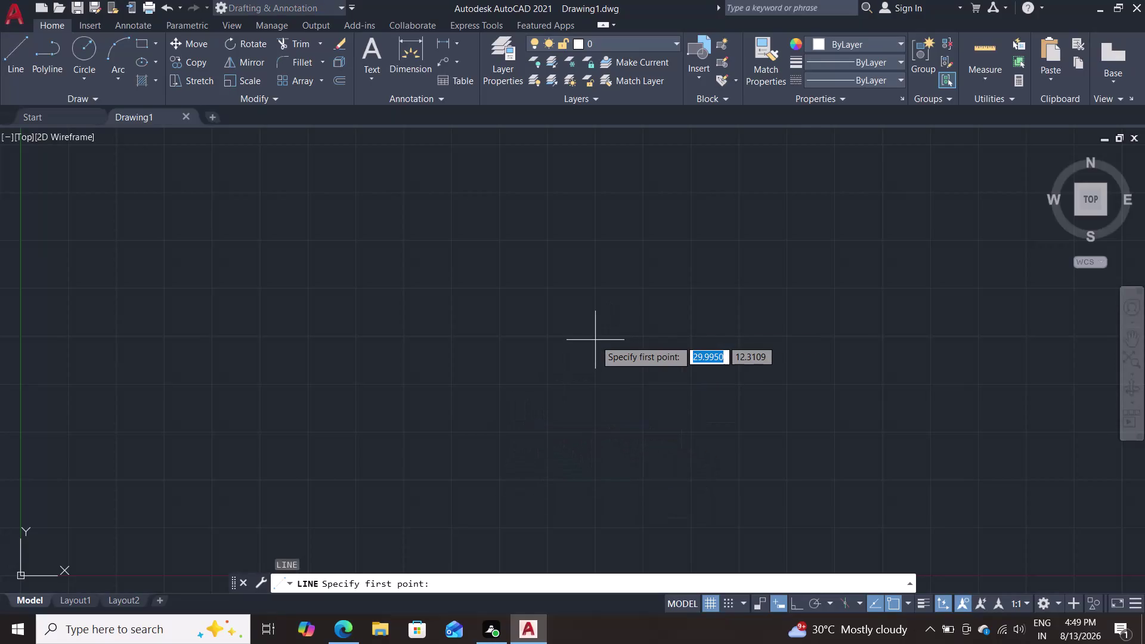
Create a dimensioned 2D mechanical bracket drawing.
Draw a 60-unit horizontal base line with Ortho on and centre it in view.
click(398, 446)
key(F8)
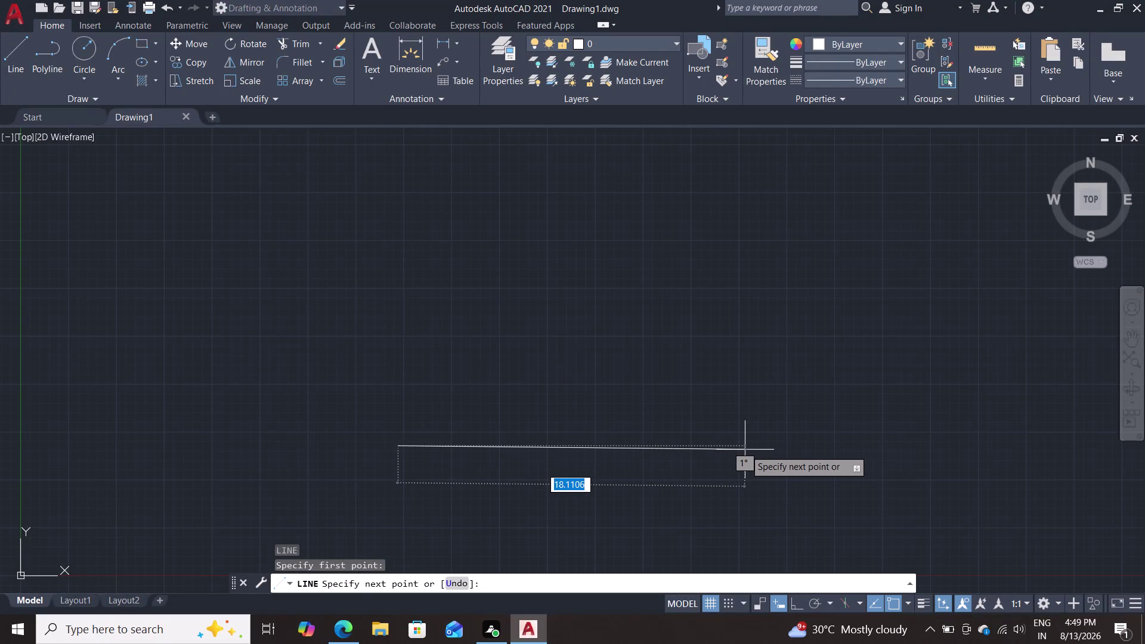
text(60)
key(Return)
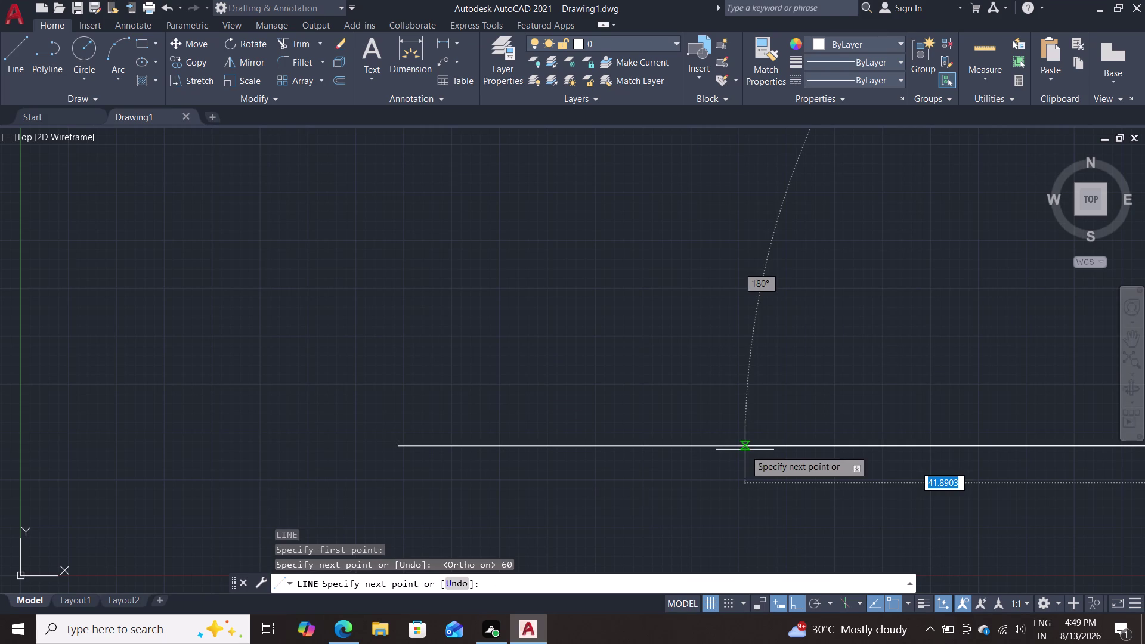
key(Escape)
scroll(down, 3)
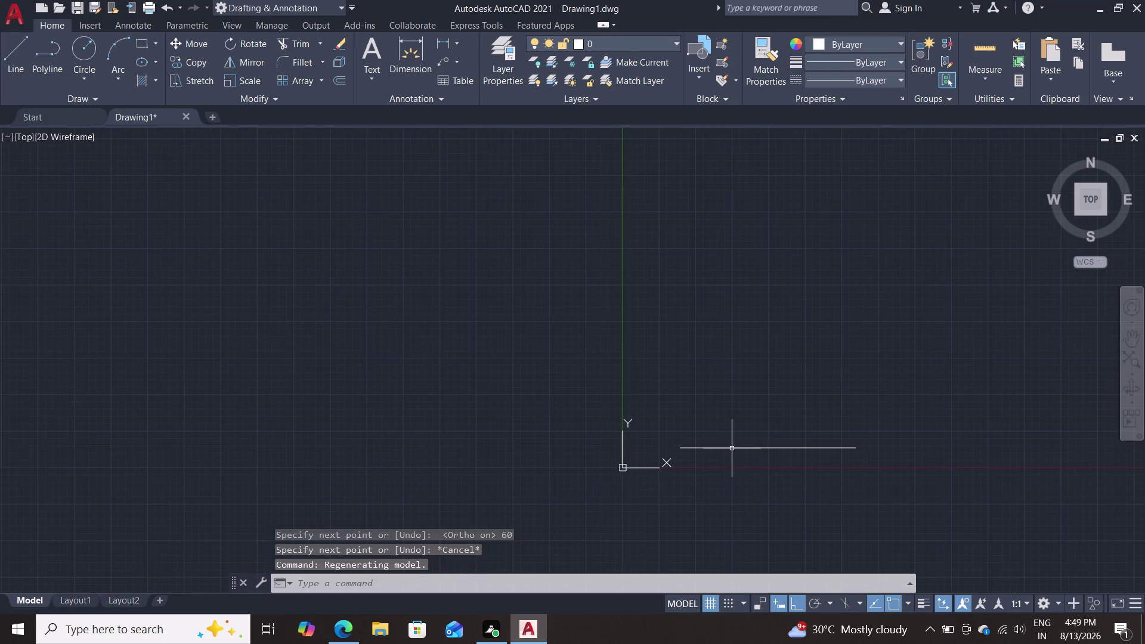
scroll(up, 3)
middle_drag(736, 414, 667, 354)
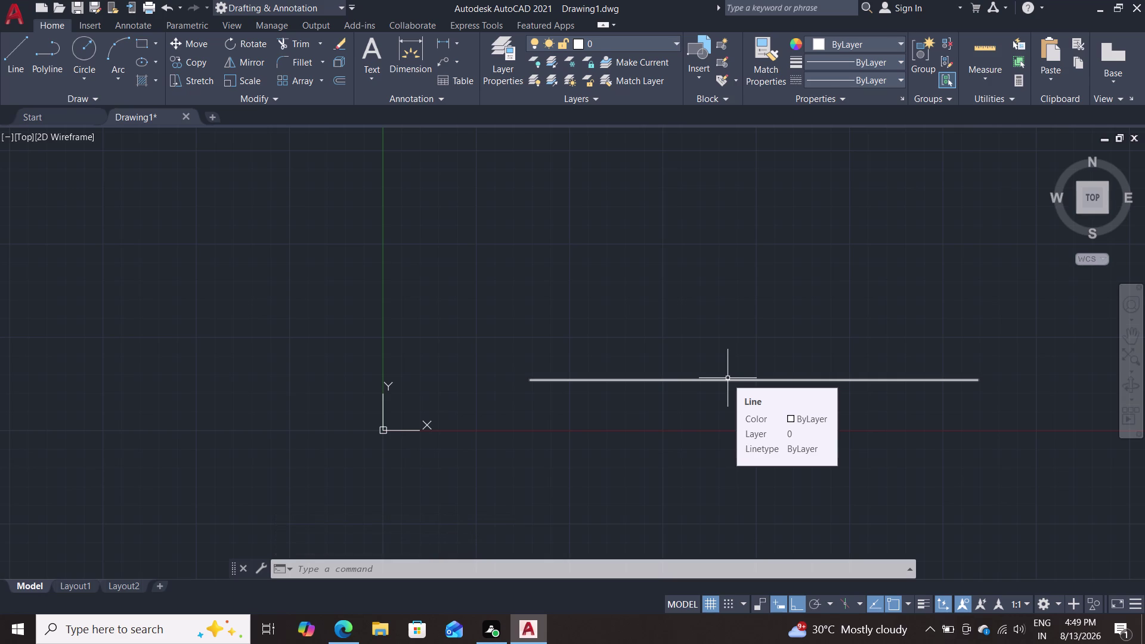
key(c)
key(Return)
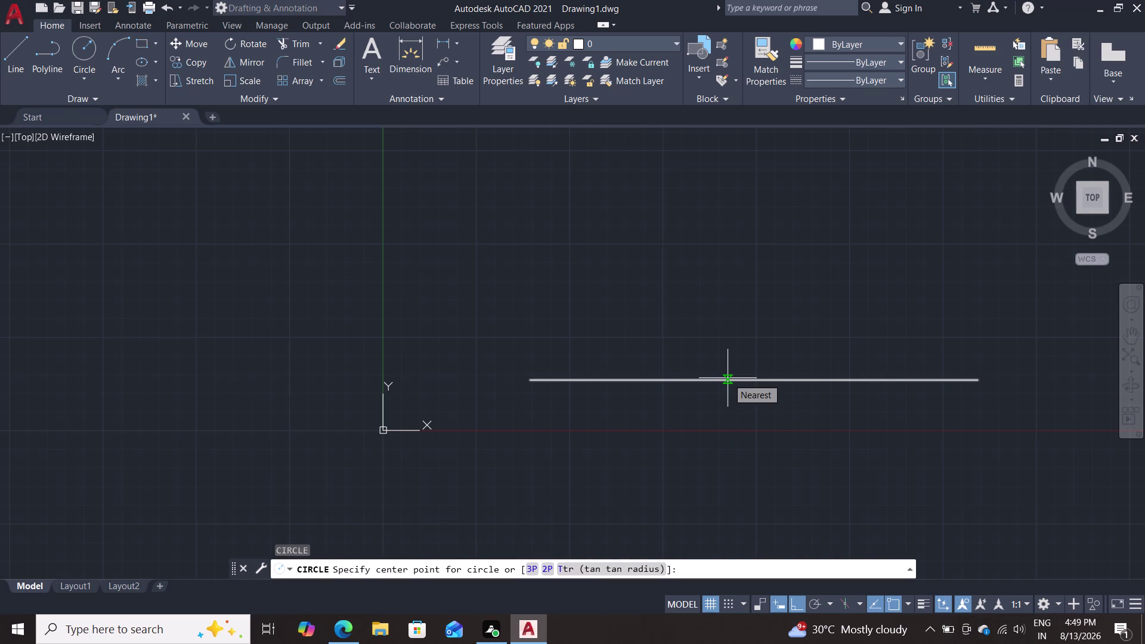
Place a circle centre 43.5 units above the base line's right end using tracking.
click(979, 382)
key(Escape)
key(c)
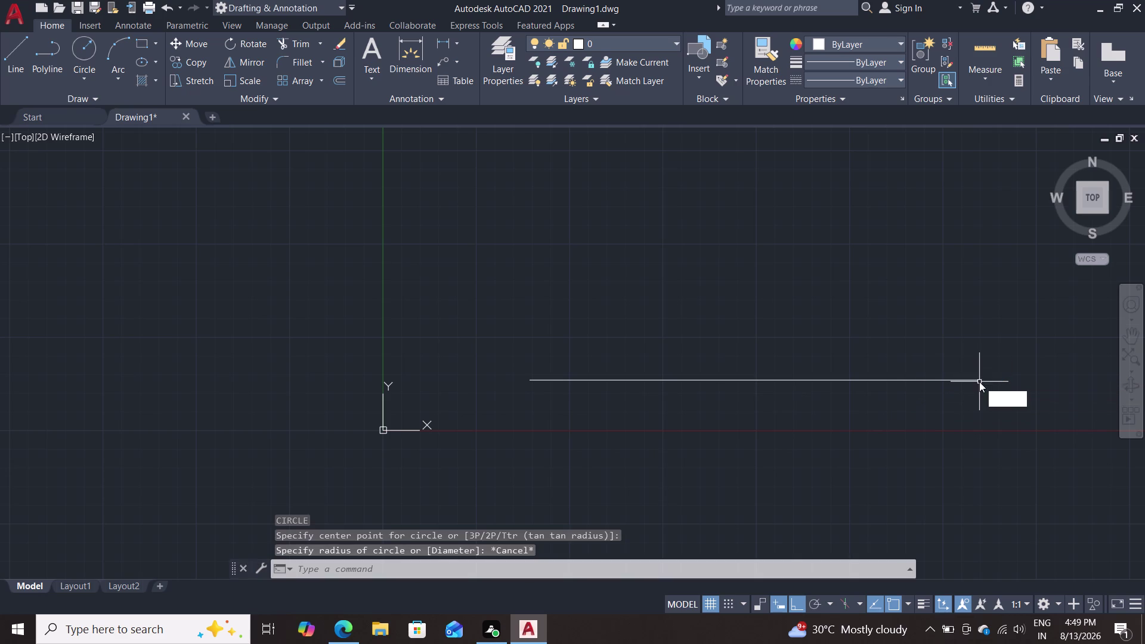
key(Return)
text(t)
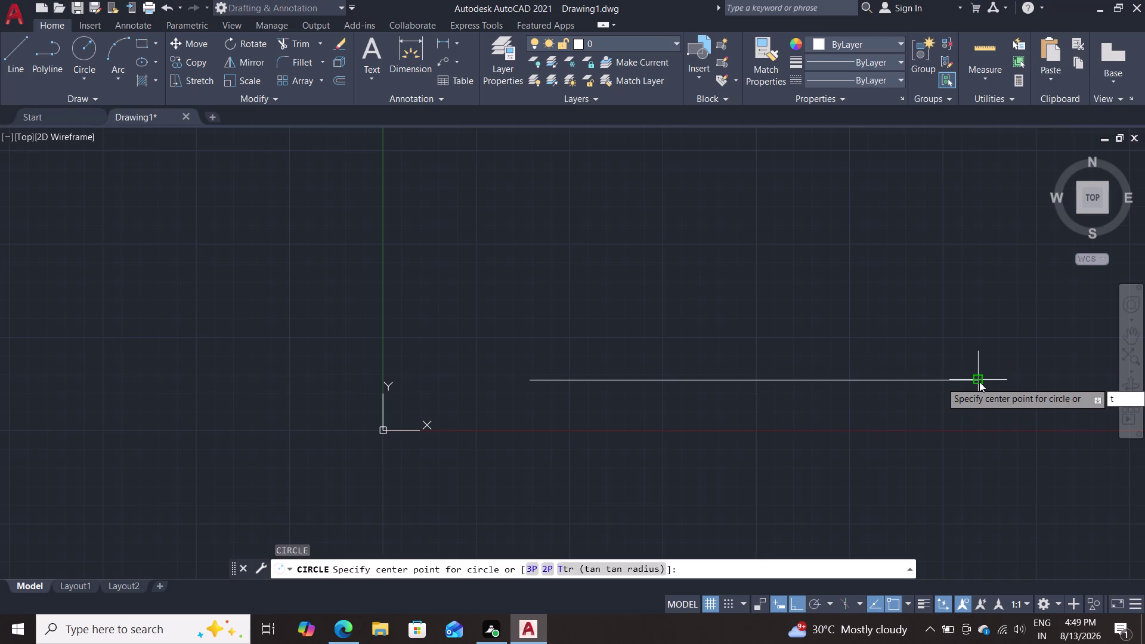
text(k)
key(Return)
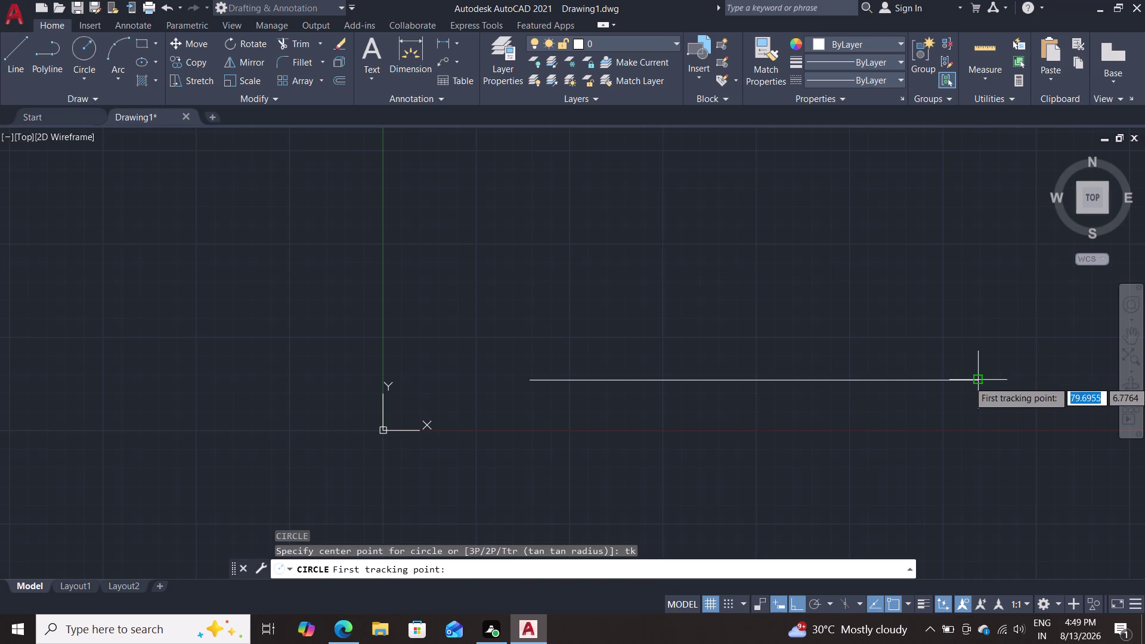
click(980, 381)
text(43)
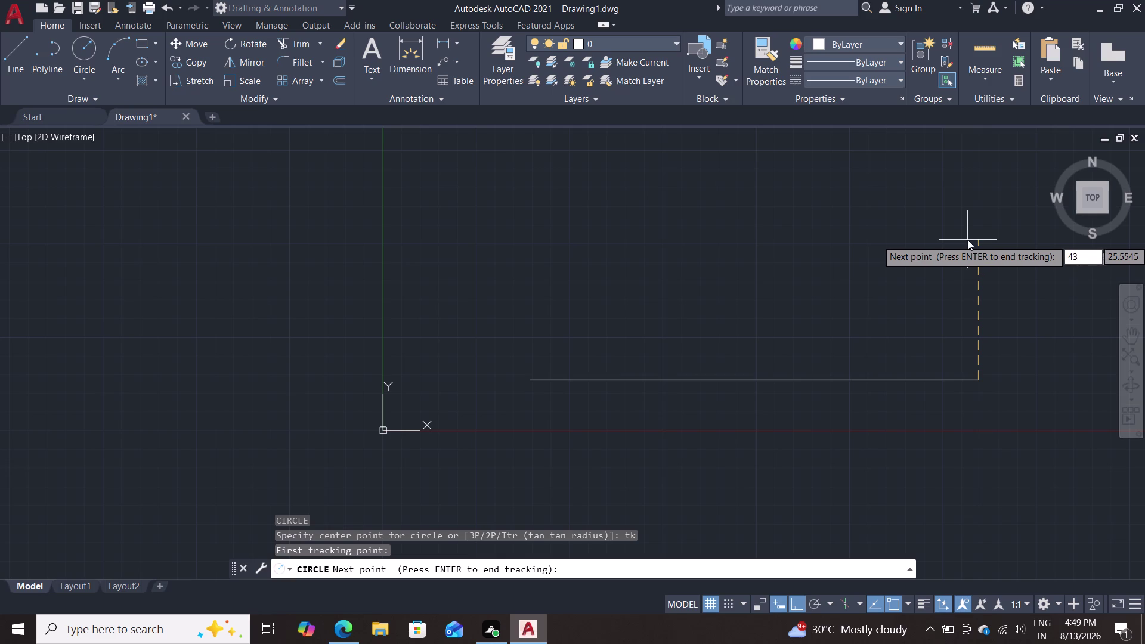
text(.)
key(5)
key(Return)
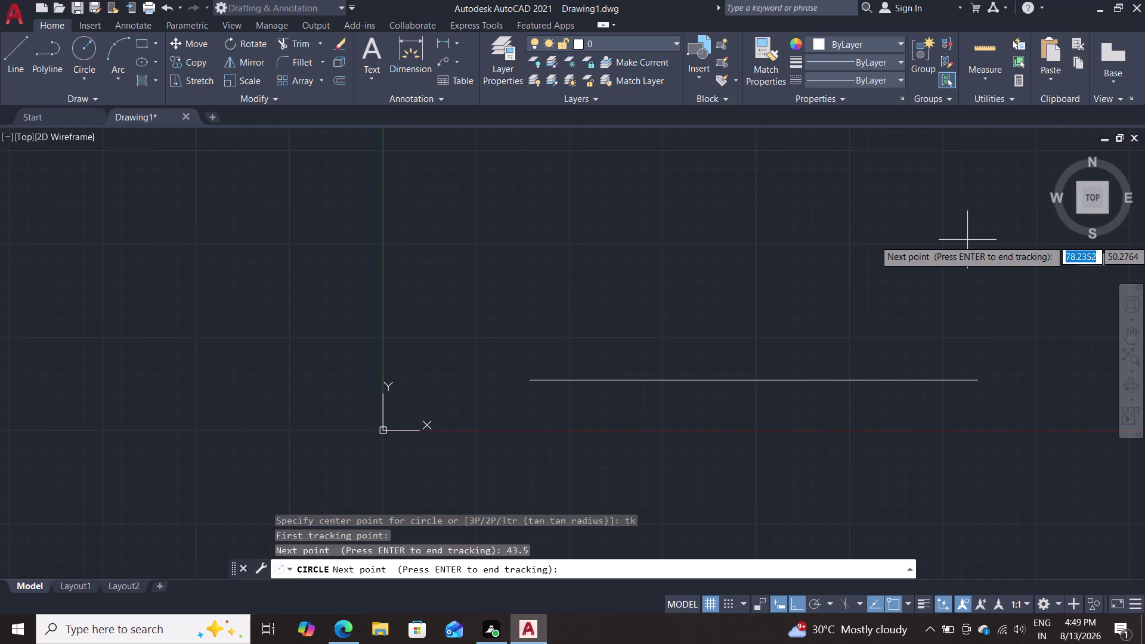
key(Return)
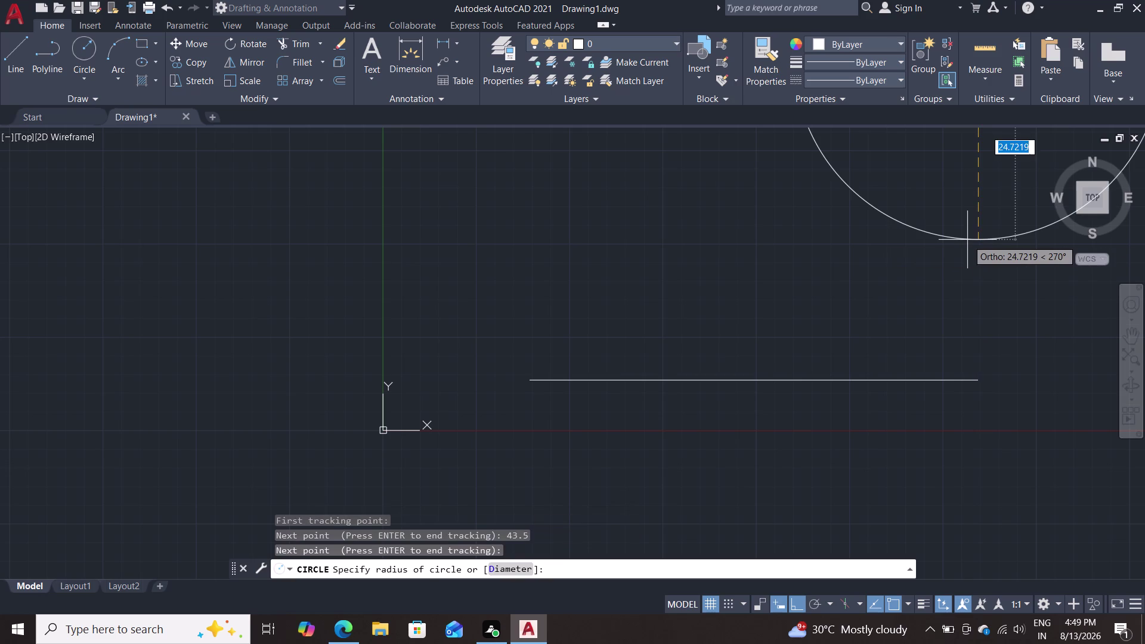
Give the inner circle a diameter of 20.
key(d)
key(Return)
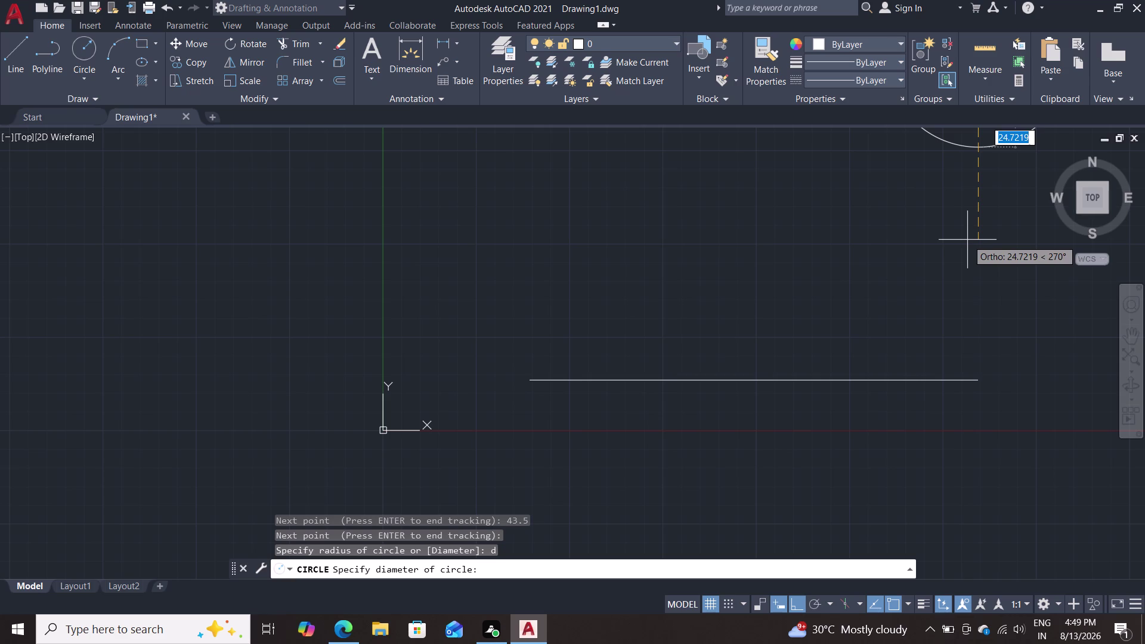
text(20)
key(Return)
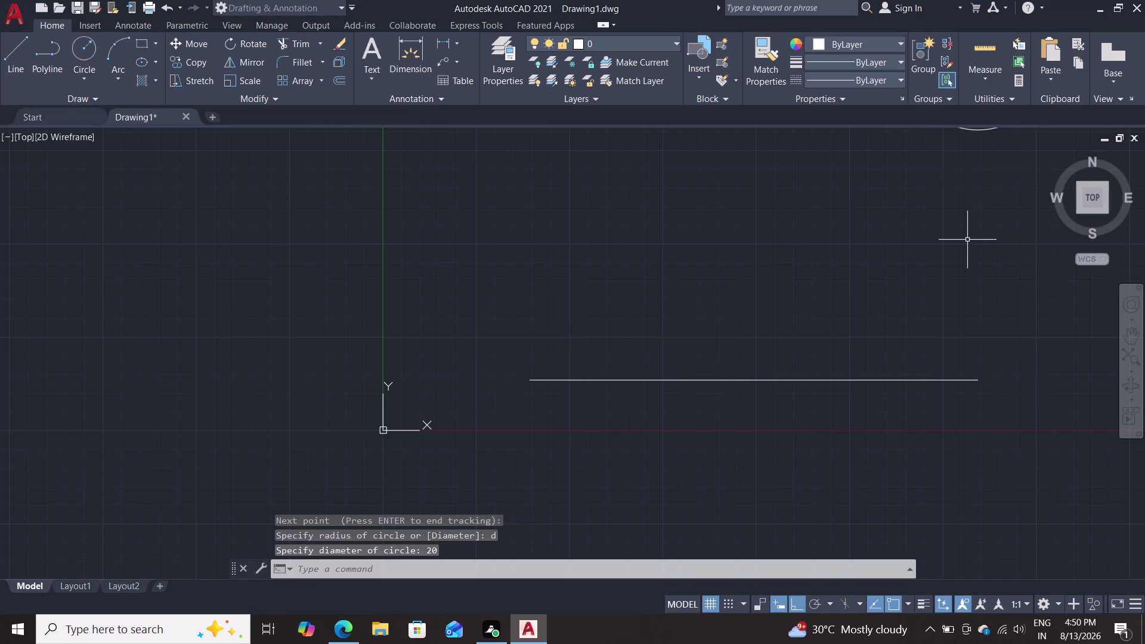
scroll(down, 3)
middle_drag(937, 245, 884, 318)
Add a concentric outer circle of radius 20 at the same centre.
key(c)
key(Return)
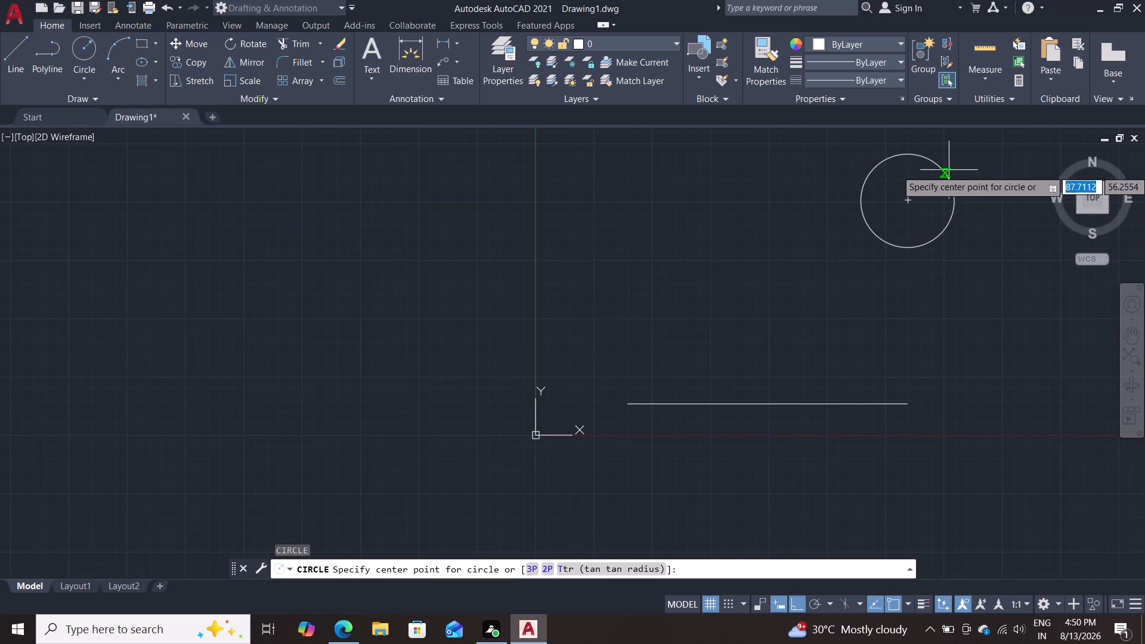
double_click(912, 204)
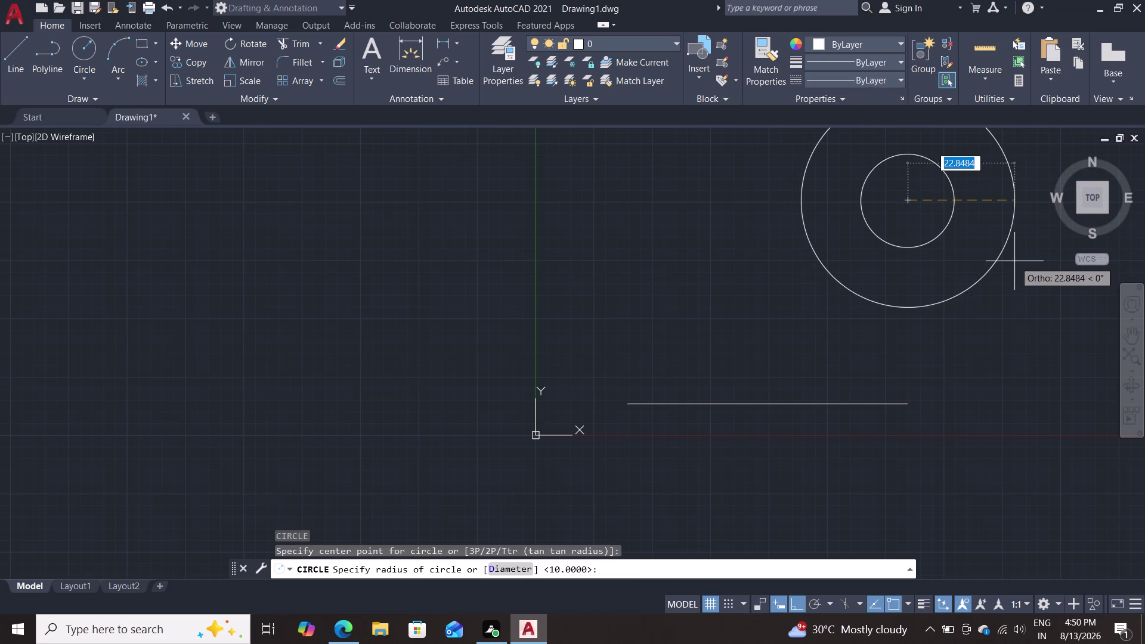
text(20)
key(Return)
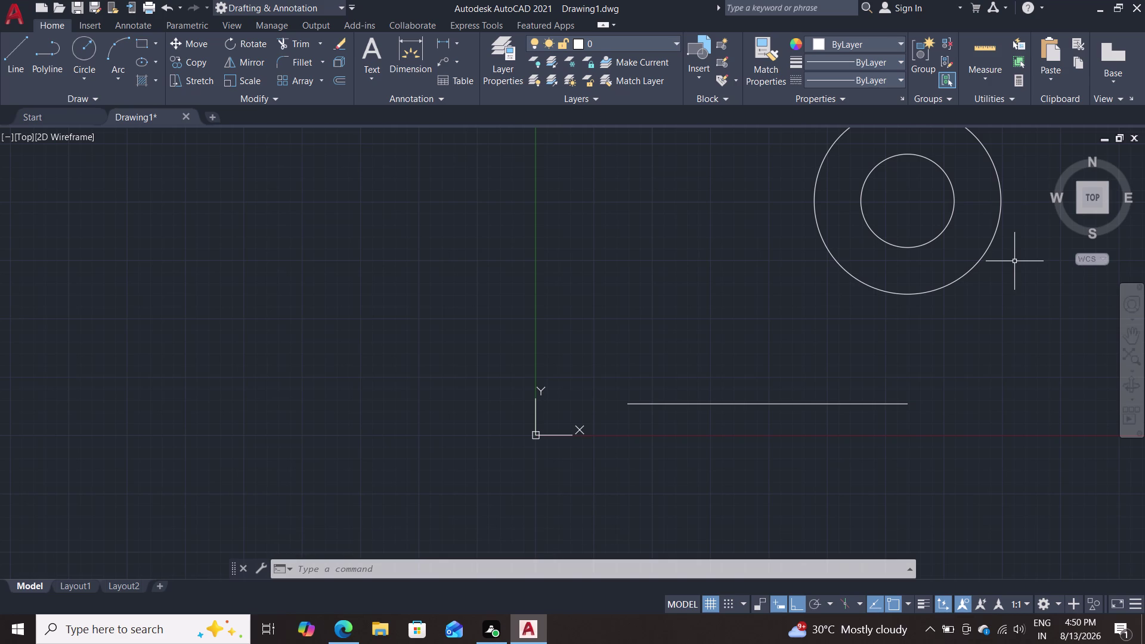
key(l)
key(Return)
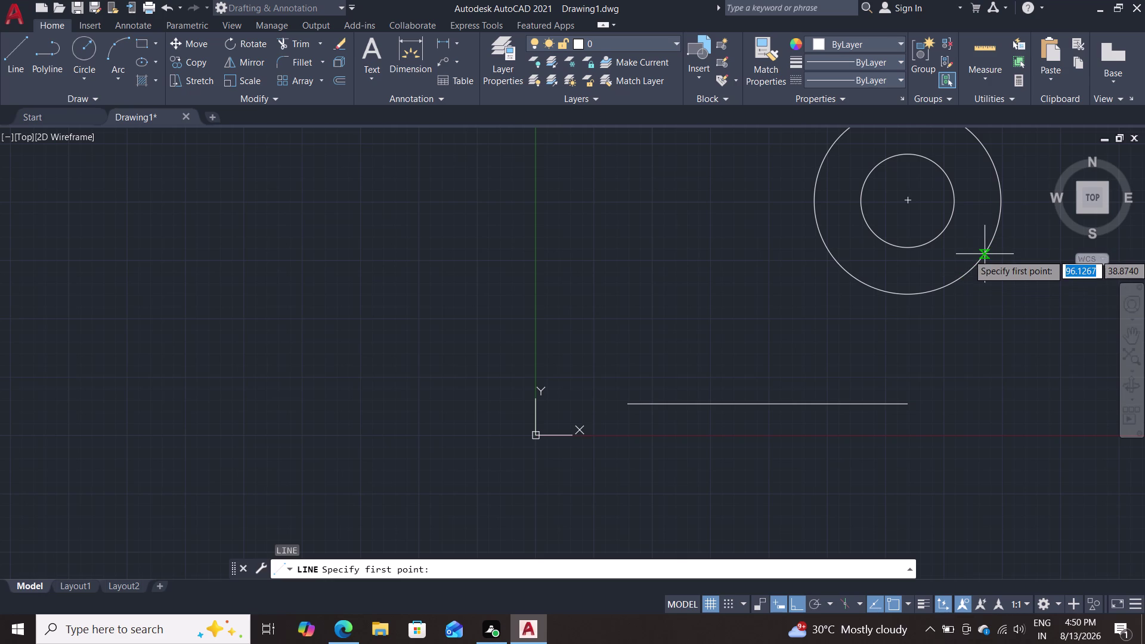
Draw a line from a tangent point on the outer circle to the base line's right end.
text(t)
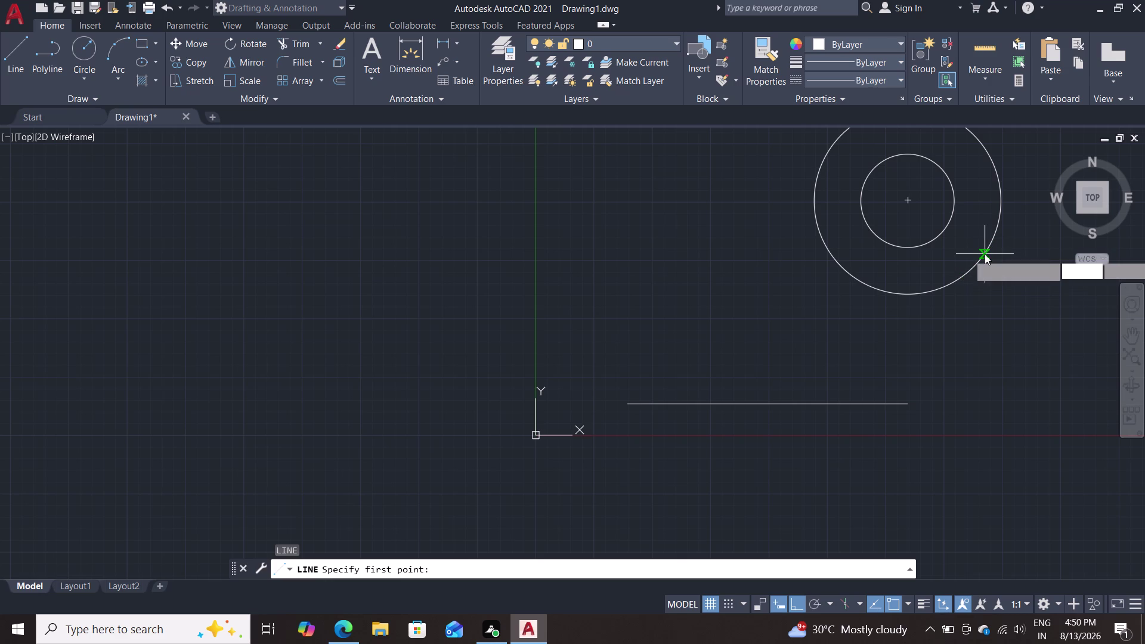
text(an)
key(Return)
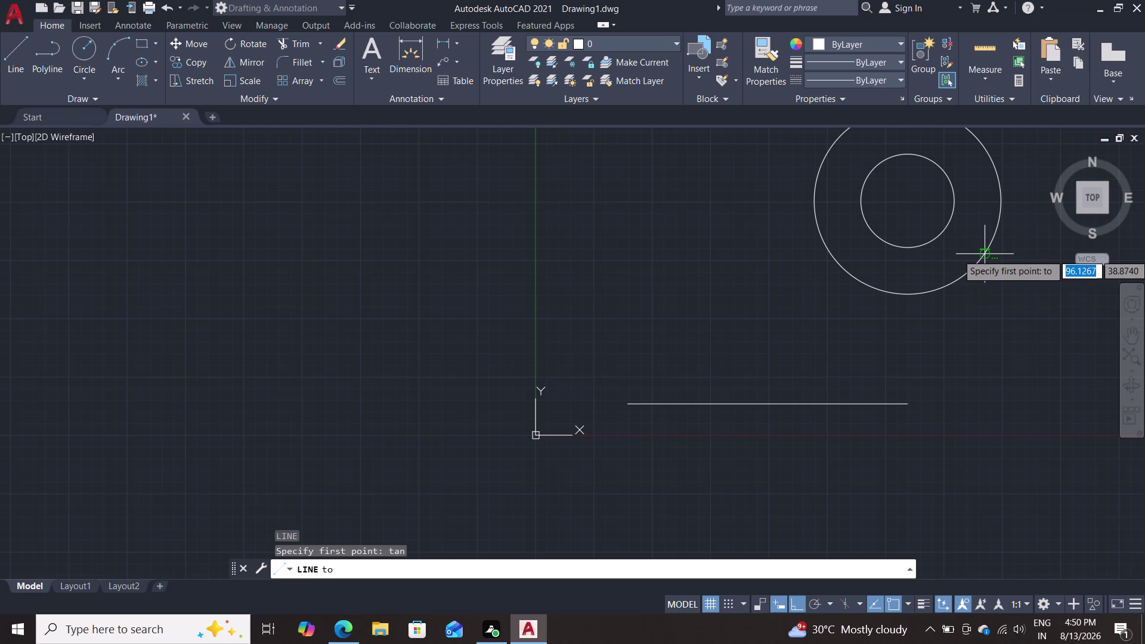
click(984, 254)
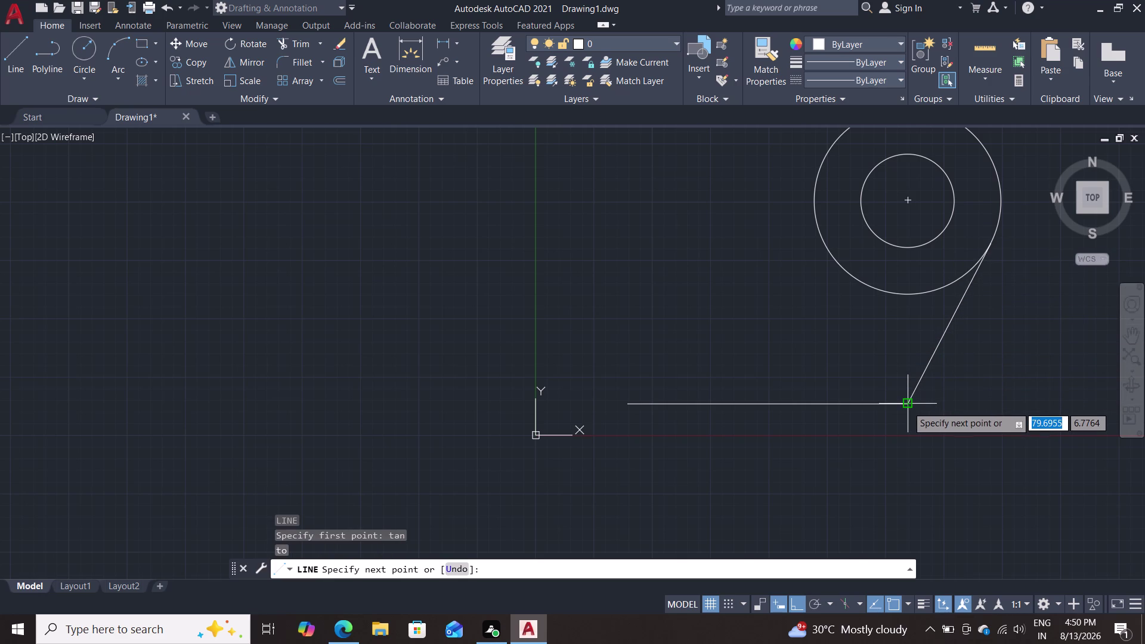
double_click(907, 407)
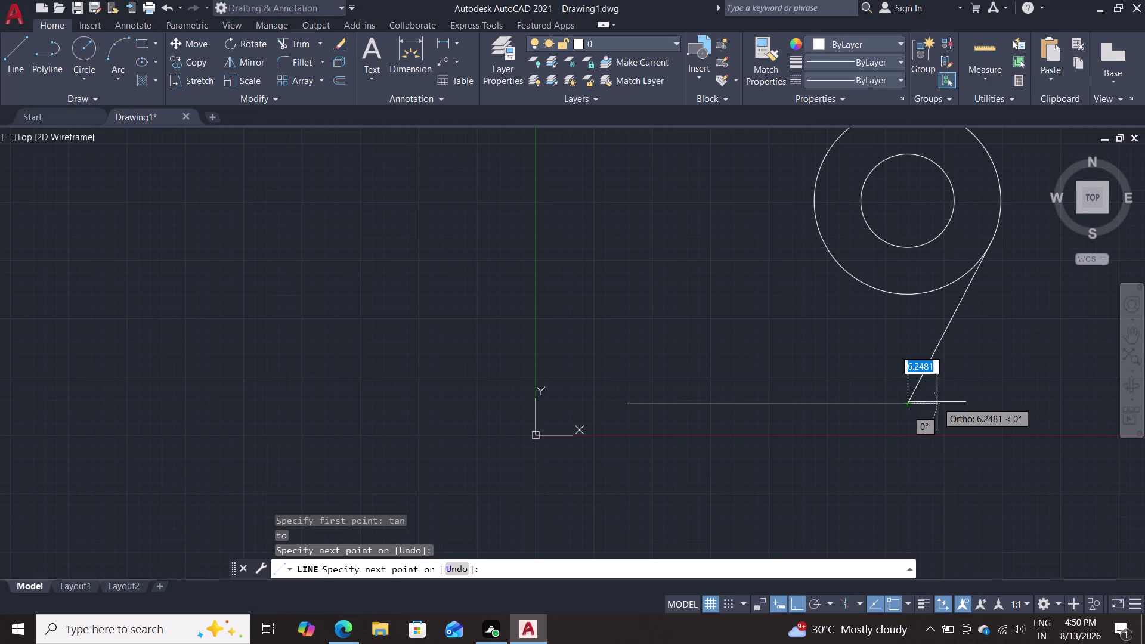
key(Escape)
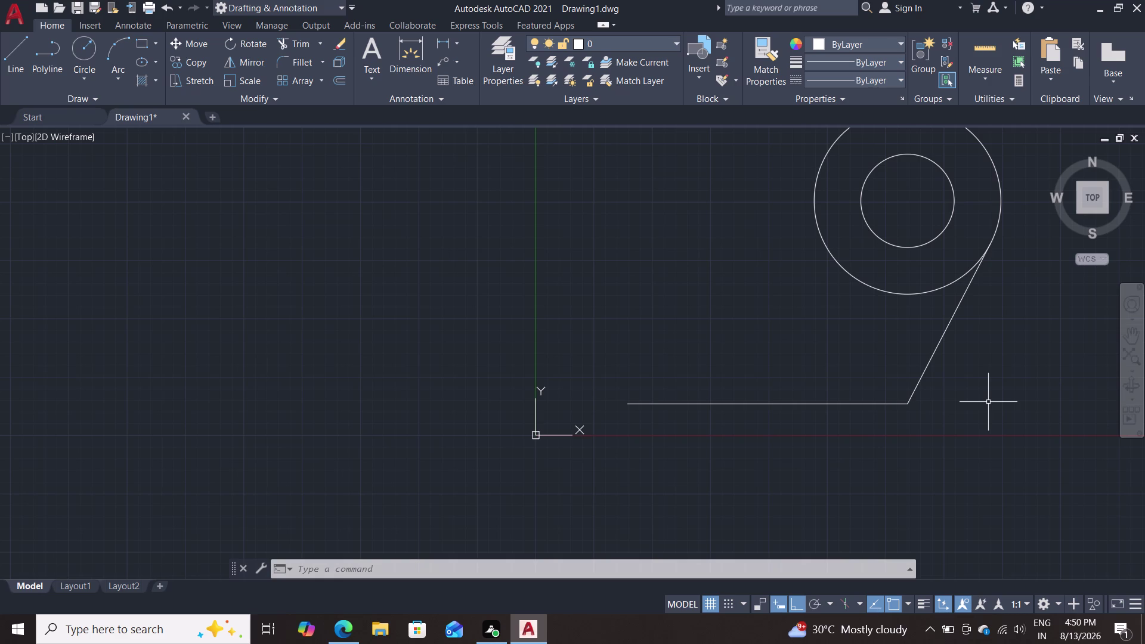
key(l)
key(Return)
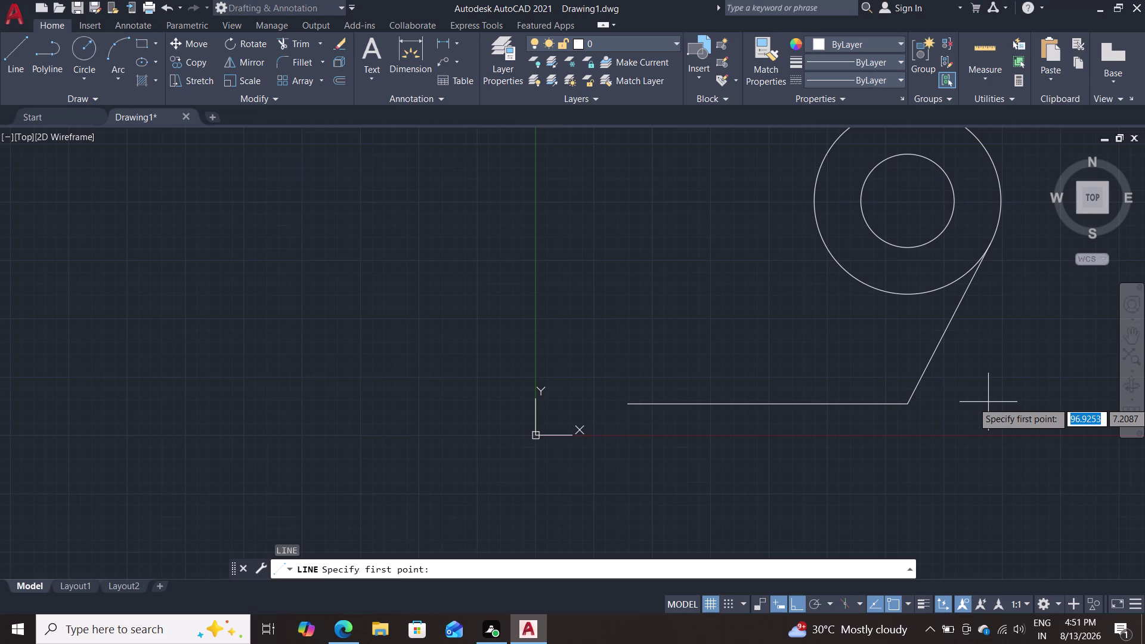
Draw a 20.4-unit line left from the circles' centre, then drop a vertical segment.
double_click(907, 197)
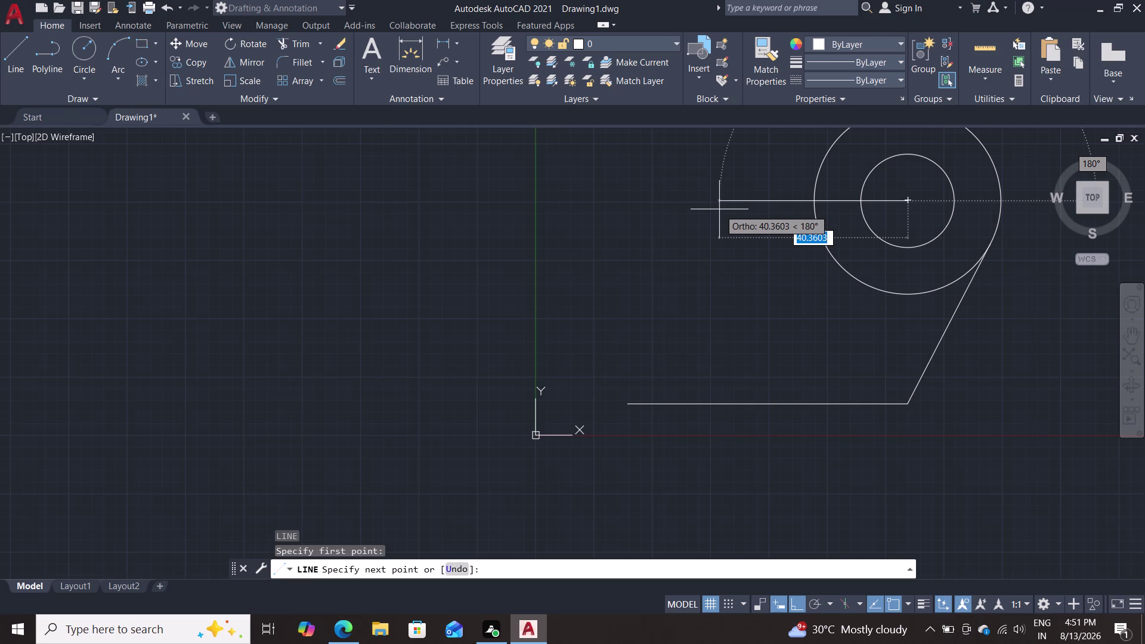
text(20.)
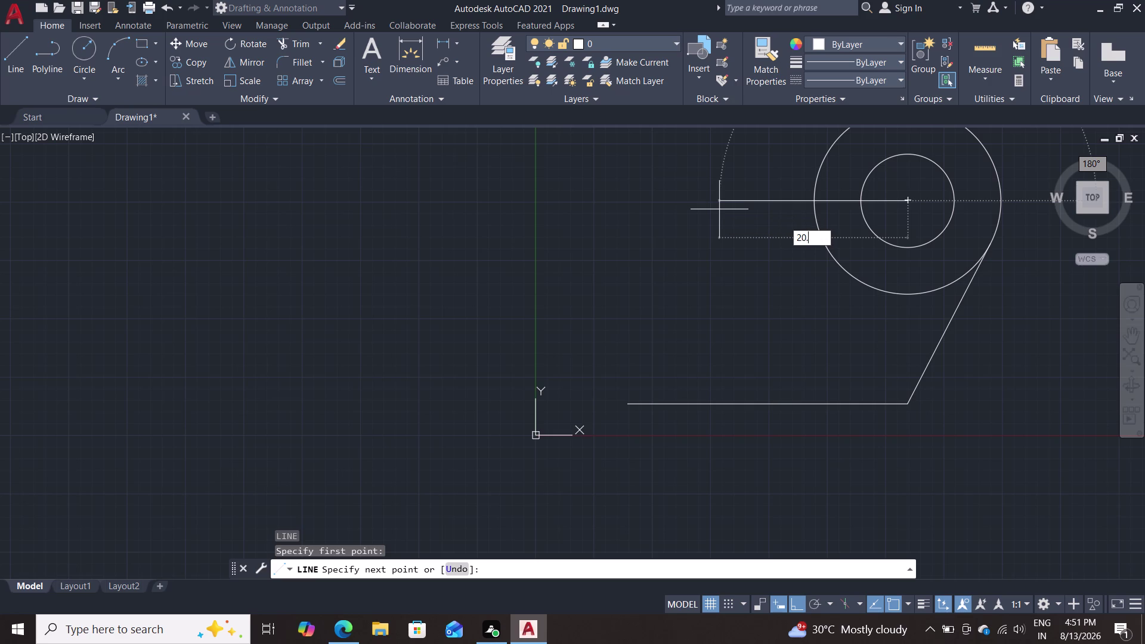
key(4)
key(Return)
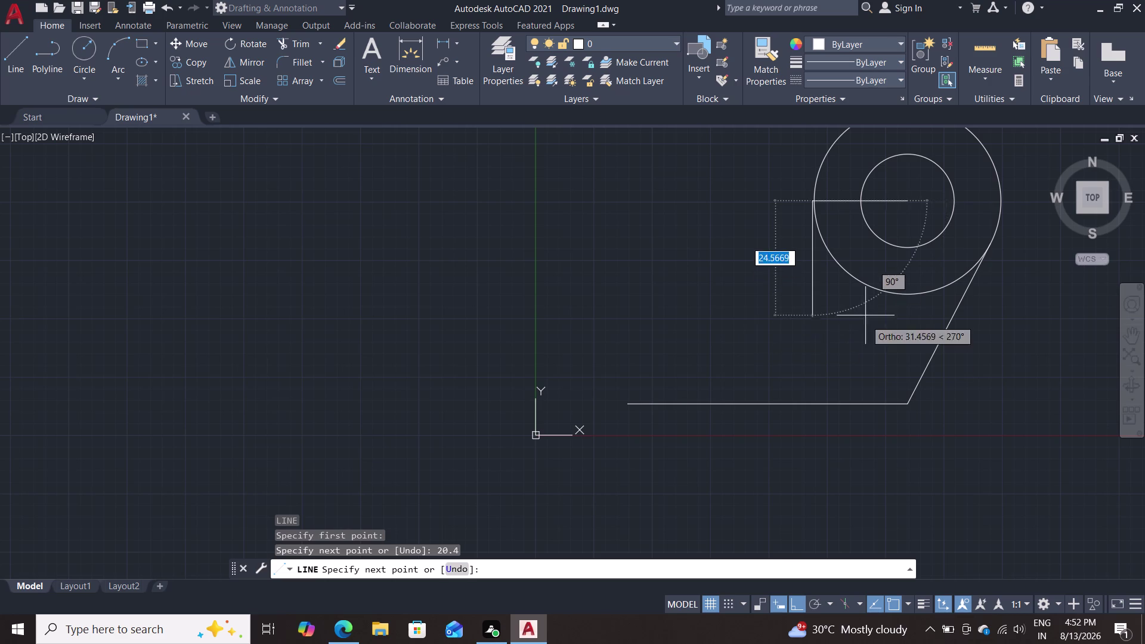
click(807, 359)
key(Escape)
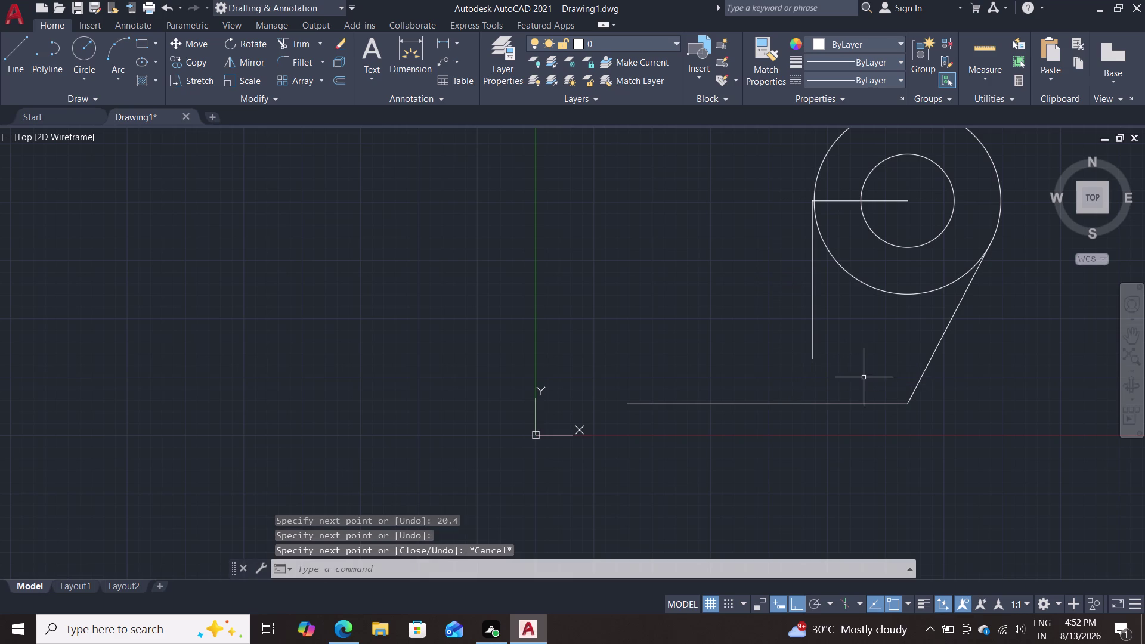
Start another line at the circles' centre, then cancel it.
key(l)
key(Return)
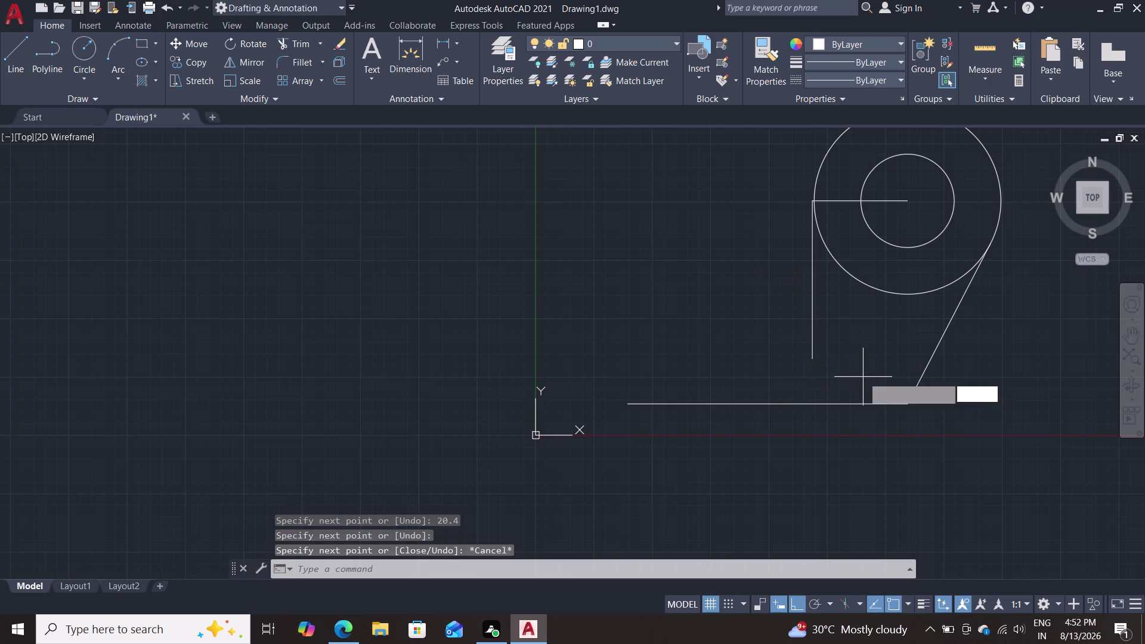
double_click(910, 201)
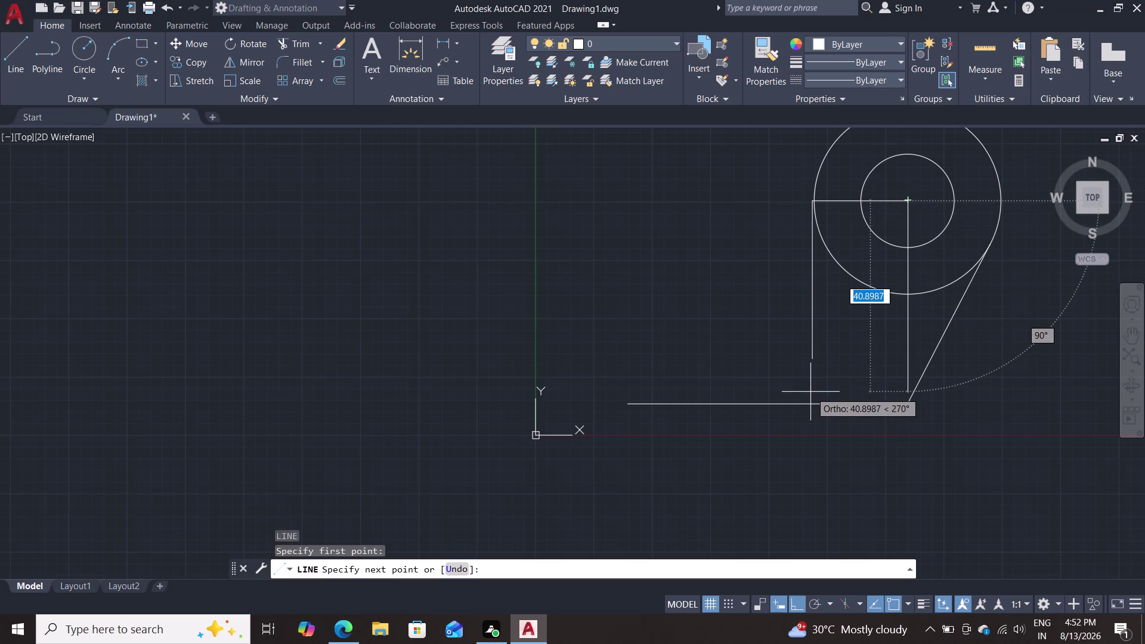
key(Escape)
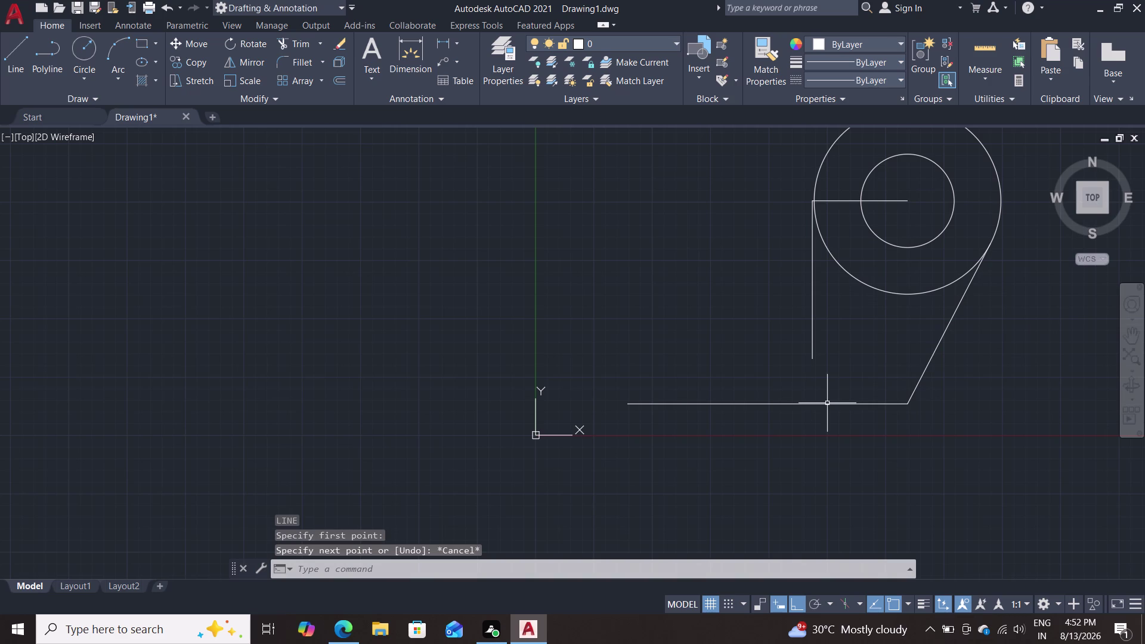
key(m)
key(BackSpace)
key(BackSpace)
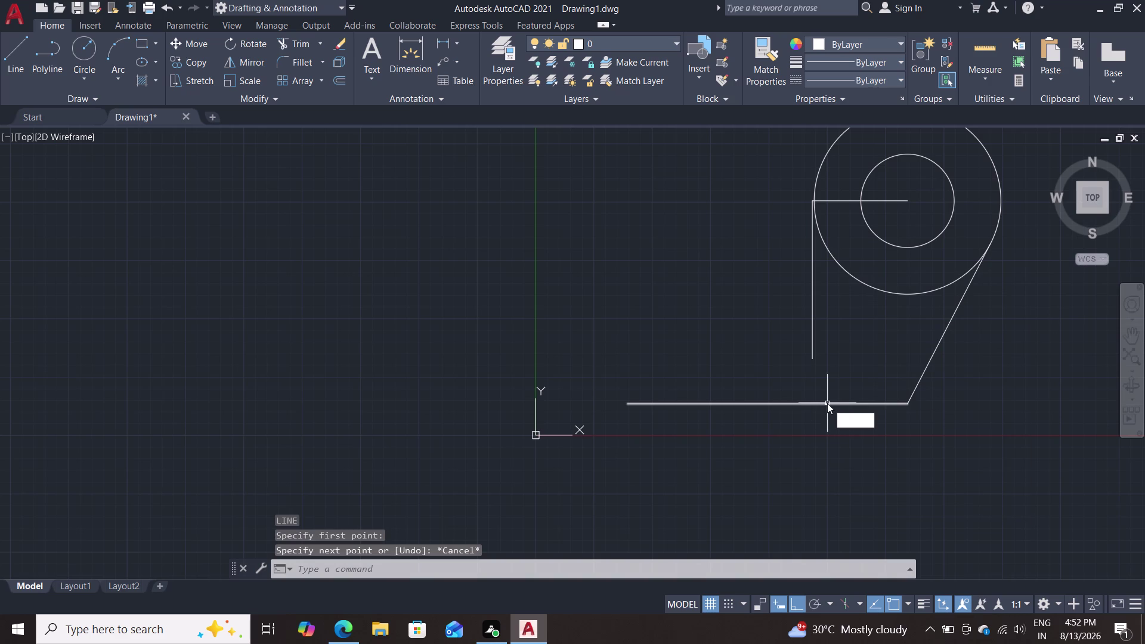
Copy the slanted tangent line from its tangent point to the circles' centre.
text(co)
key(Return)
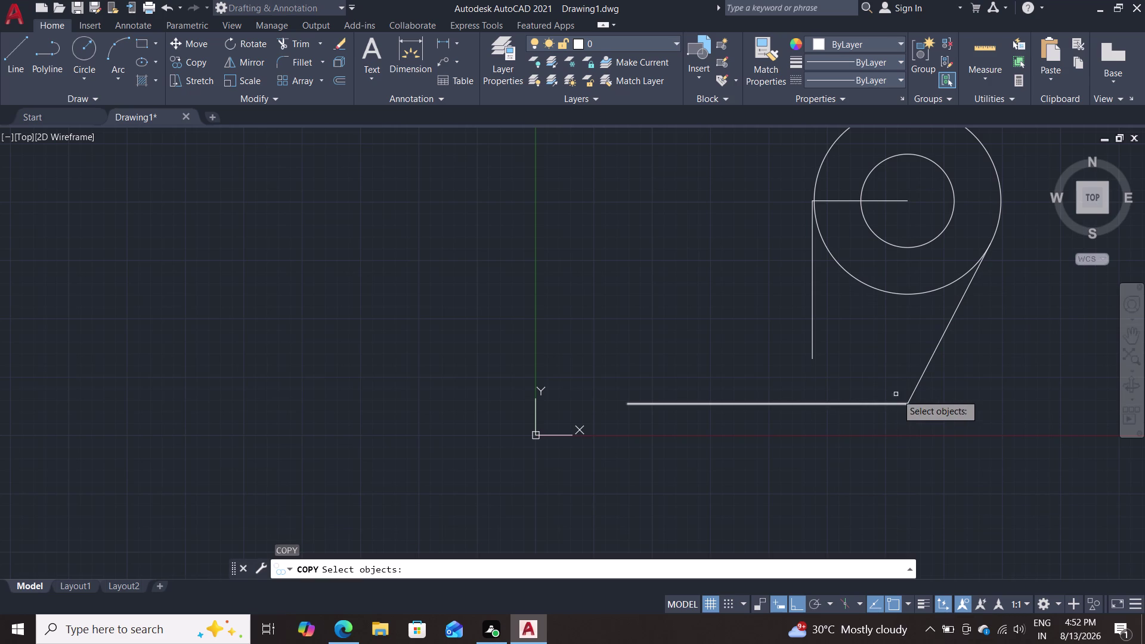
double_click(918, 382)
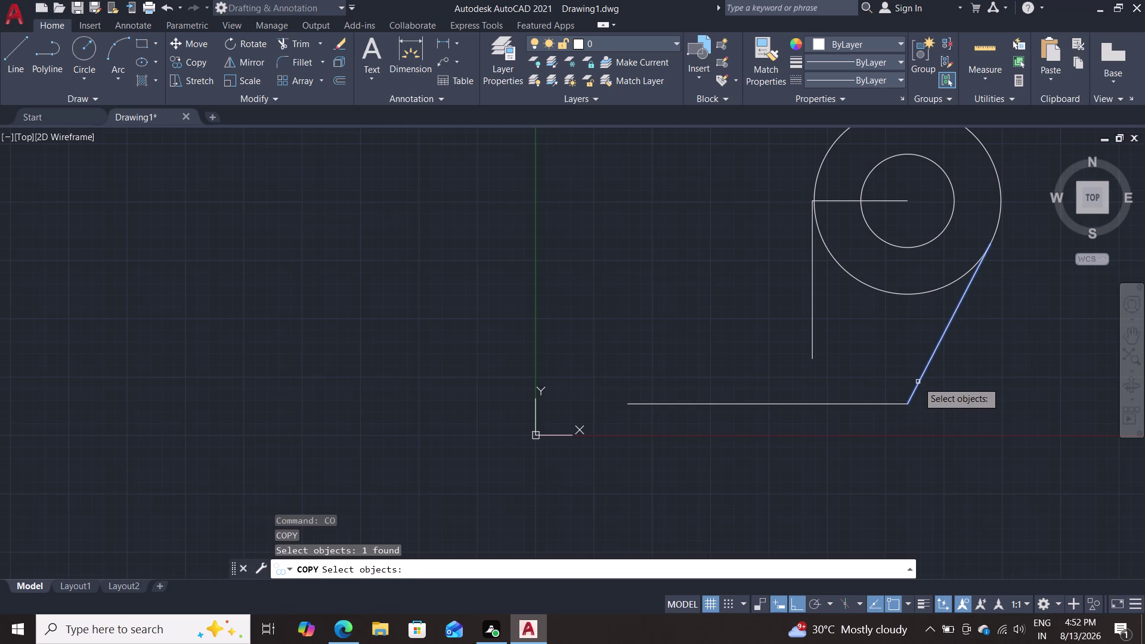
key(Return)
scroll(up, 3)
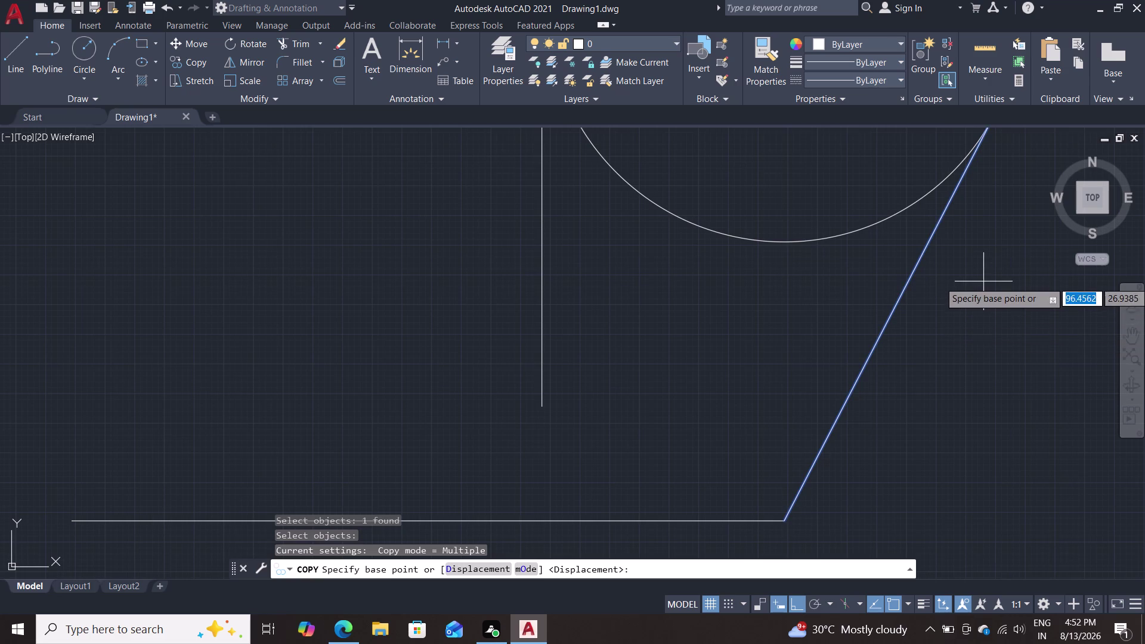
middle_drag(983, 281, 857, 532)
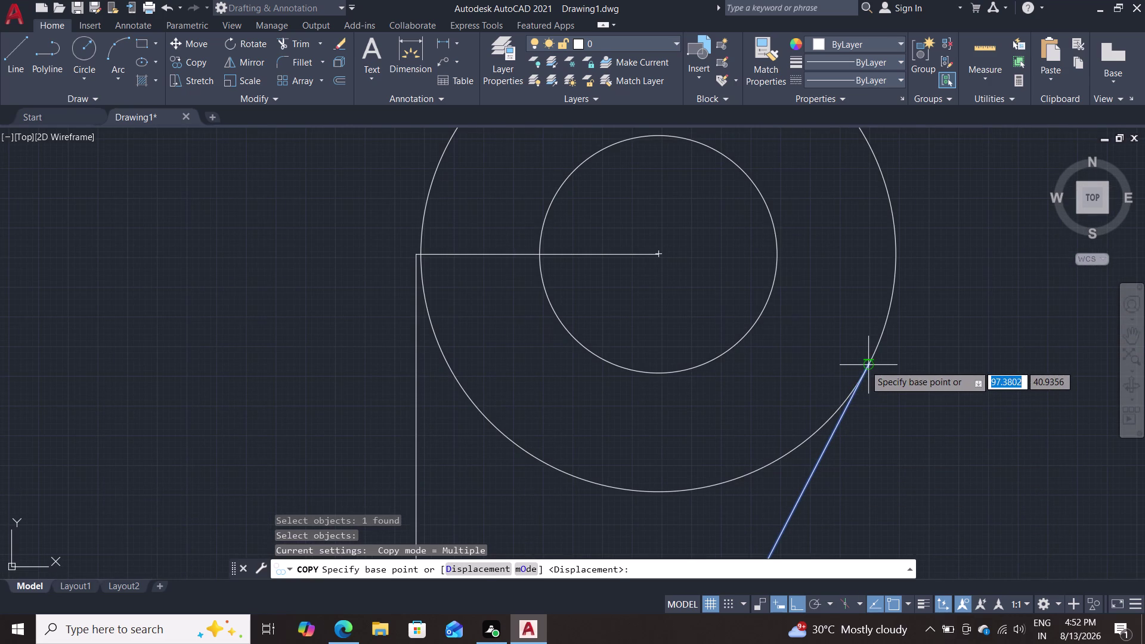
double_click(865, 365)
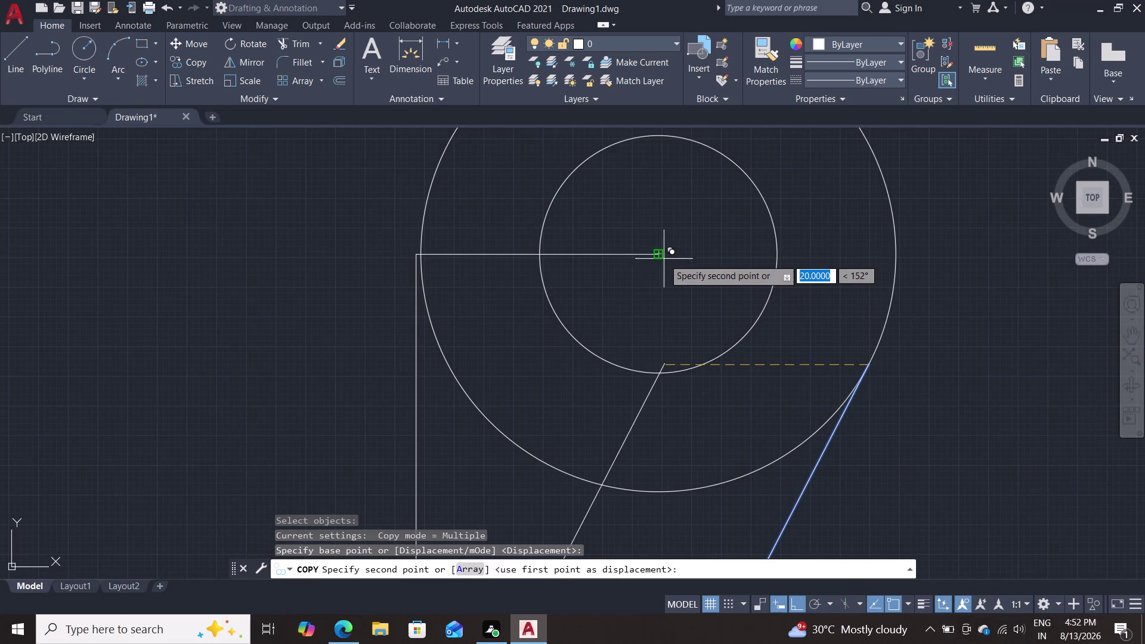
double_click(663, 256)
key(Escape)
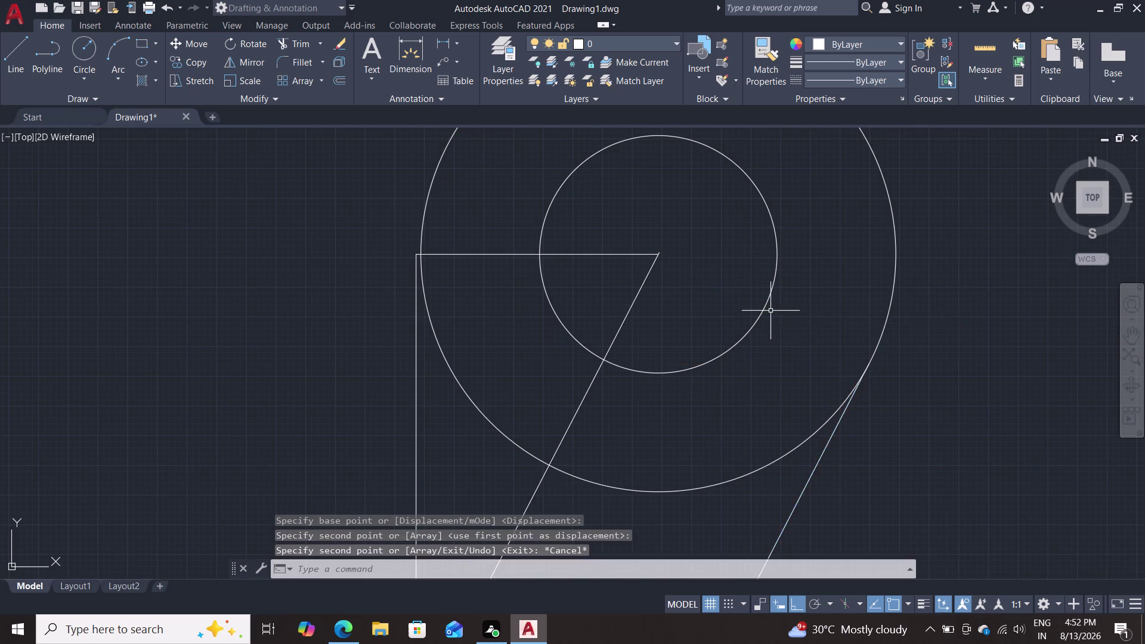
scroll(down, 3)
scroll(up, 3)
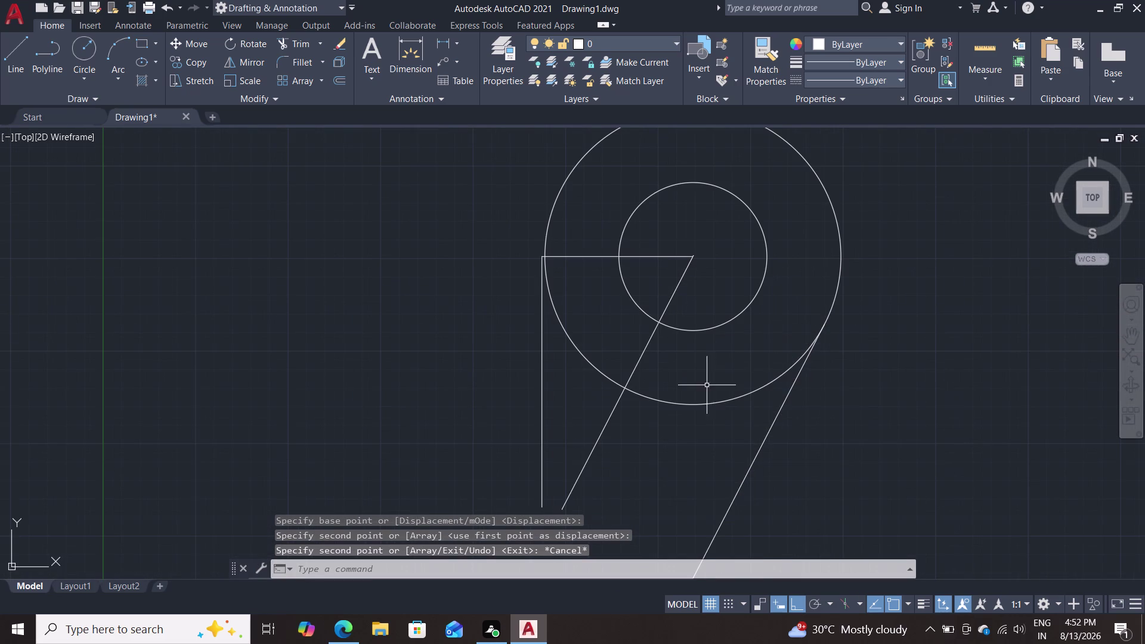
middle_drag(628, 460, 658, 373)
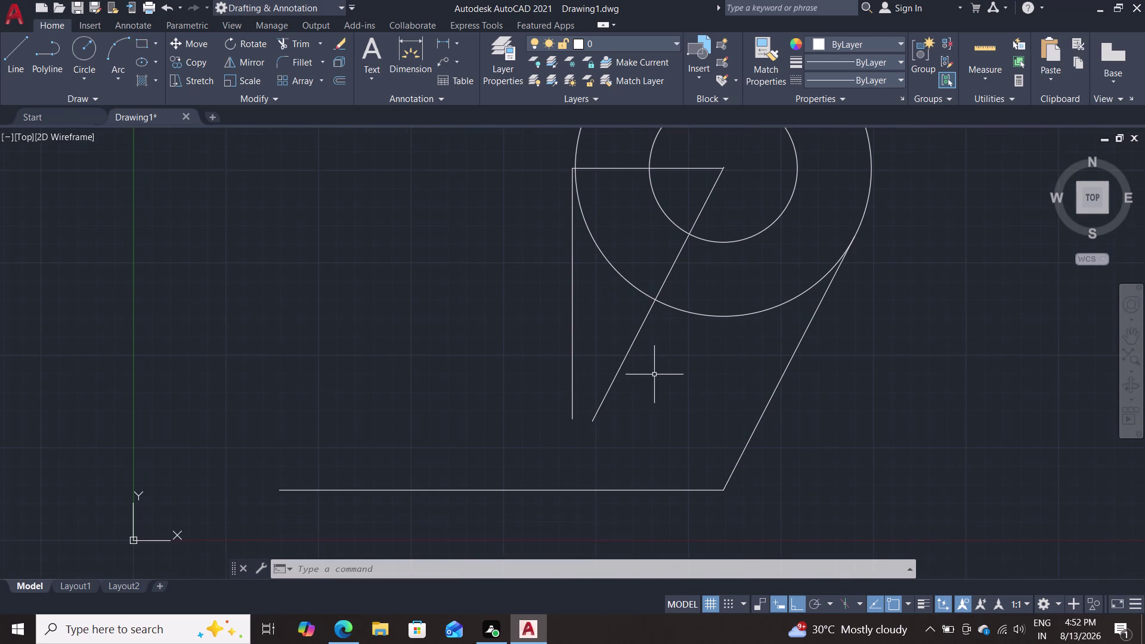
Extend the copied slanted line and the vertical line with EX.
text(ex)
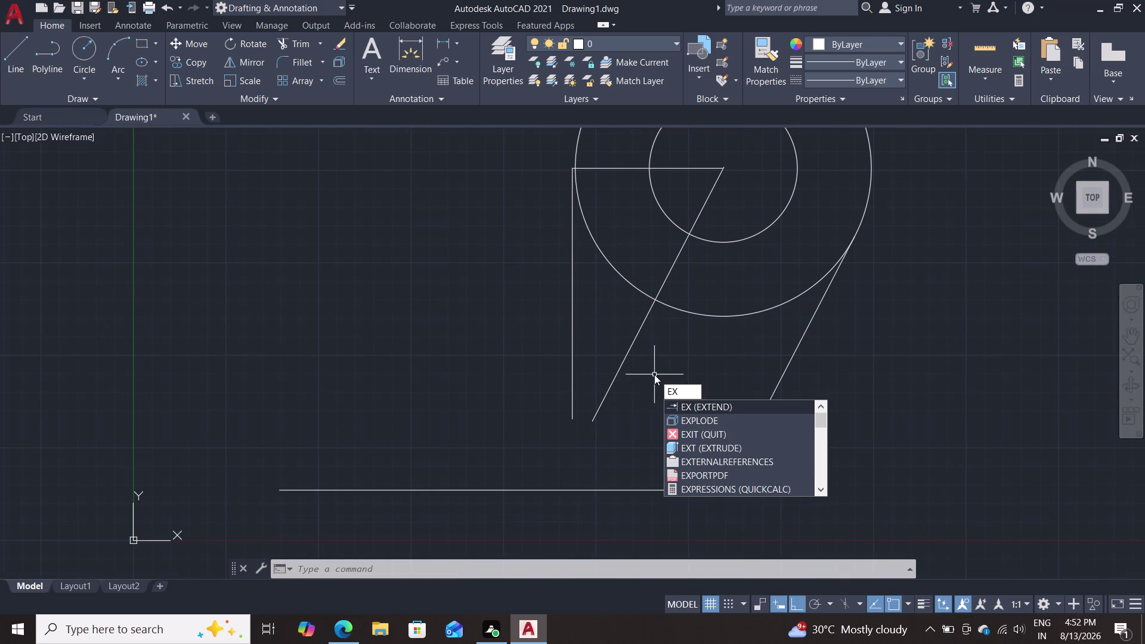
key(Return)
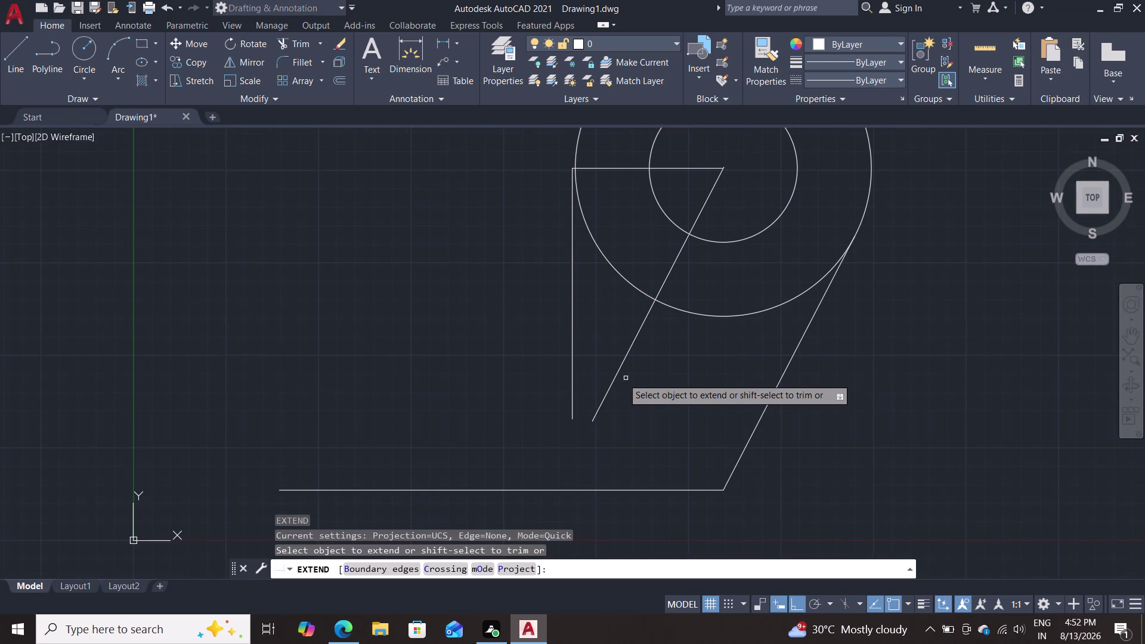
click(613, 378)
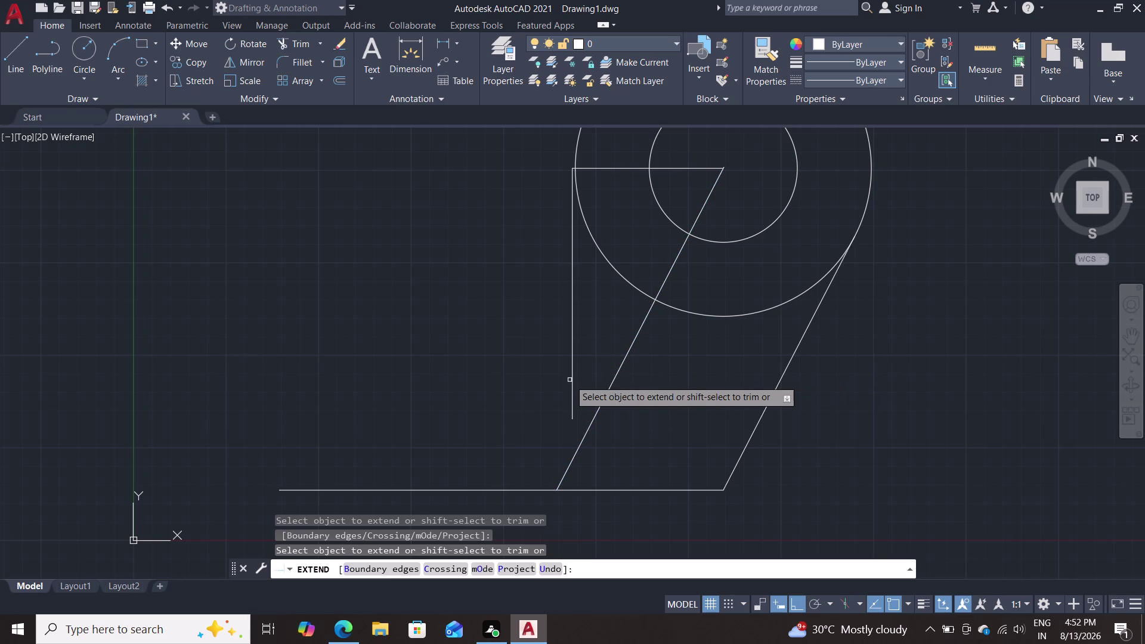
click(570, 381)
key(Escape)
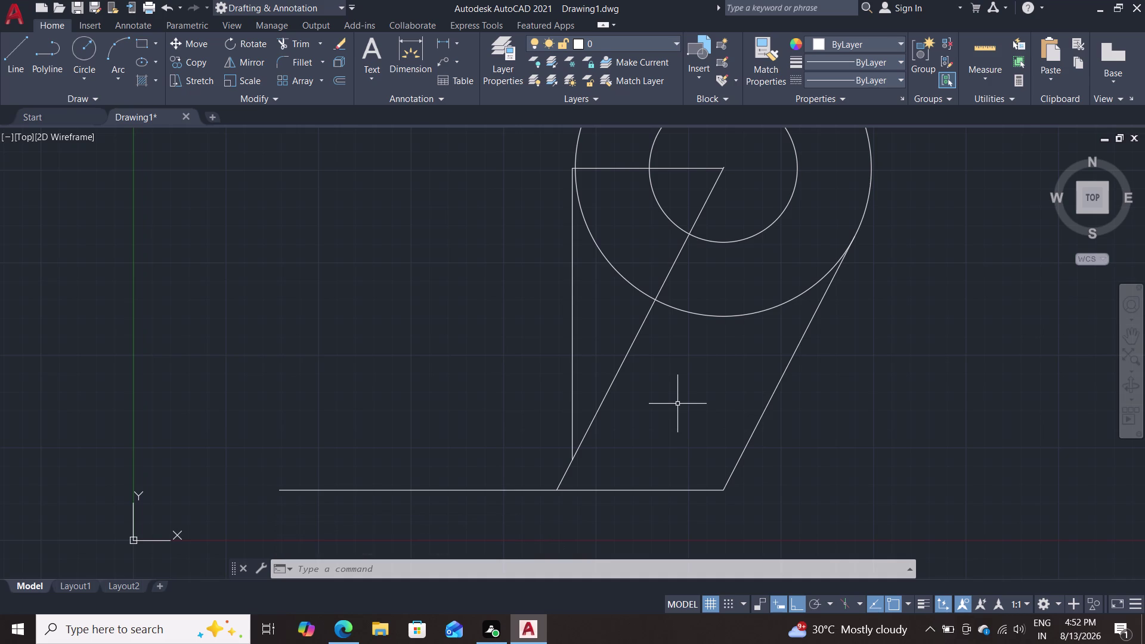
Undo the extensions and the copied slanted line, then zoom out.
key(ctrl+z)
key(ctrl+z)
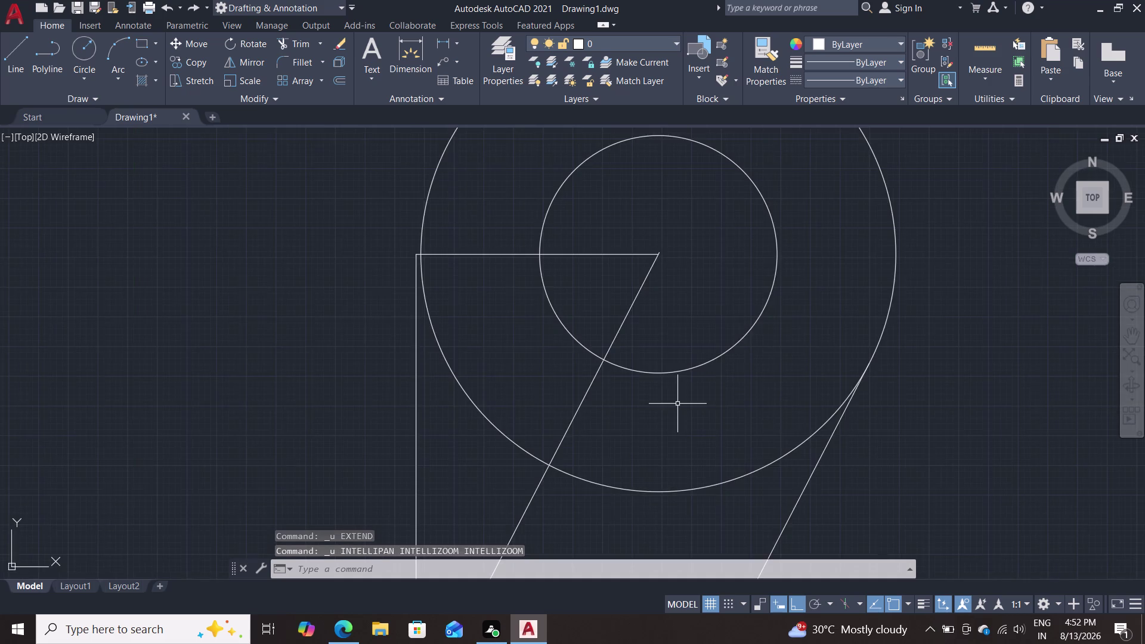
key(ctrl+z)
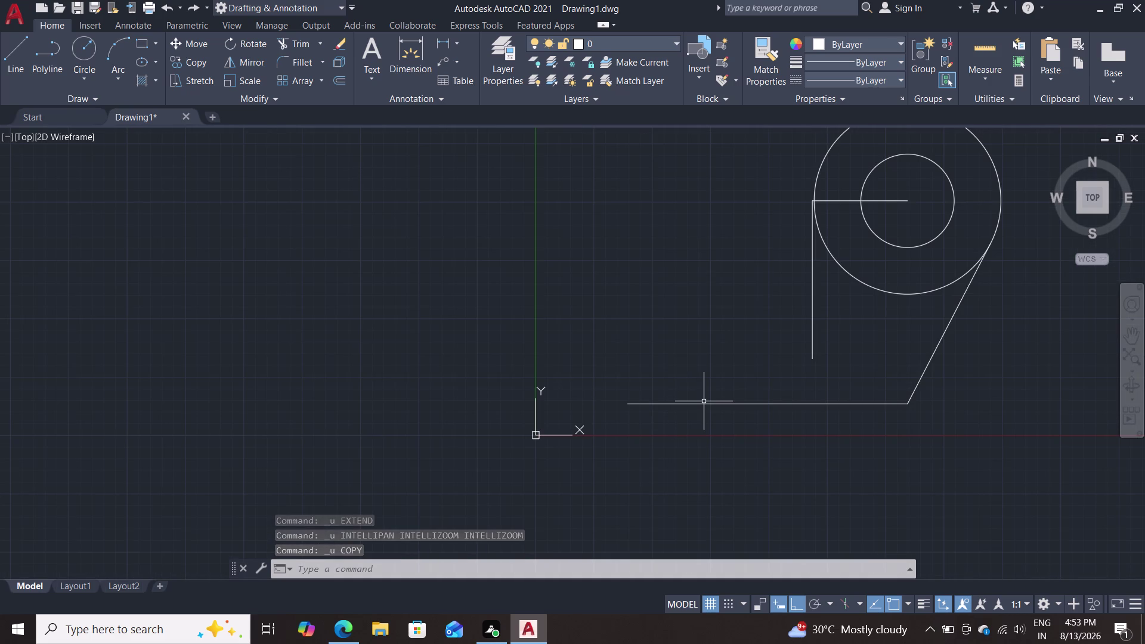
scroll(down, 3)
middle_drag(709, 331, 665, 367)
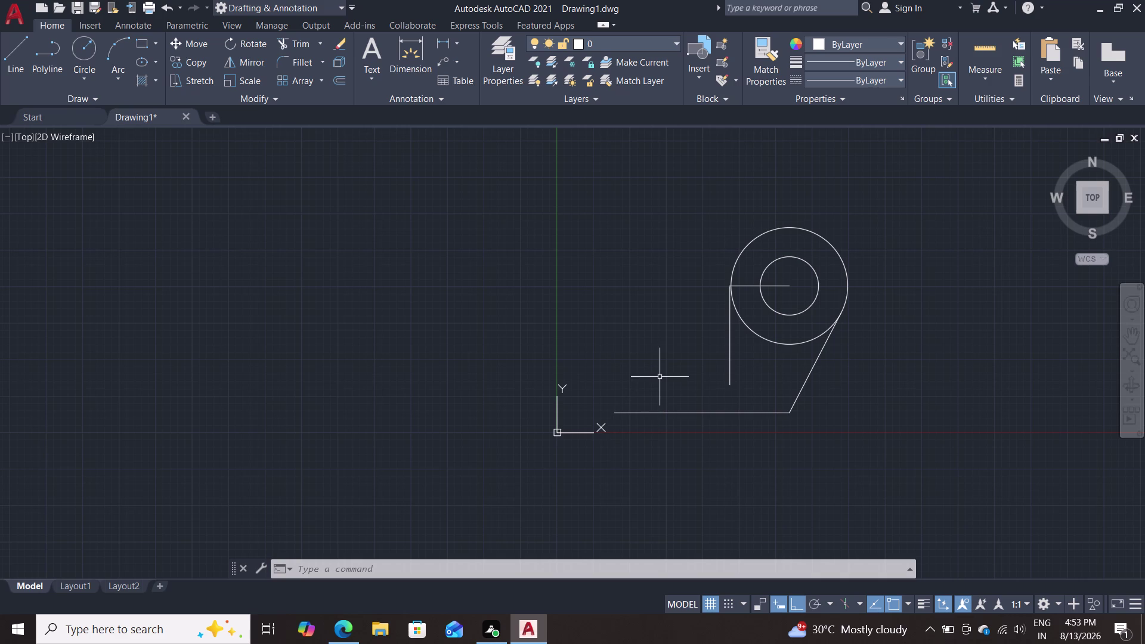
Begin an 80-unit line from the base line's left end, then cancel it.
key(l)
key(Return)
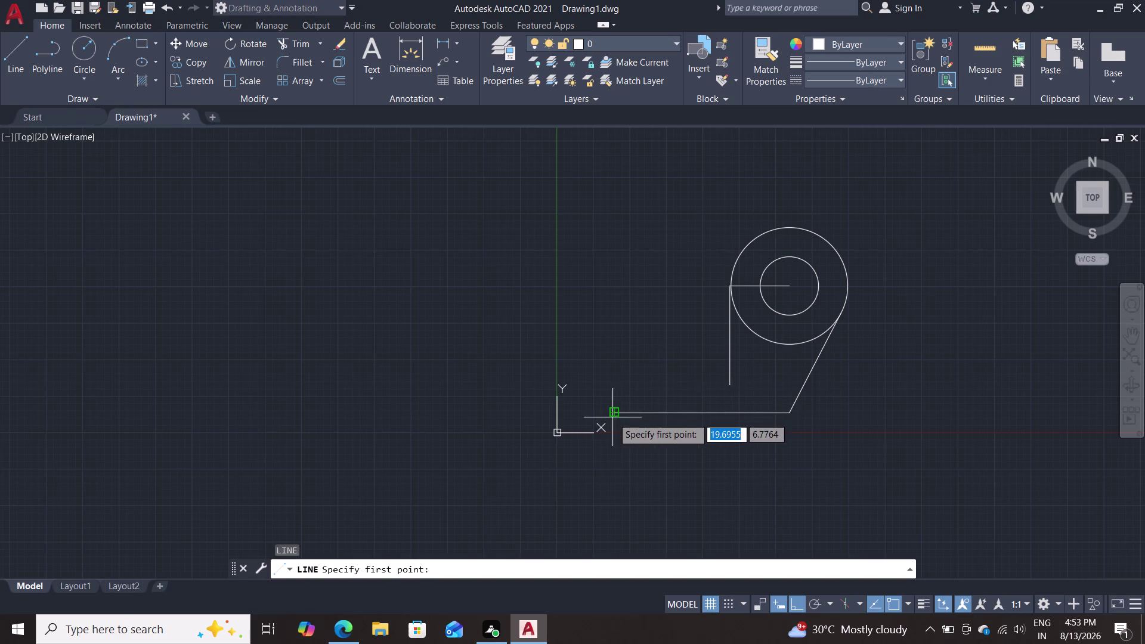
click(612, 417)
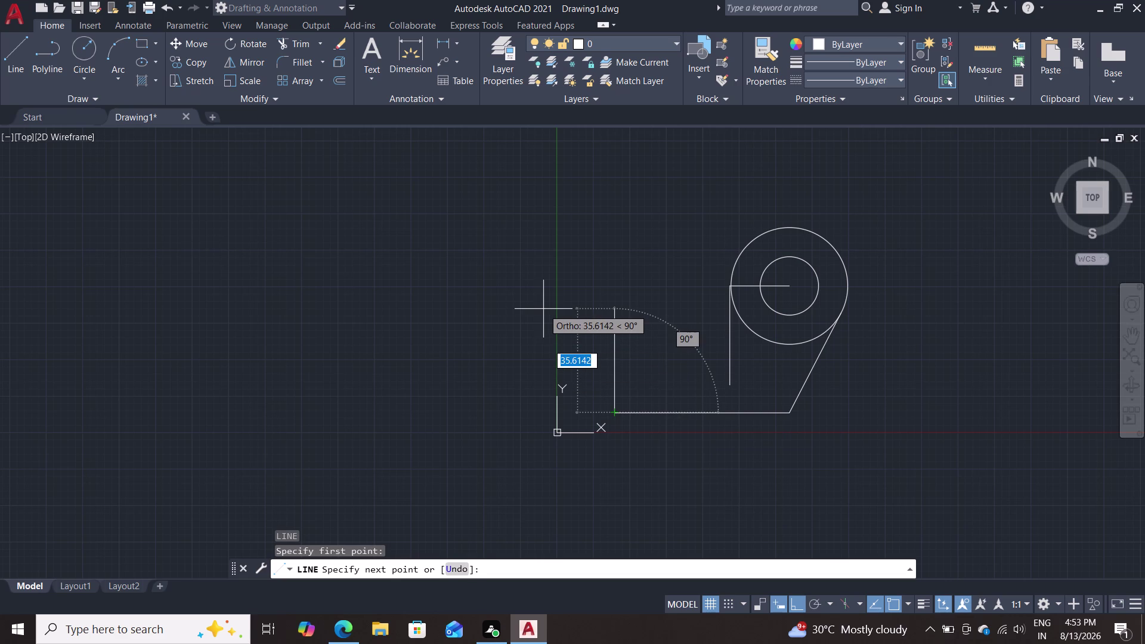
text(80)
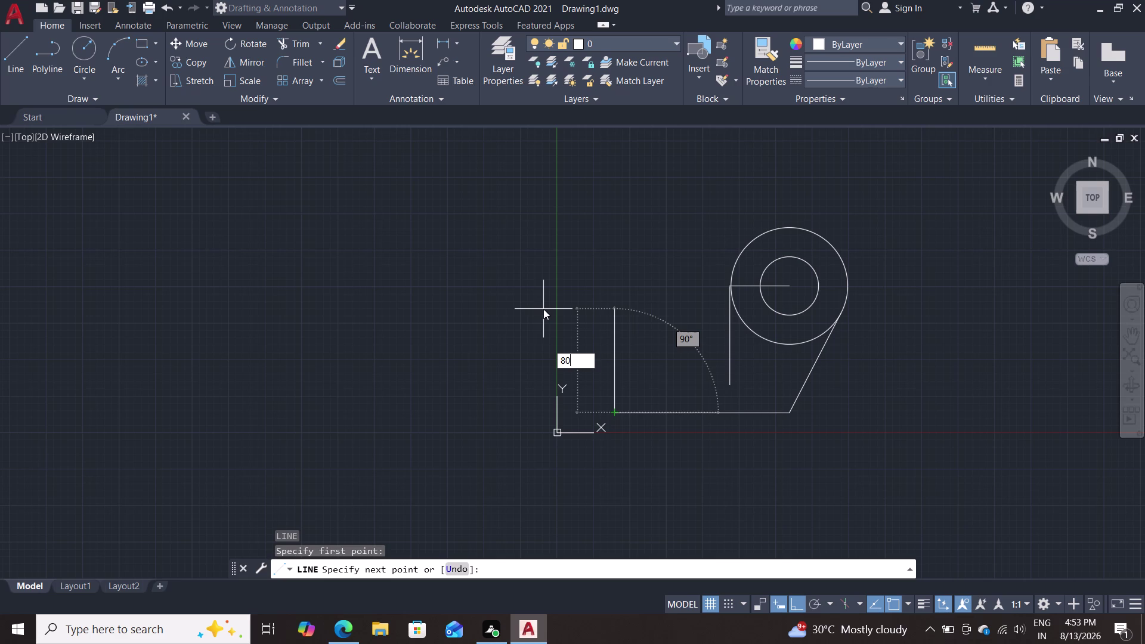
key(Escape)
key(Escape)
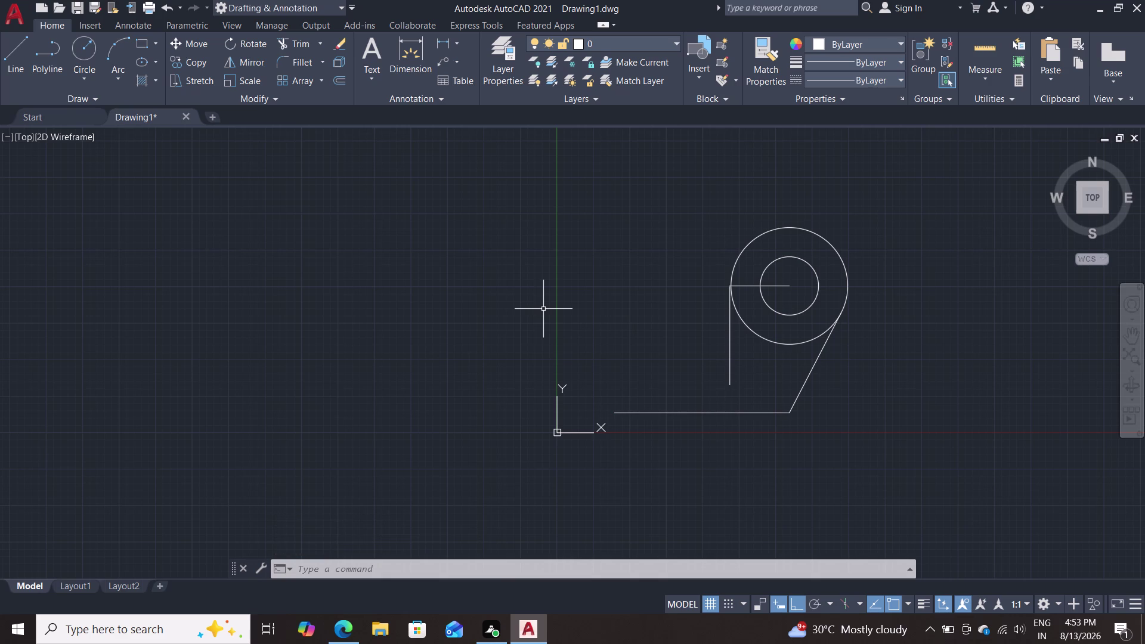
Redraw an 80-unit line from the base line's left end with an entered angle.
key(l)
key(Return)
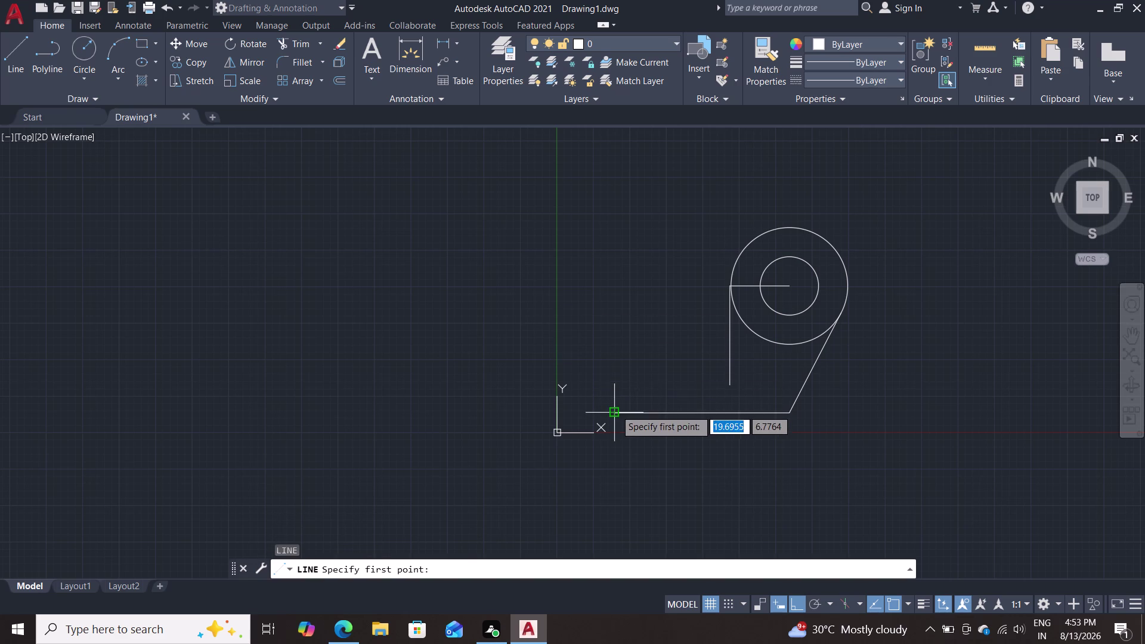
click(616, 410)
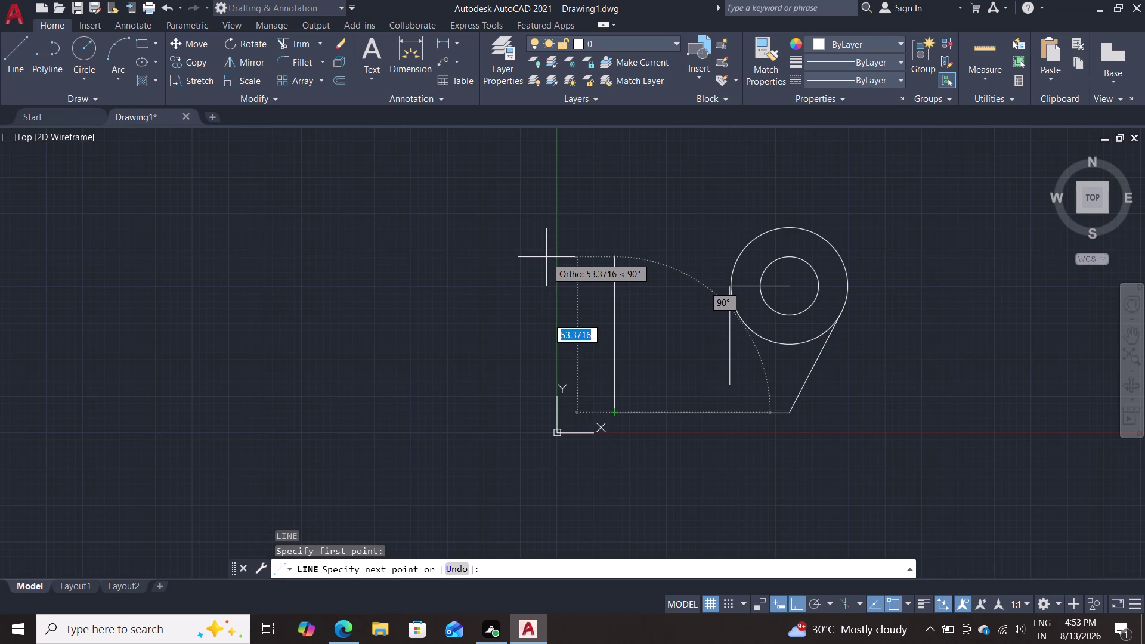
text(80)
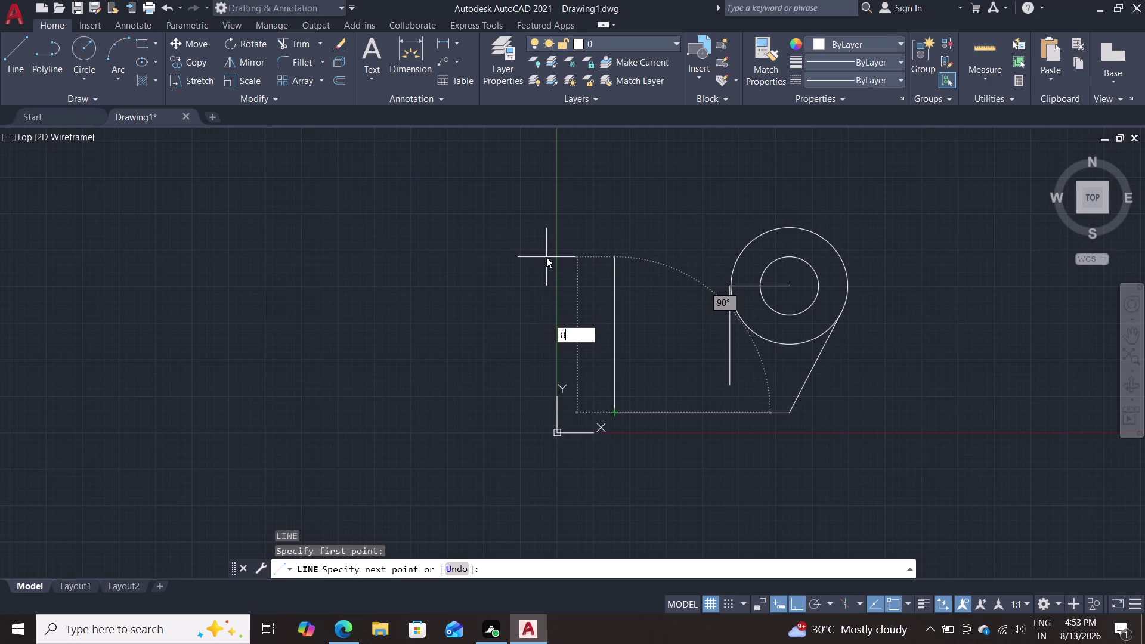
key(Tab)
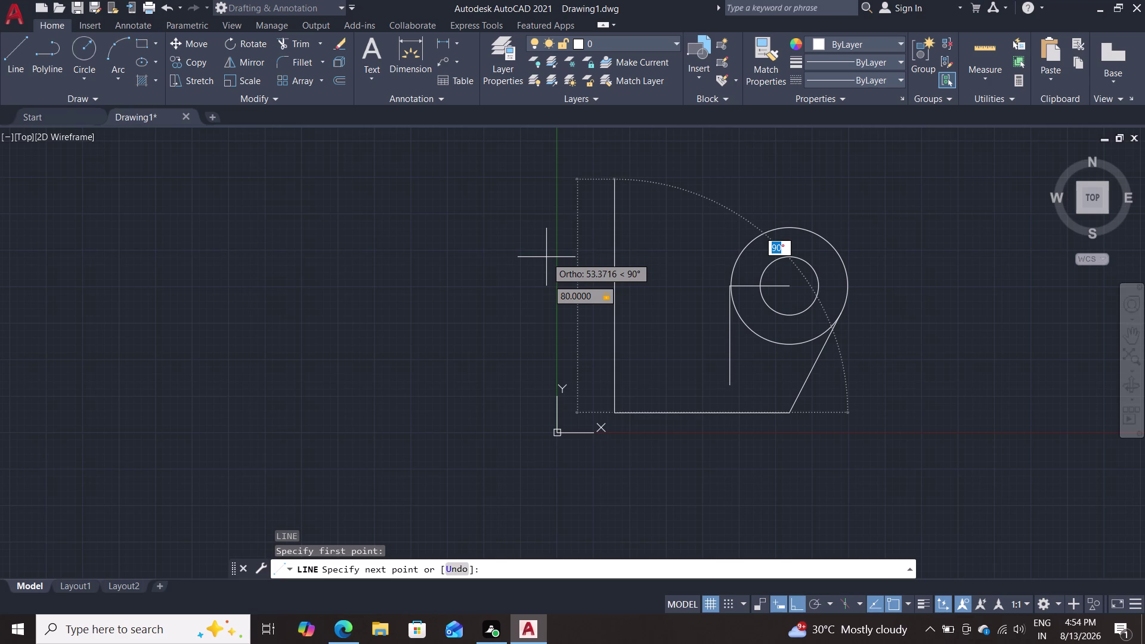
key(1)
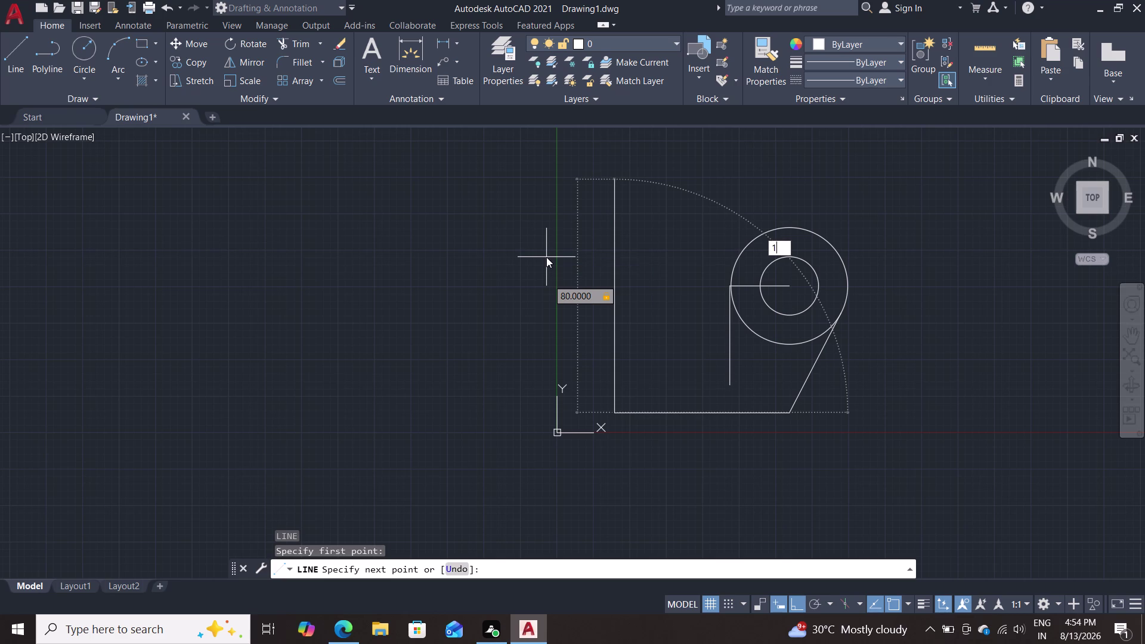
key(9)
key(0)
key(Return)
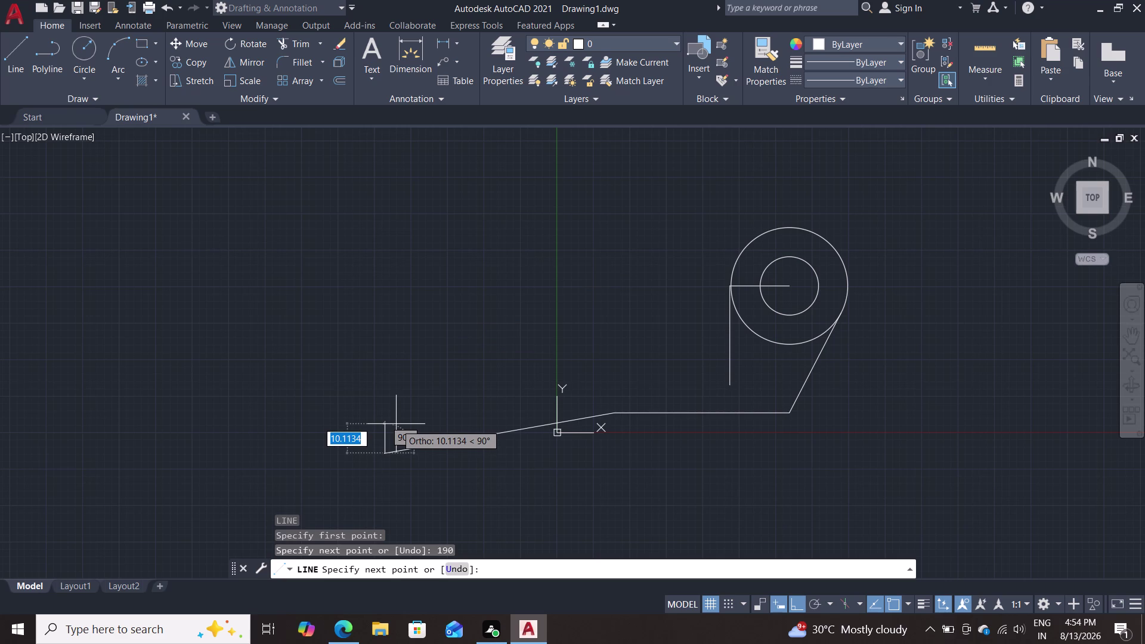
Undo the wrongly angled line, toggle Ortho, and cancel the line command.
key(ctrl+z)
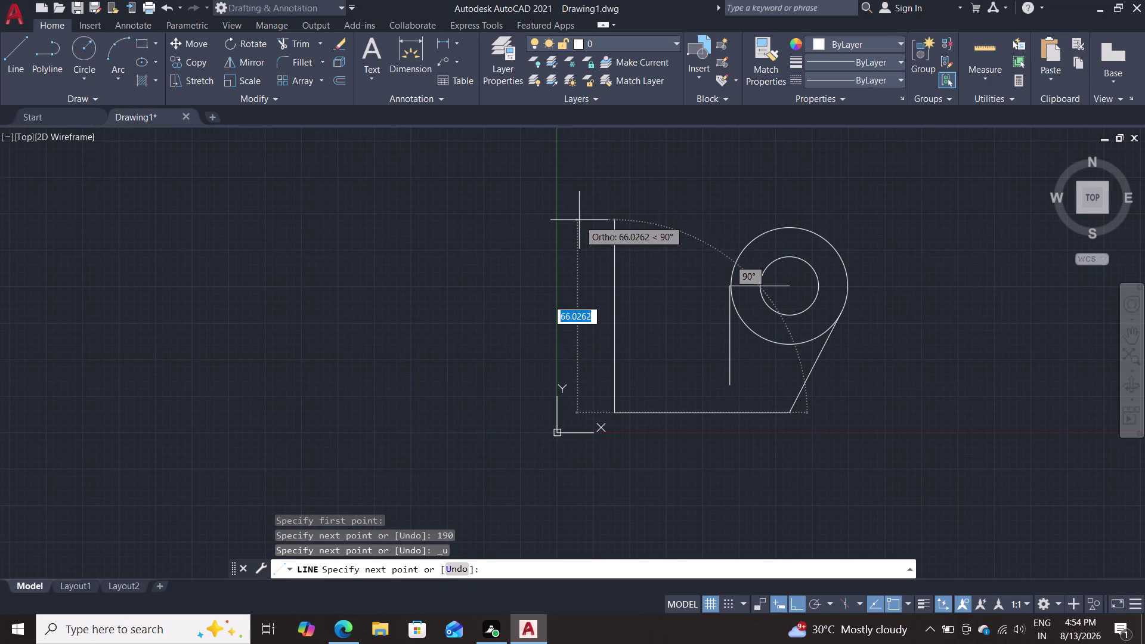
key(F8)
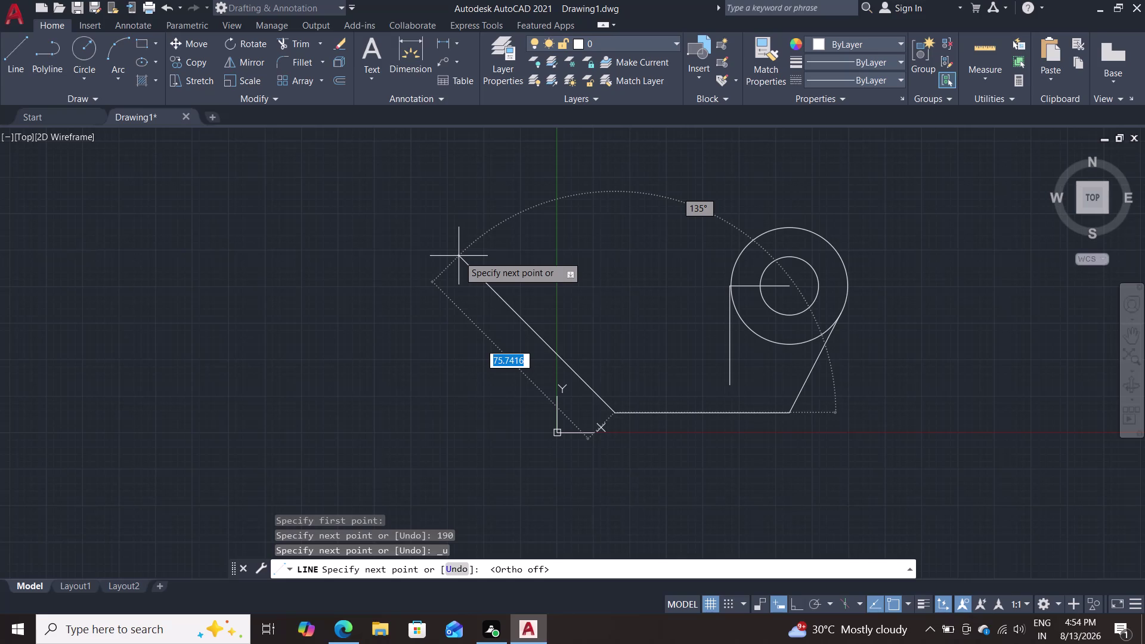
key(Escape)
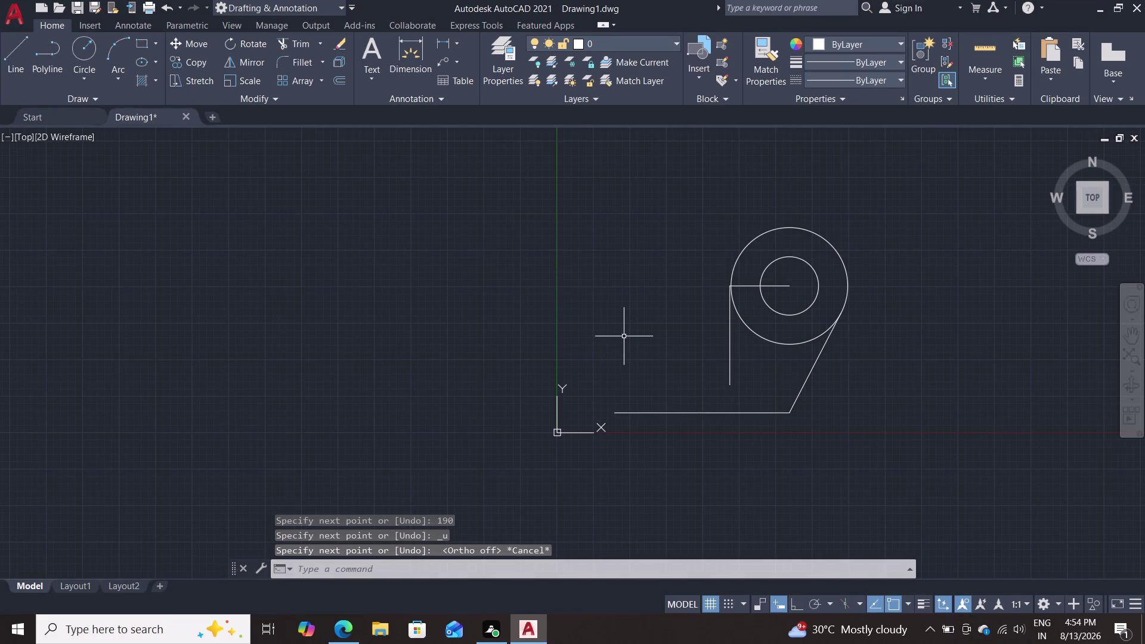
scroll(up, 3)
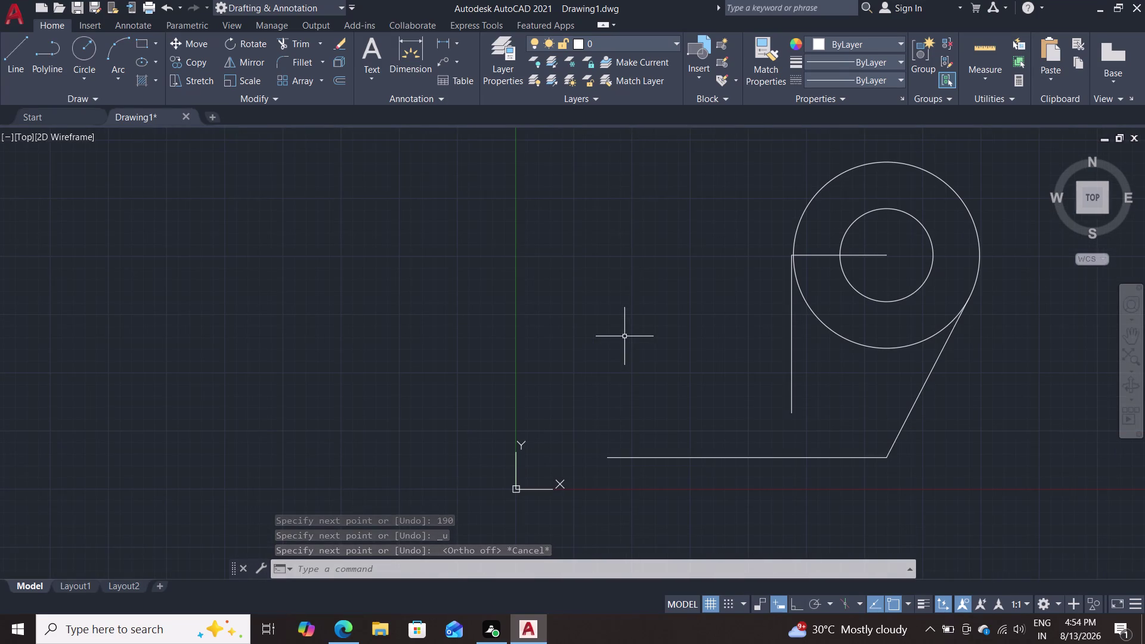
middle_drag(624, 337, 573, 337)
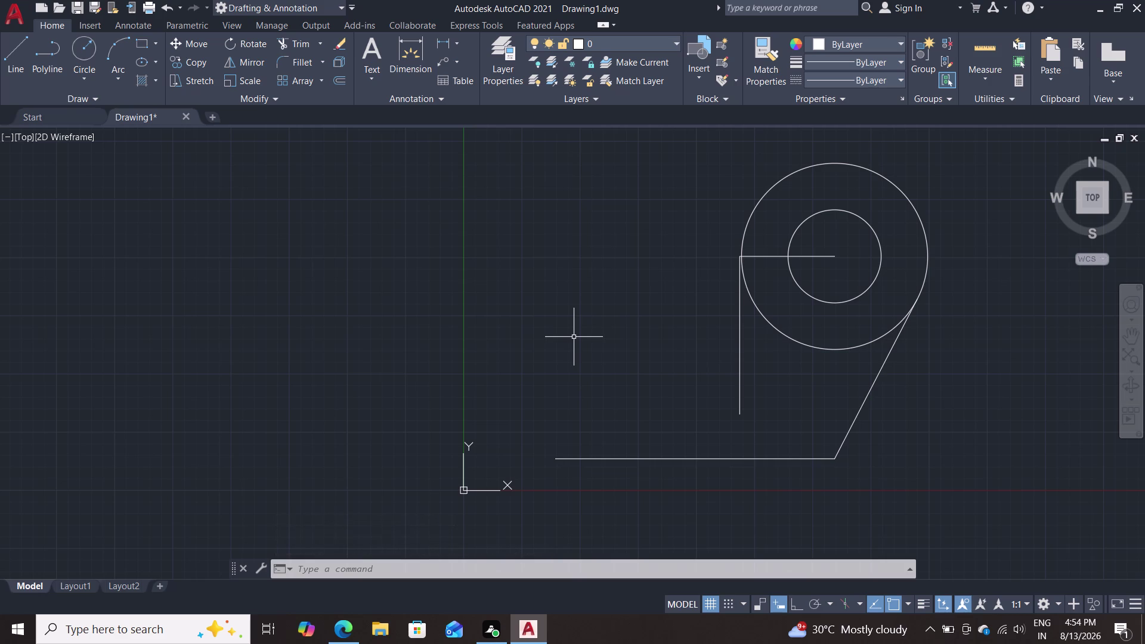
text(co)
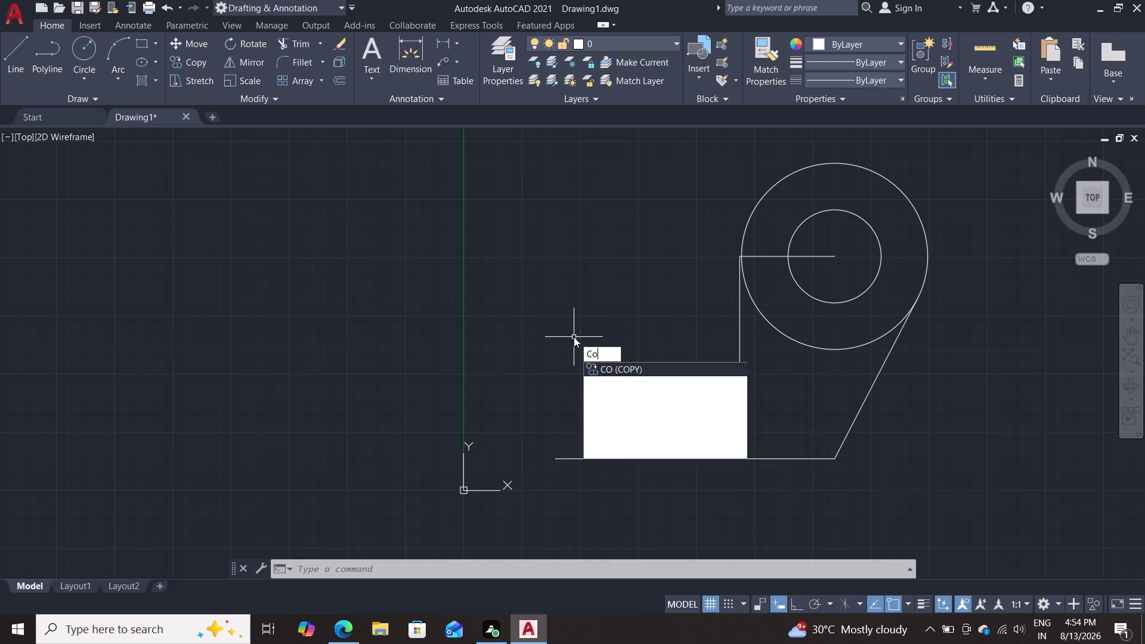
key(Return)
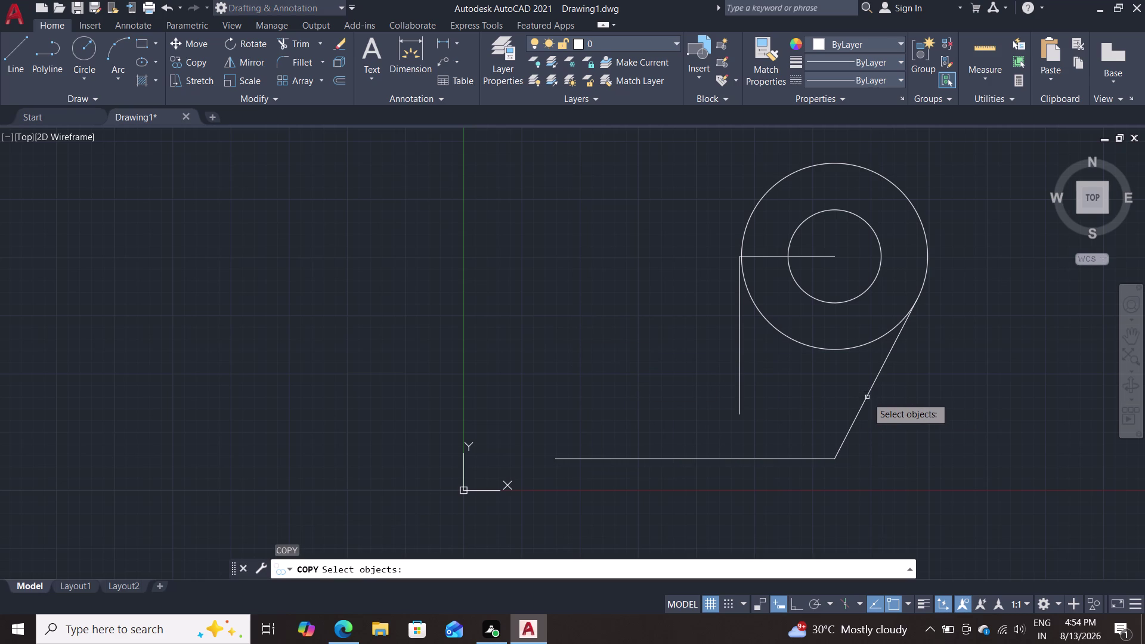
click(868, 397)
key(Return)
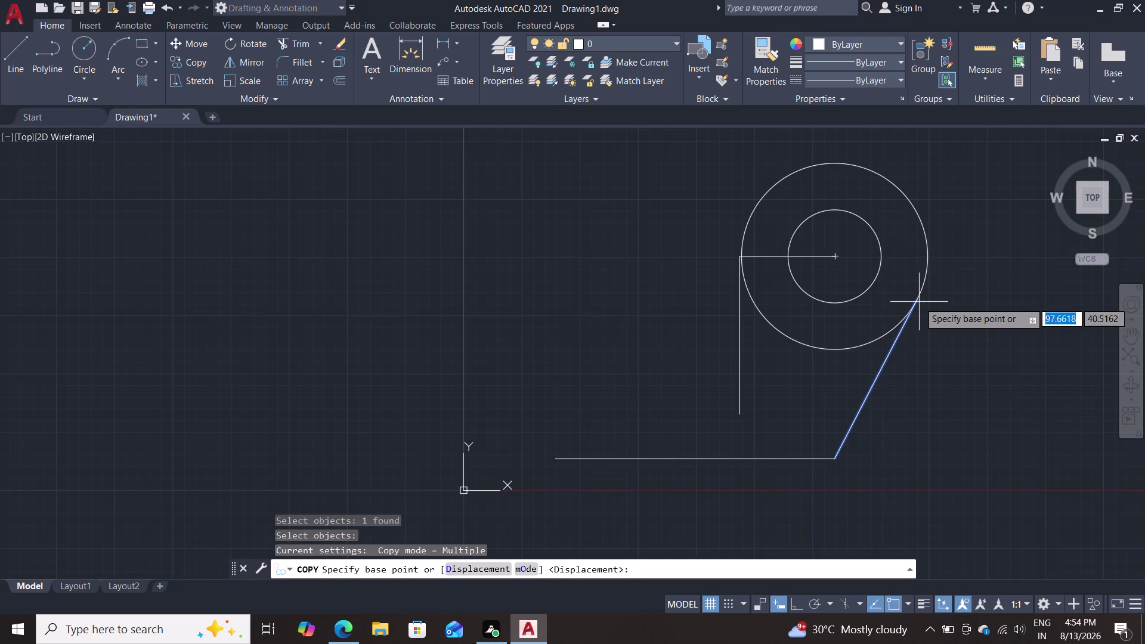
click(919, 302)
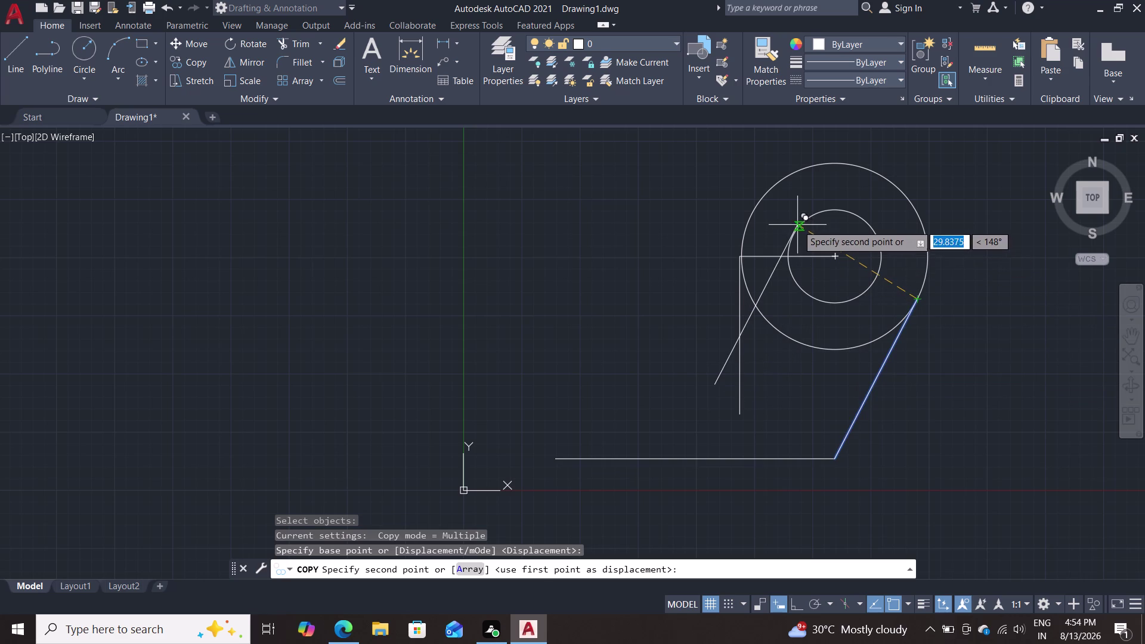
text(tan)
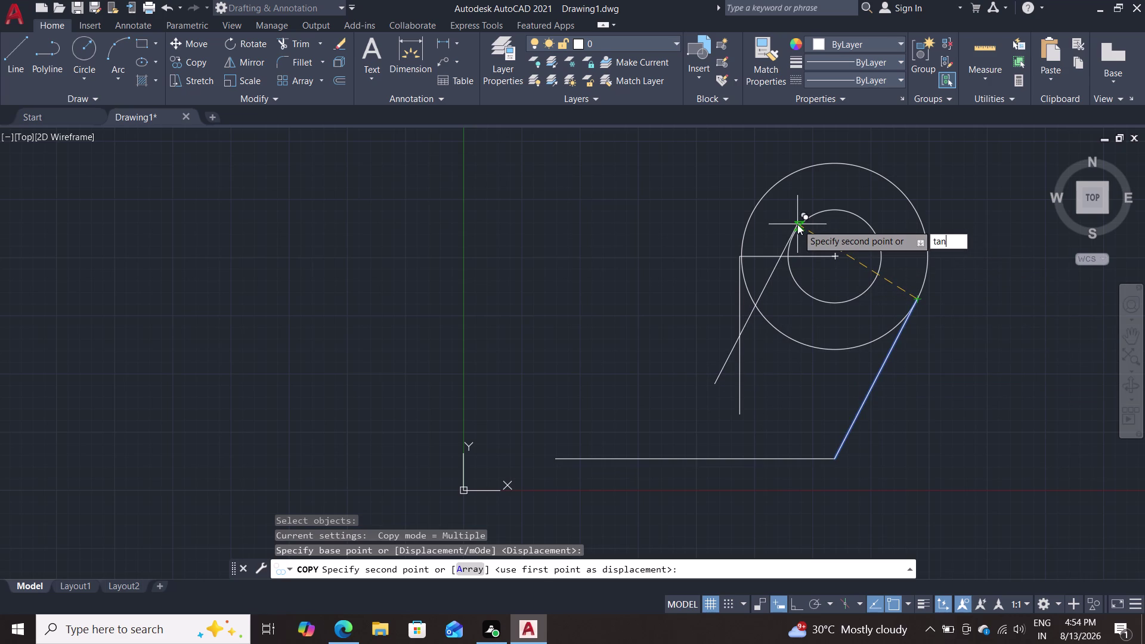
key(Return)
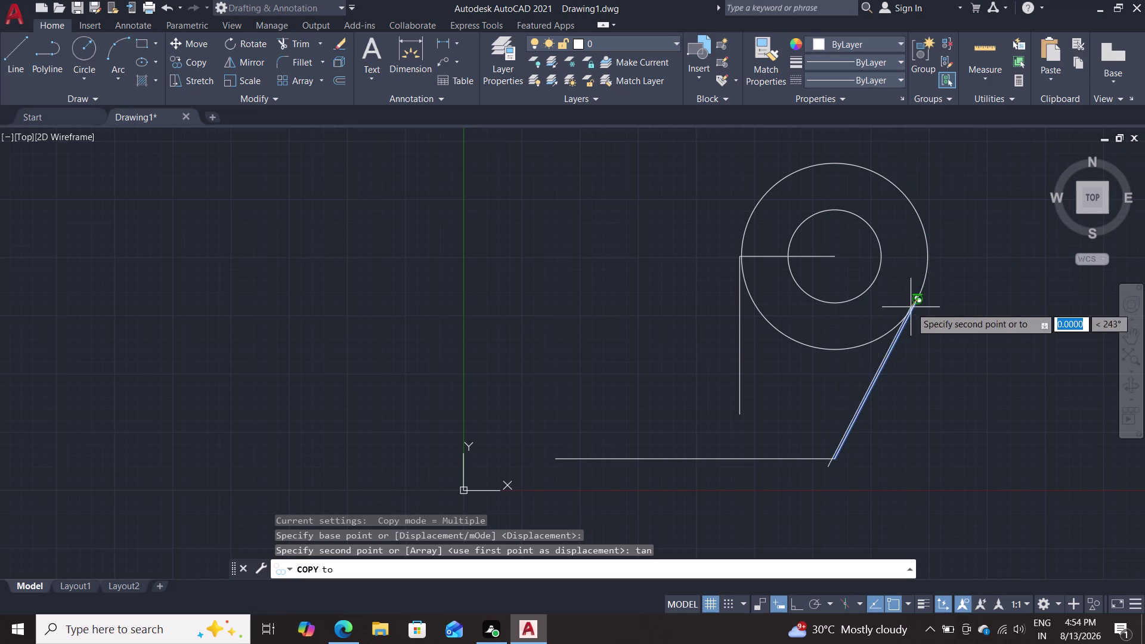
key(Escape)
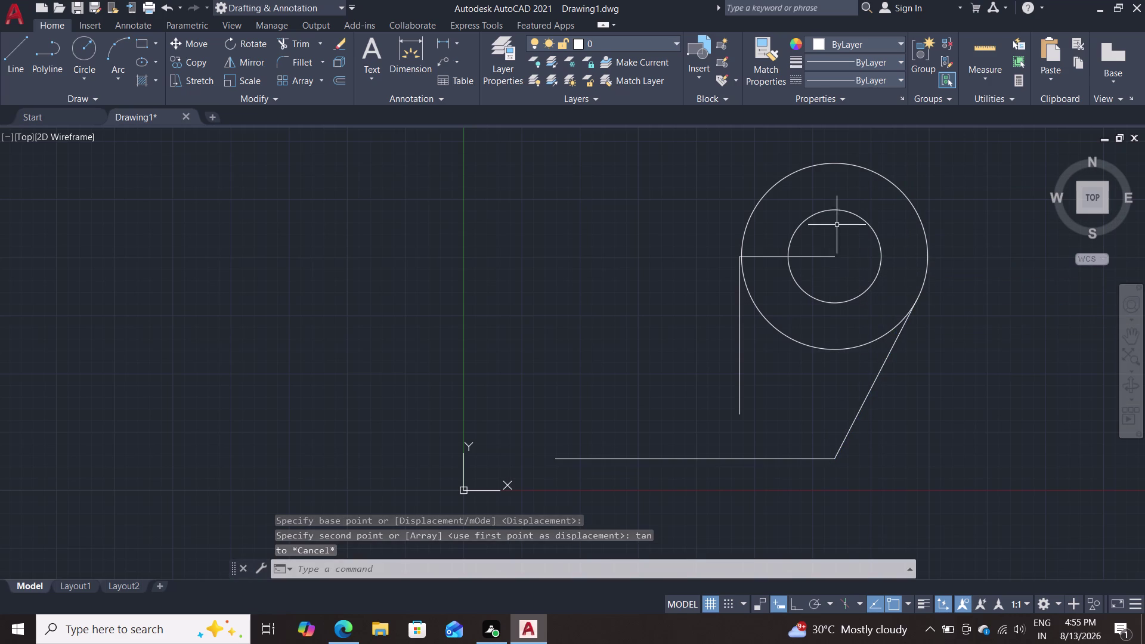
scroll(up, 3)
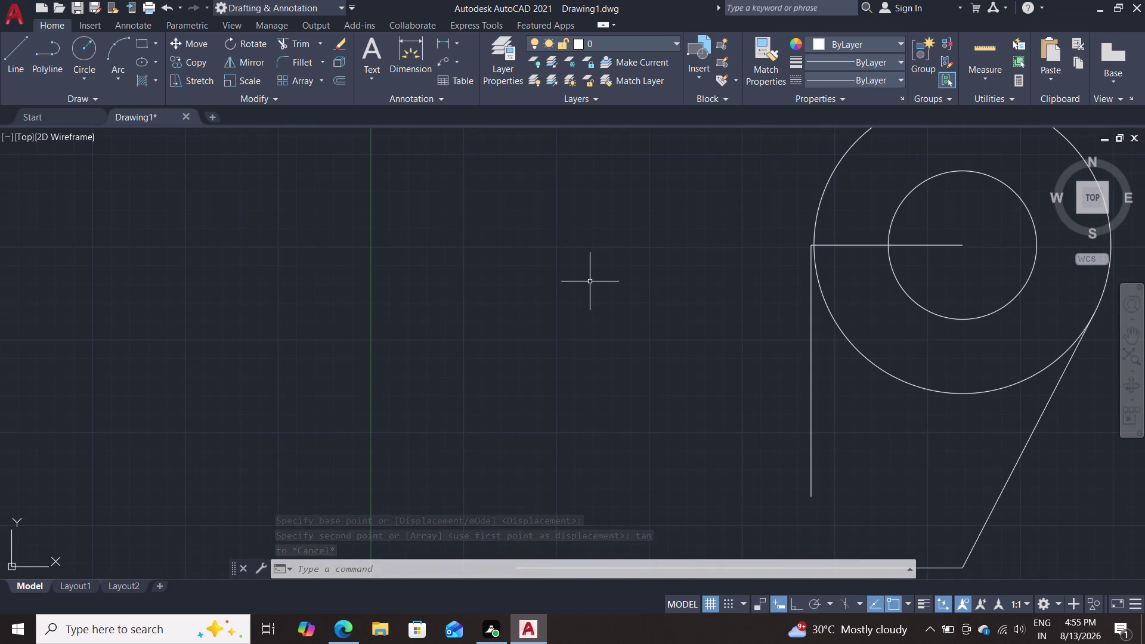
scroll(down, 3)
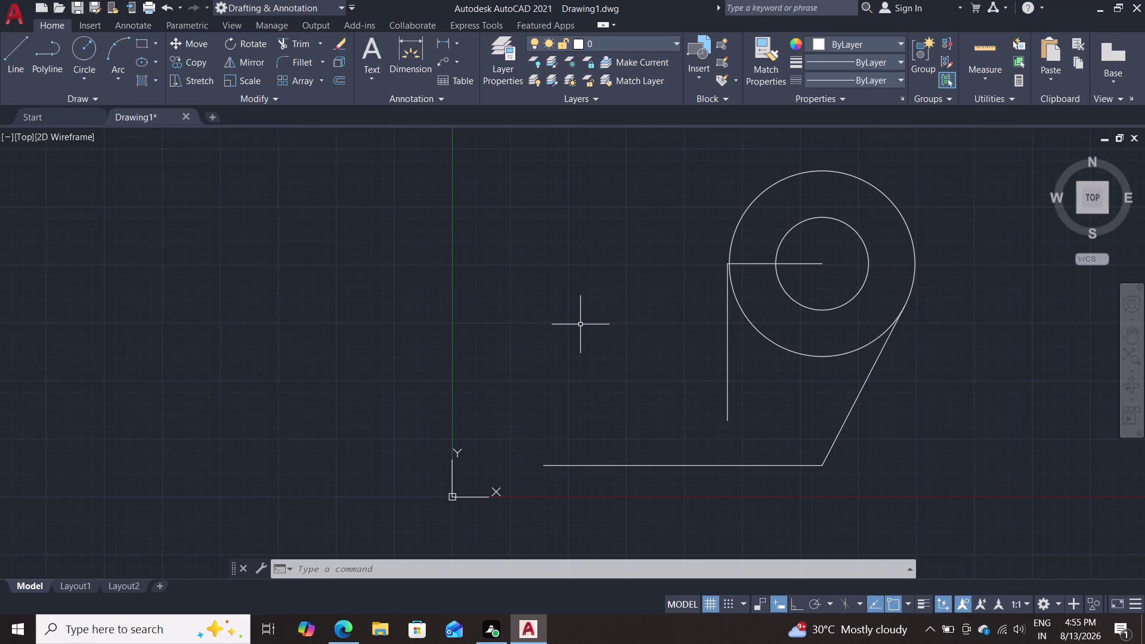
key(l)
key(Return)
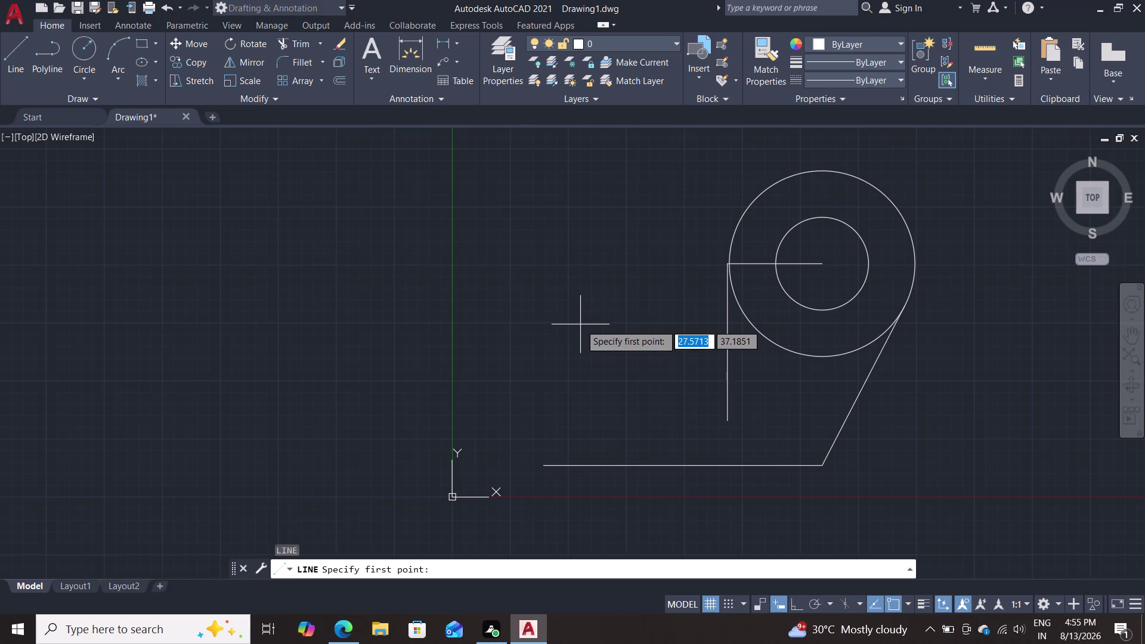
text(ta)
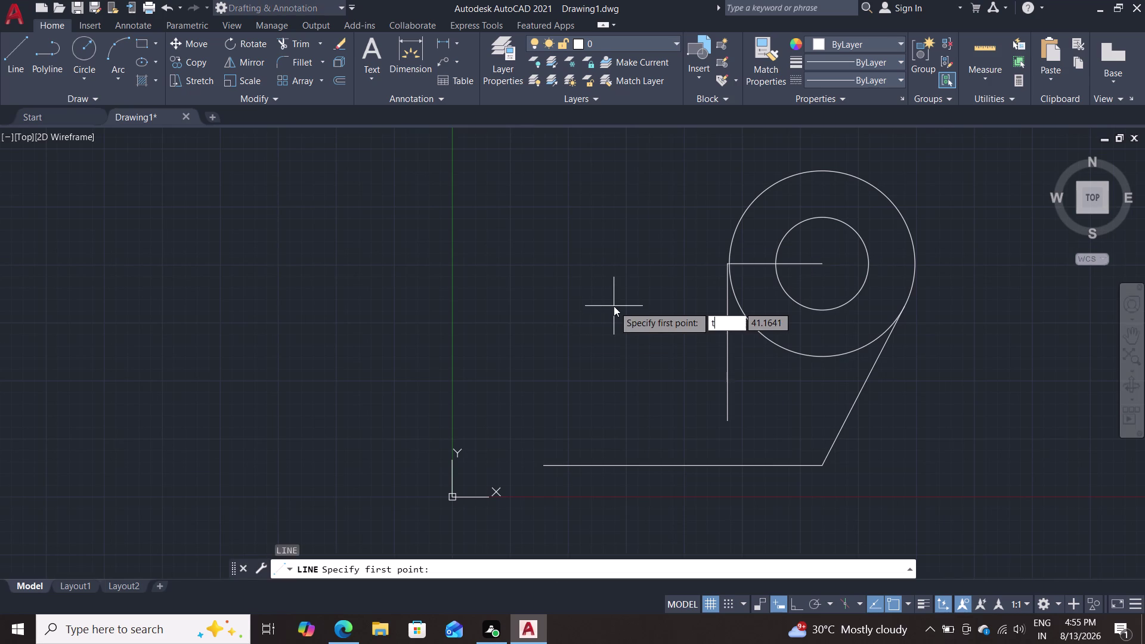
text(n)
key(Return)
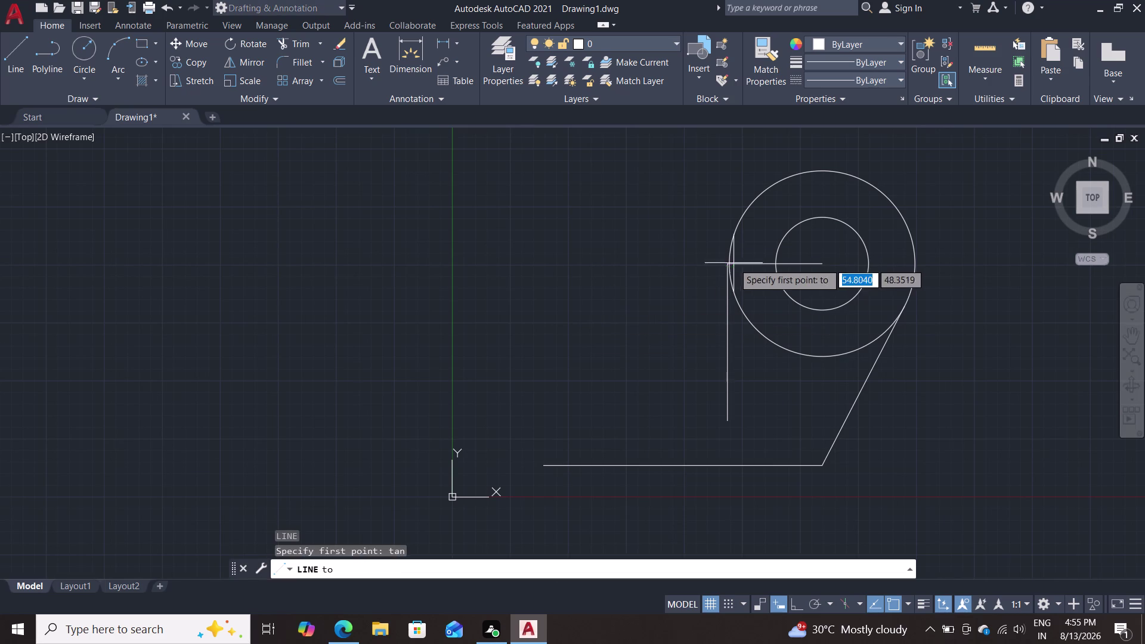
click(742, 219)
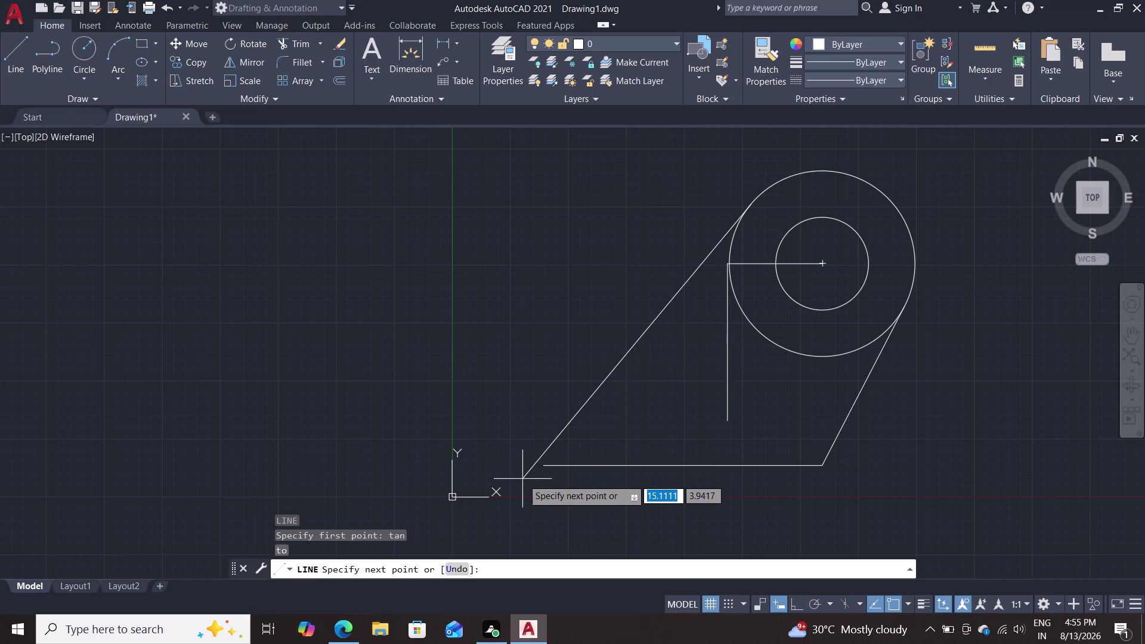
key(Escape)
key(Escape)
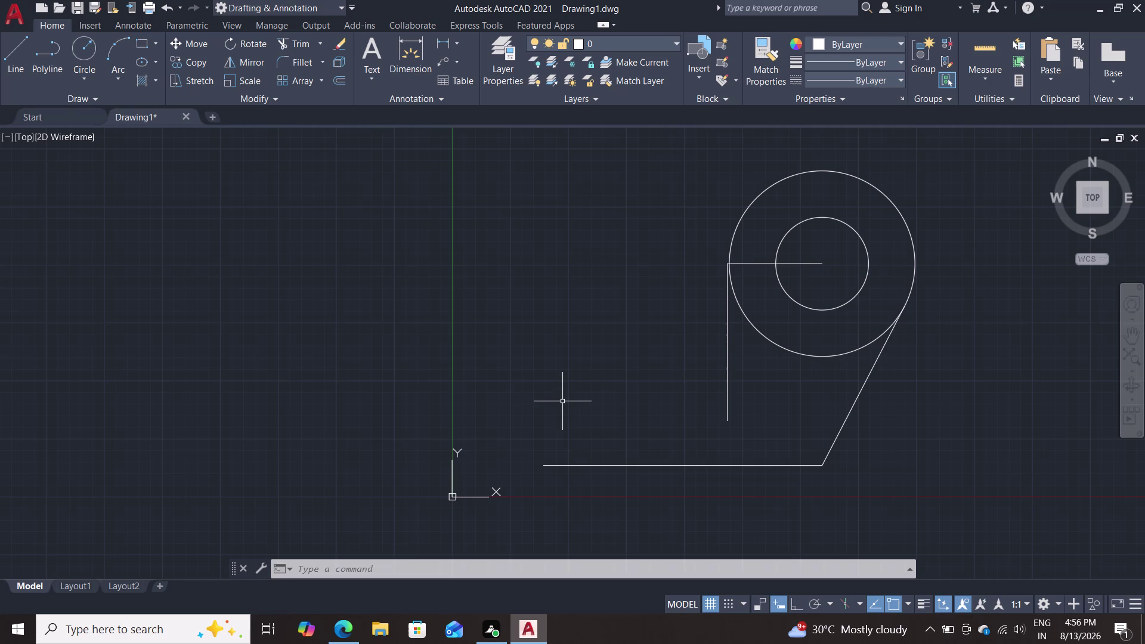
scroll(down, 3)
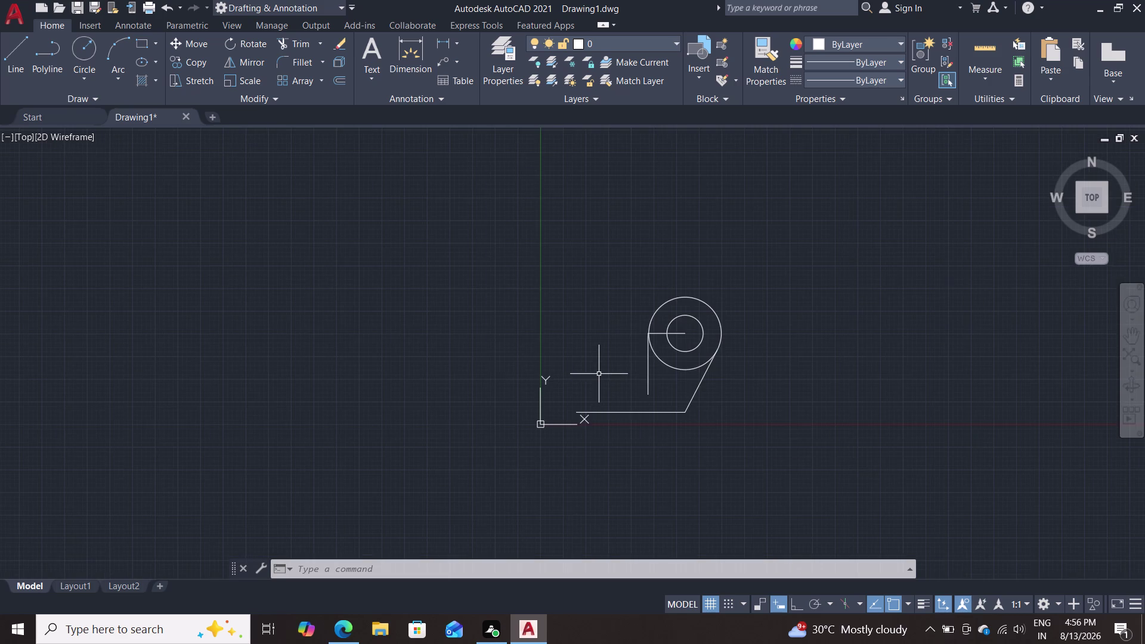
scroll(up, 3)
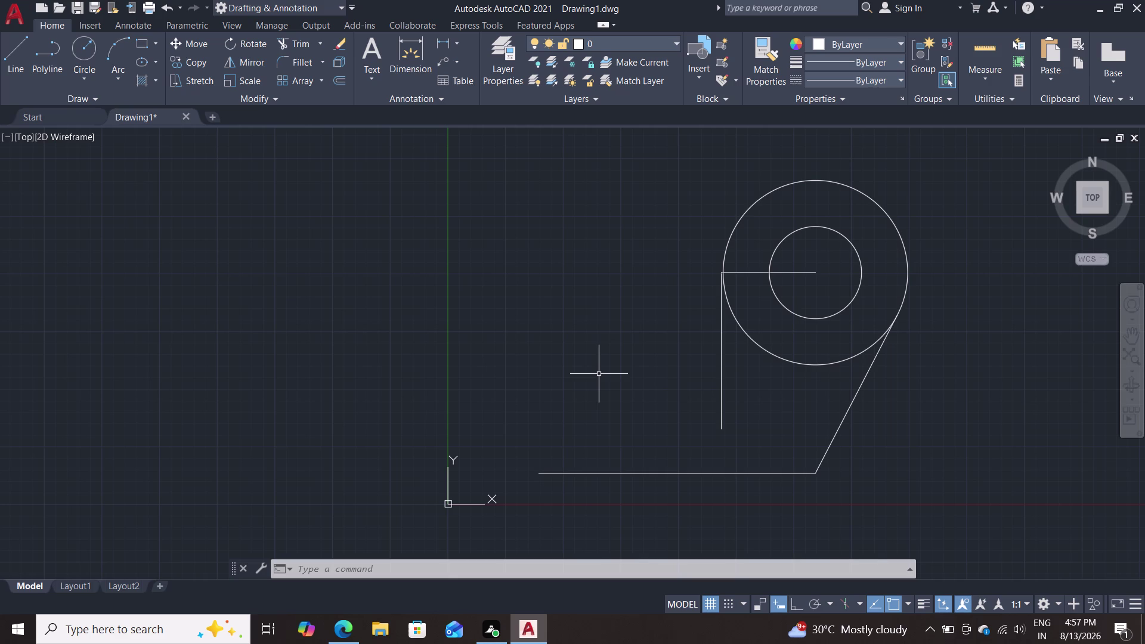
Draw an 80-unit line at 135° from the base line's left end.
key(l)
key(Return)
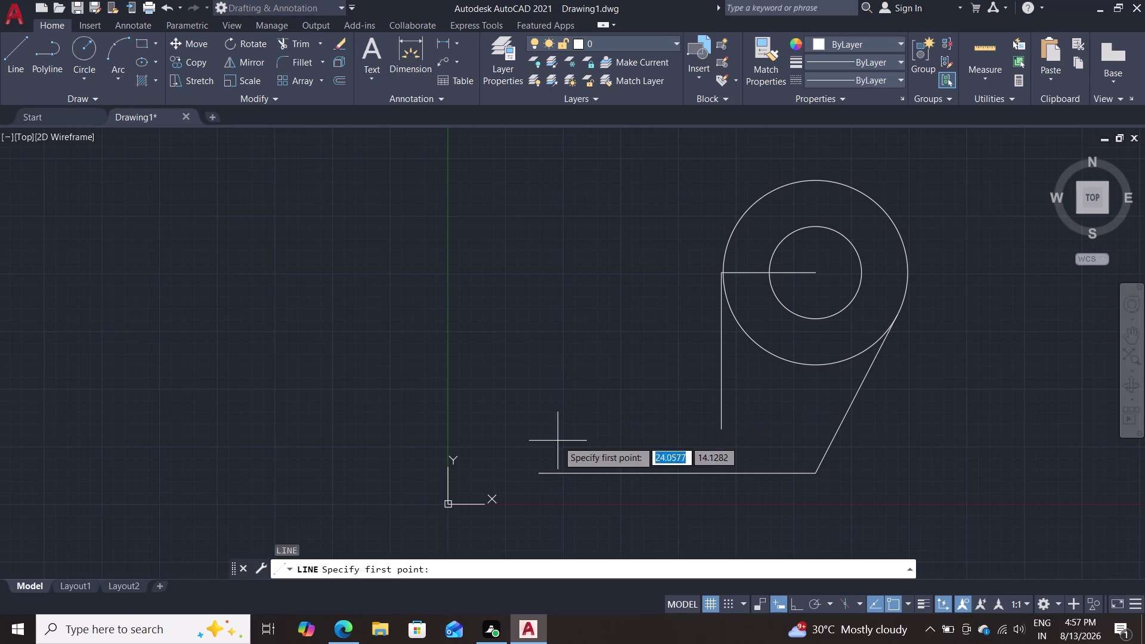
click(540, 472)
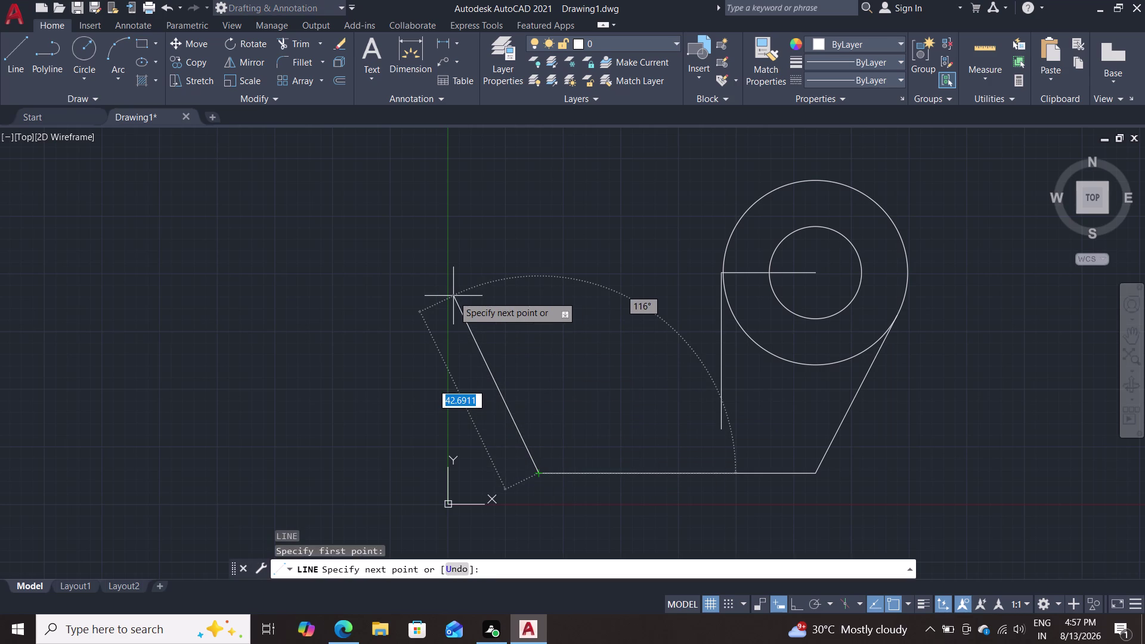
text(80)
key(Tab)
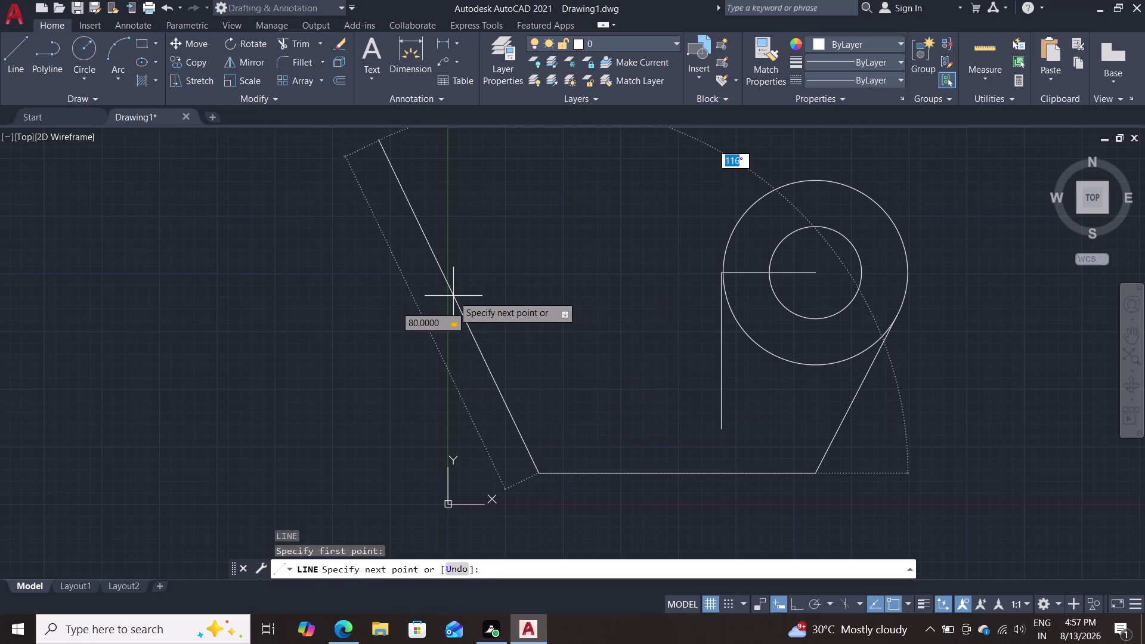
text(135)
key(Return)
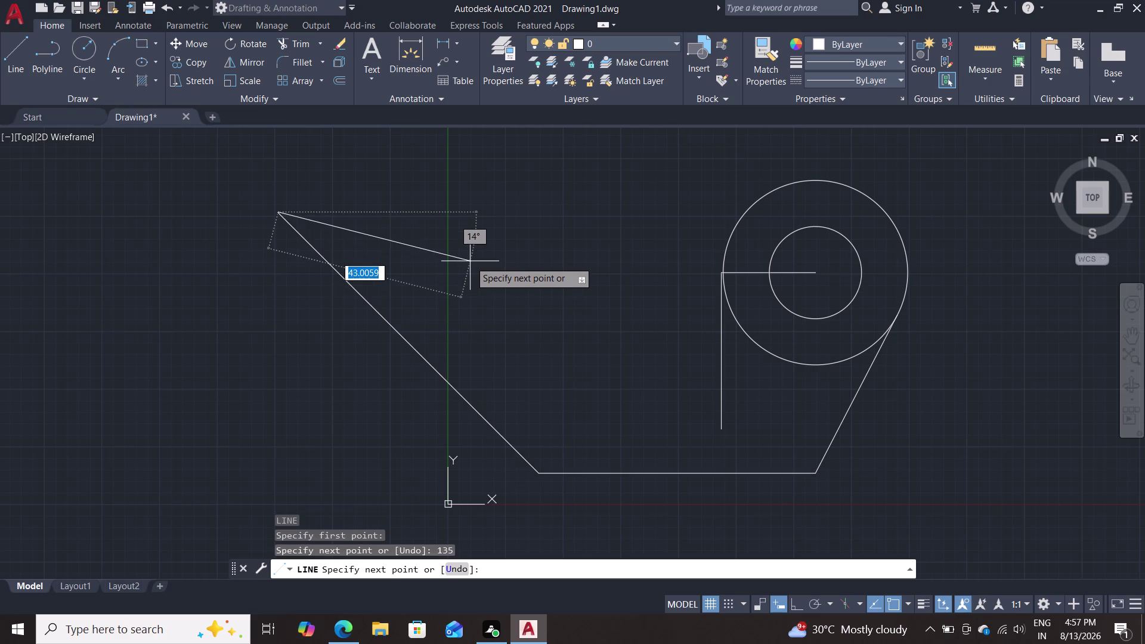
key(Escape)
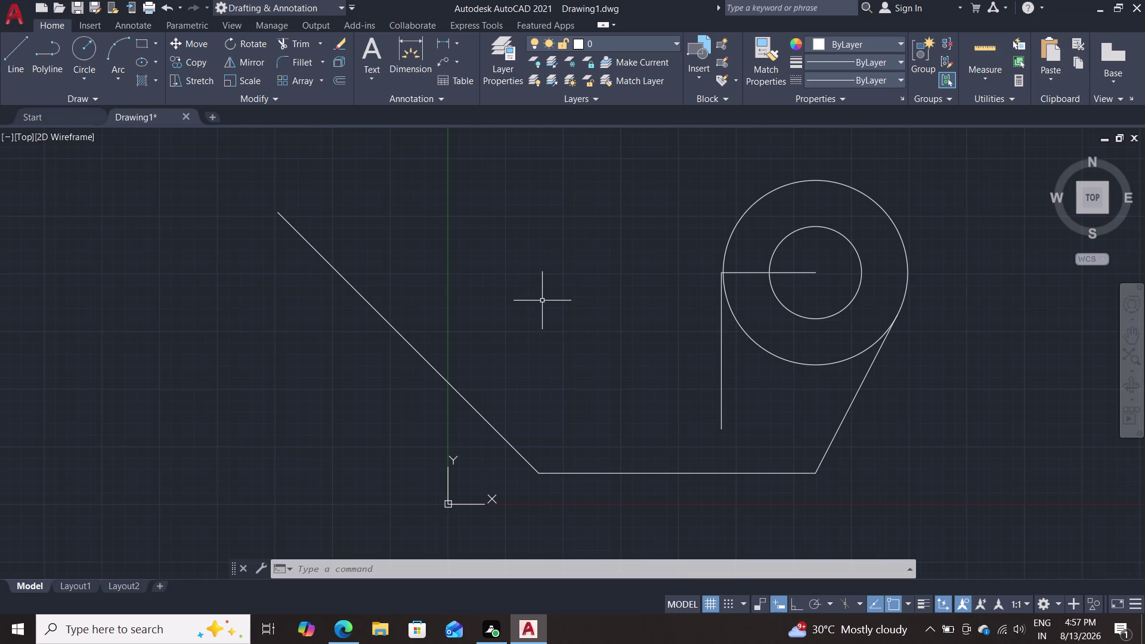
Start a new line at the slanted line's upper end.
key(l)
key(Return)
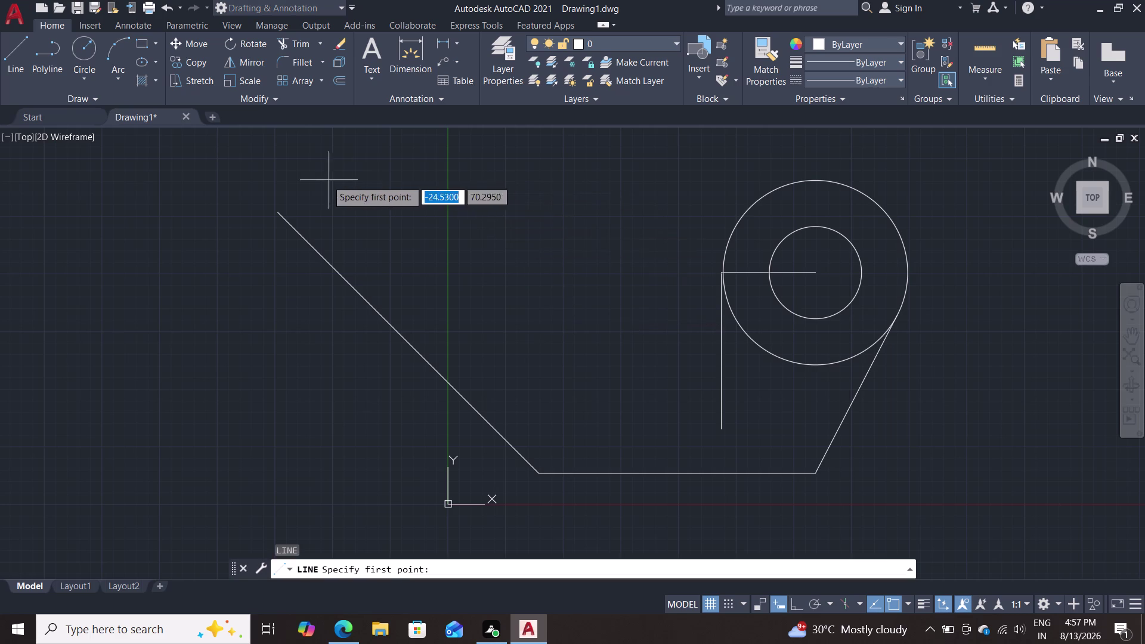
double_click(282, 209)
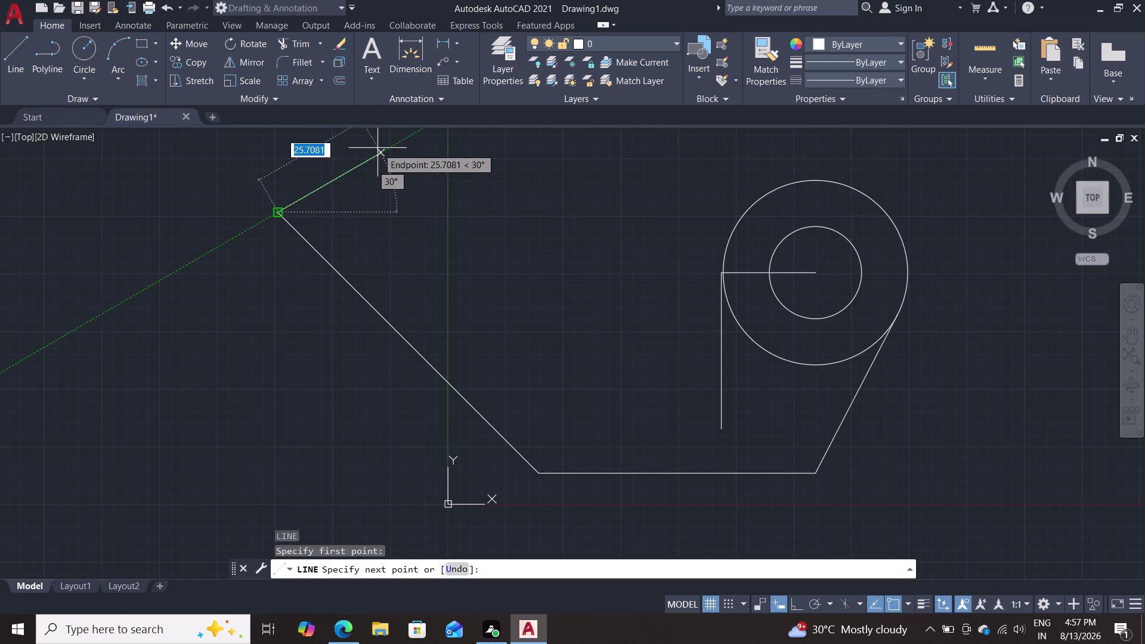
text(30)
key(Return)
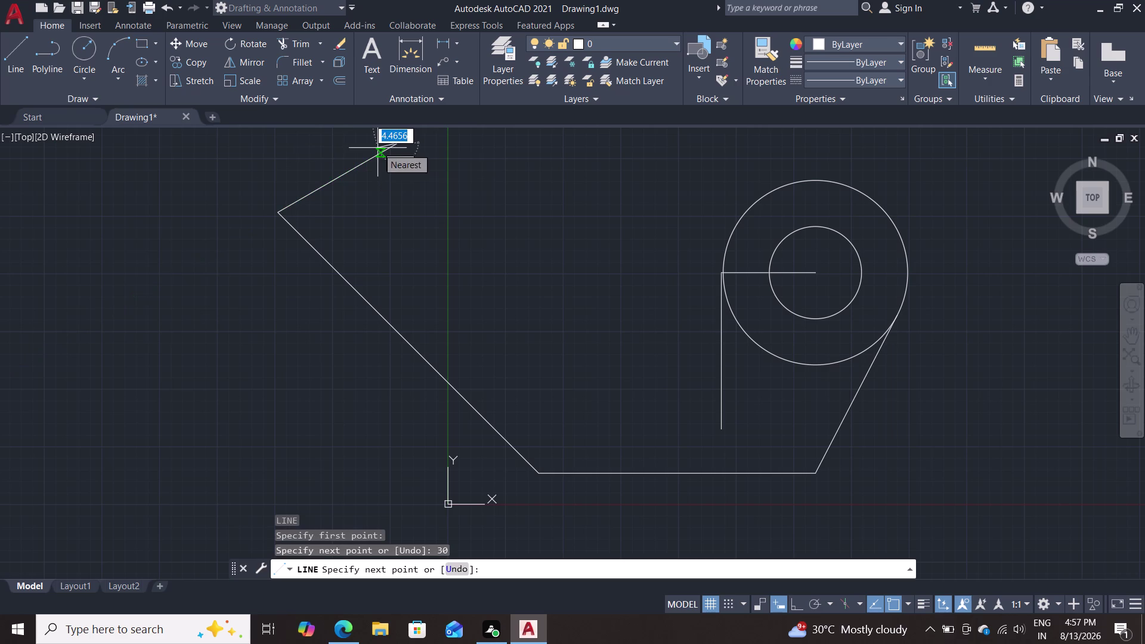
key(Escape)
key(c)
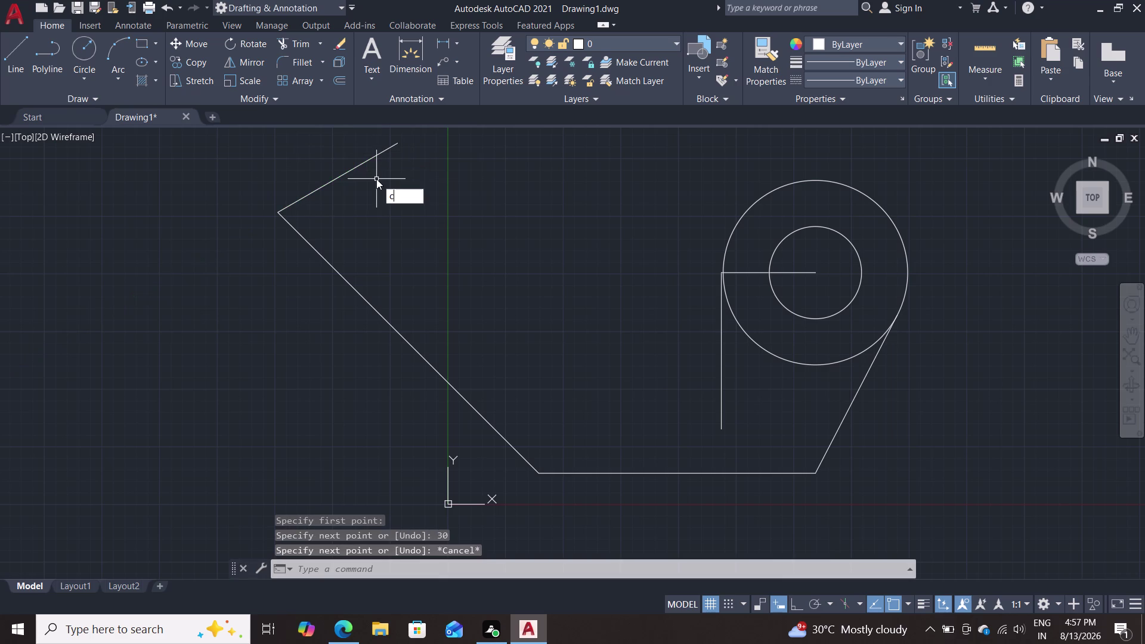
key(Return)
scroll(down, 3)
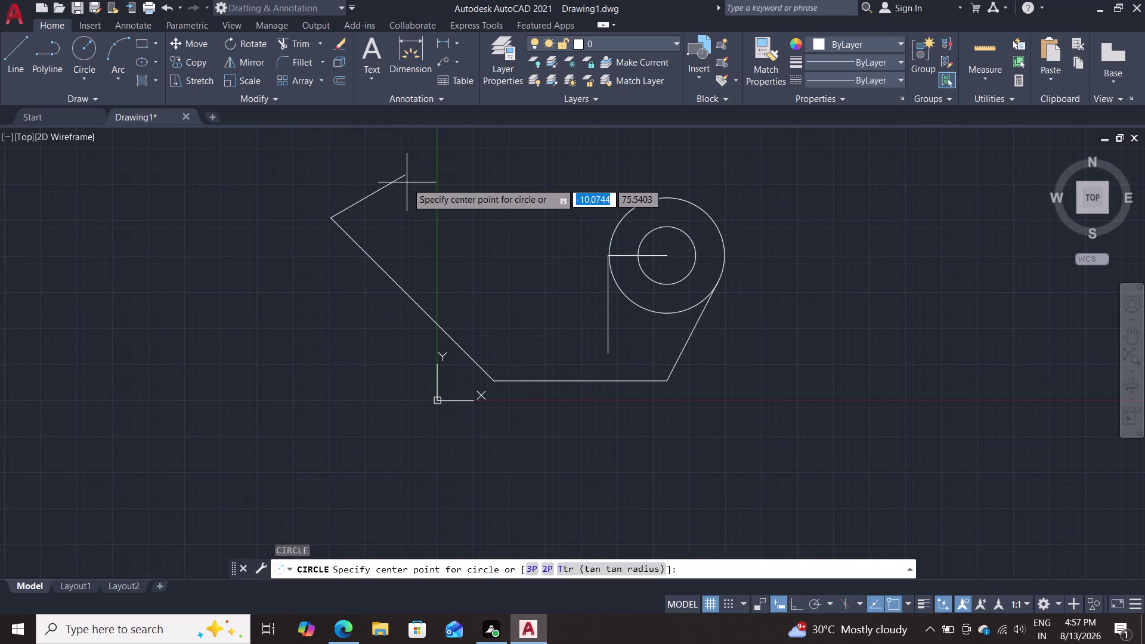
click(406, 176)
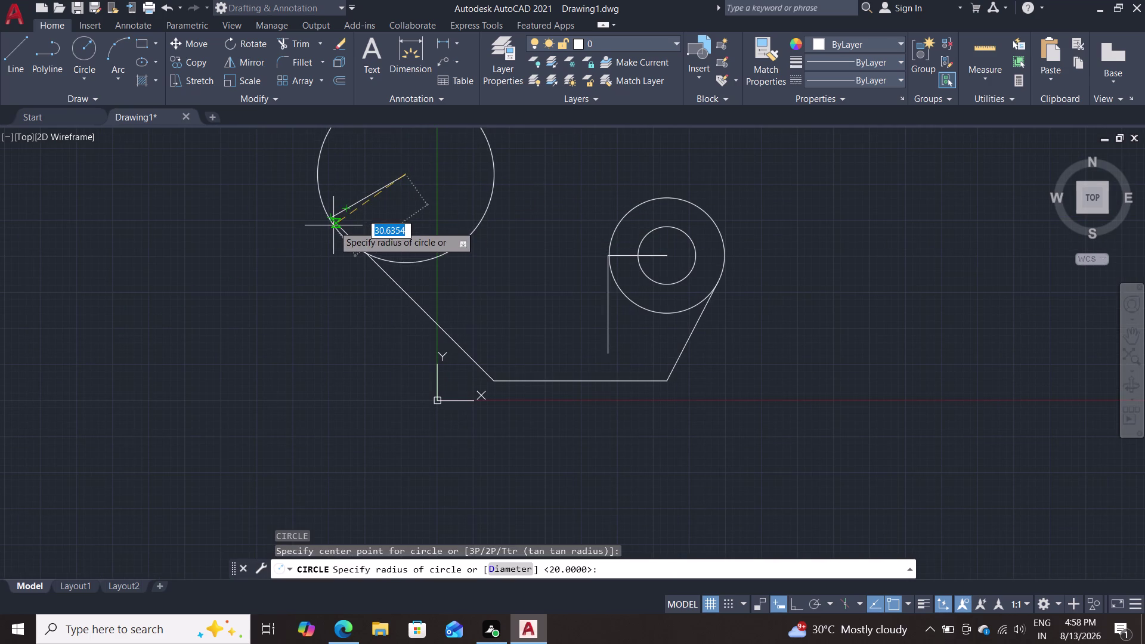
click(331, 215)
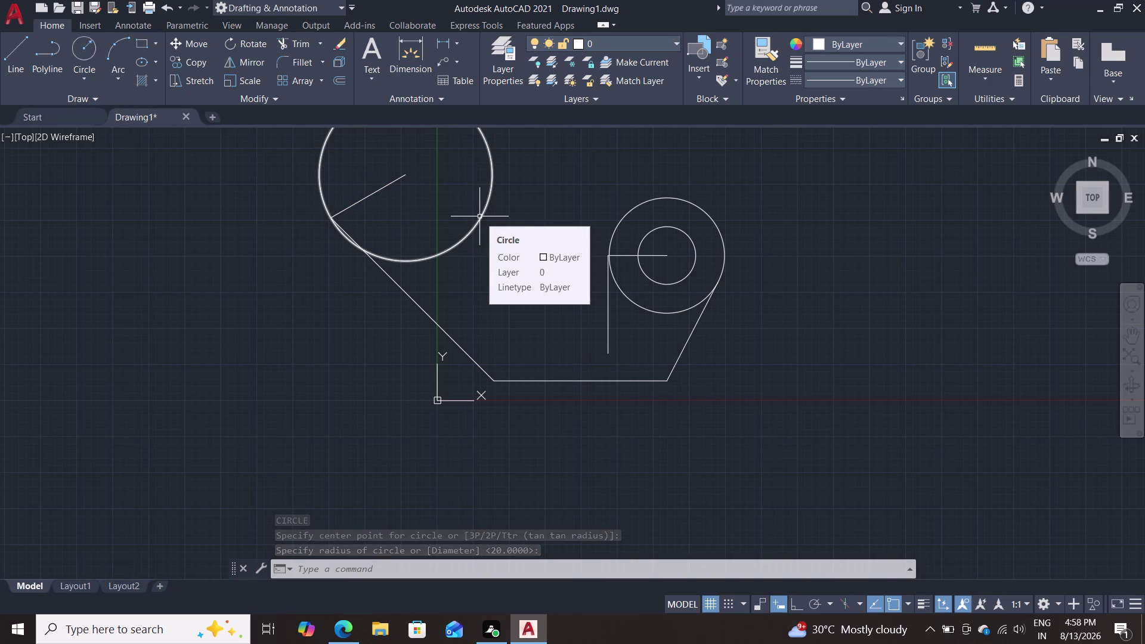
key(Escape)
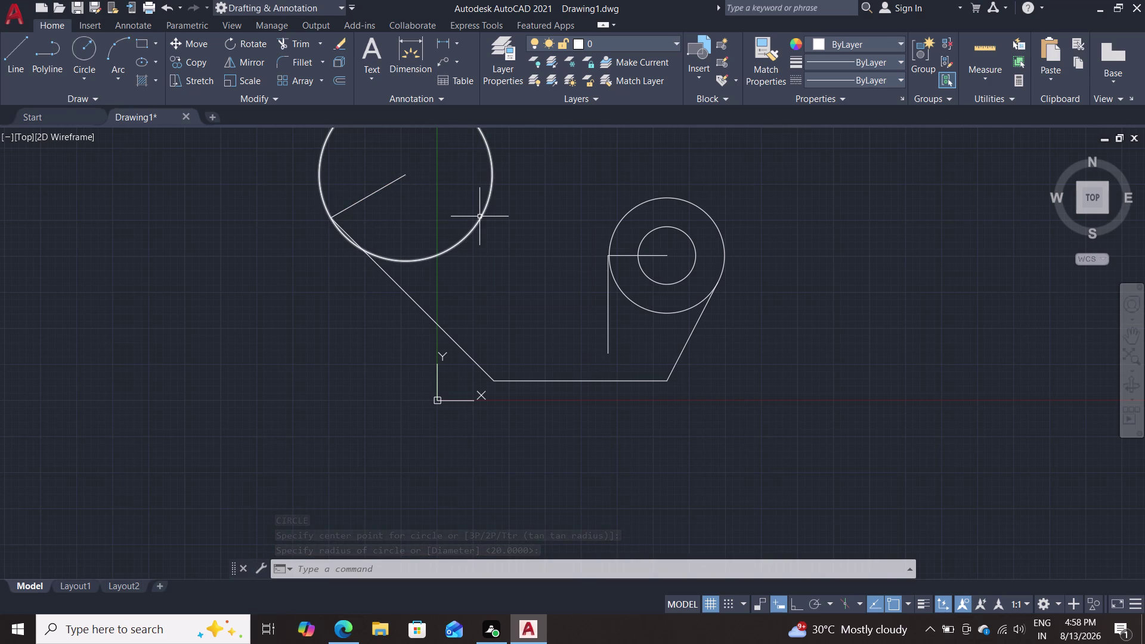
click(478, 224)
key(Delete)
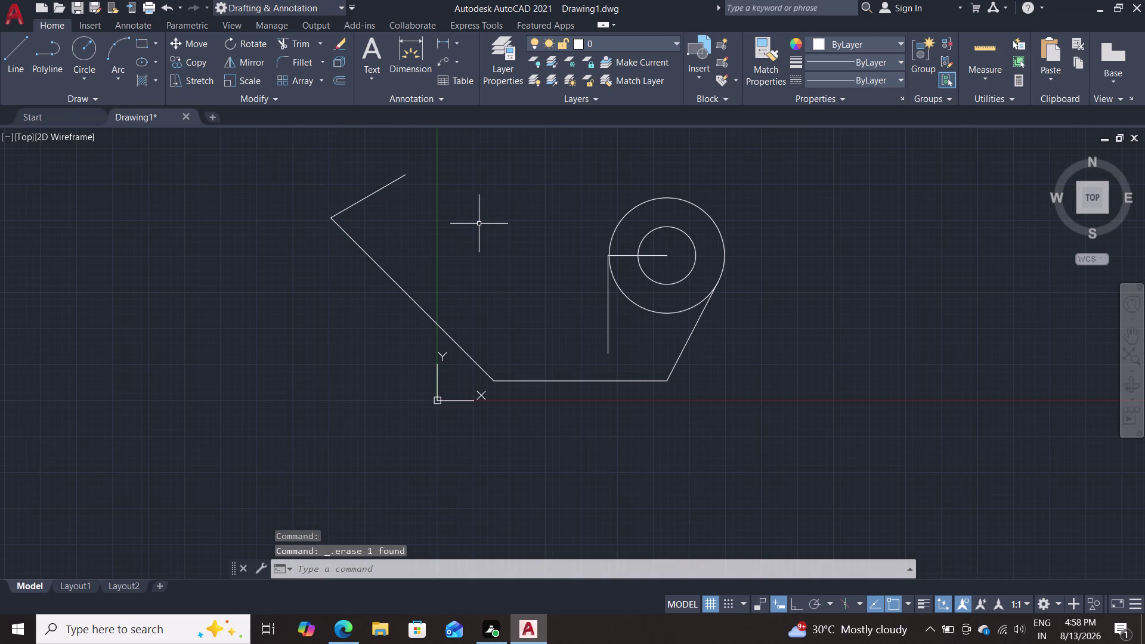
Draw a circle centred on the short slanted line, reaching the diagonal's corner.
key(c)
key(Return)
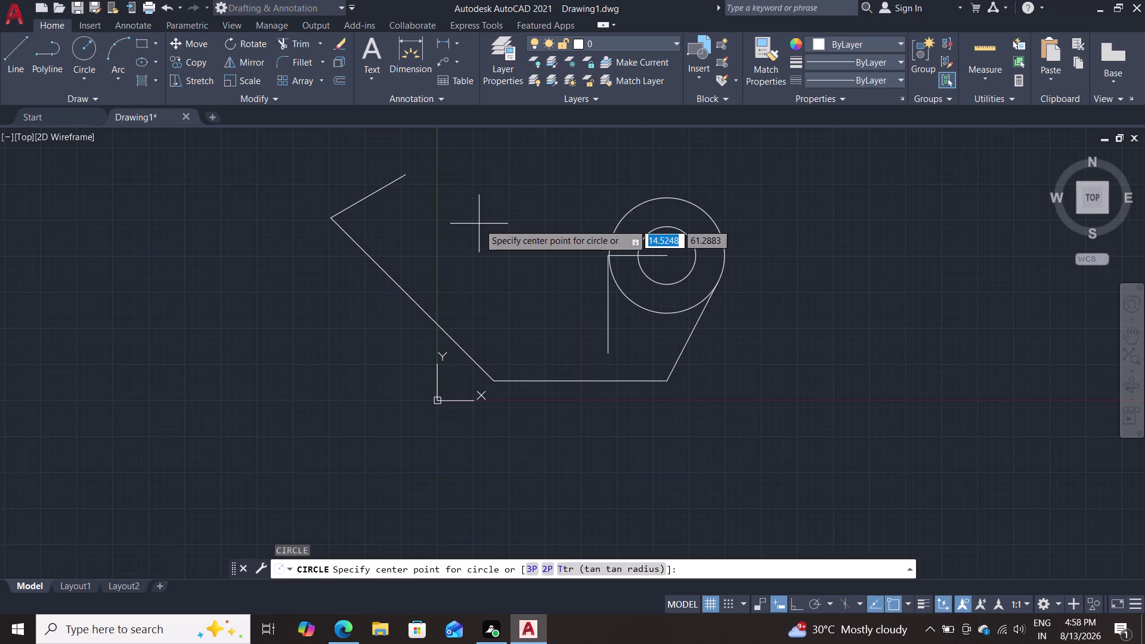
click(368, 197)
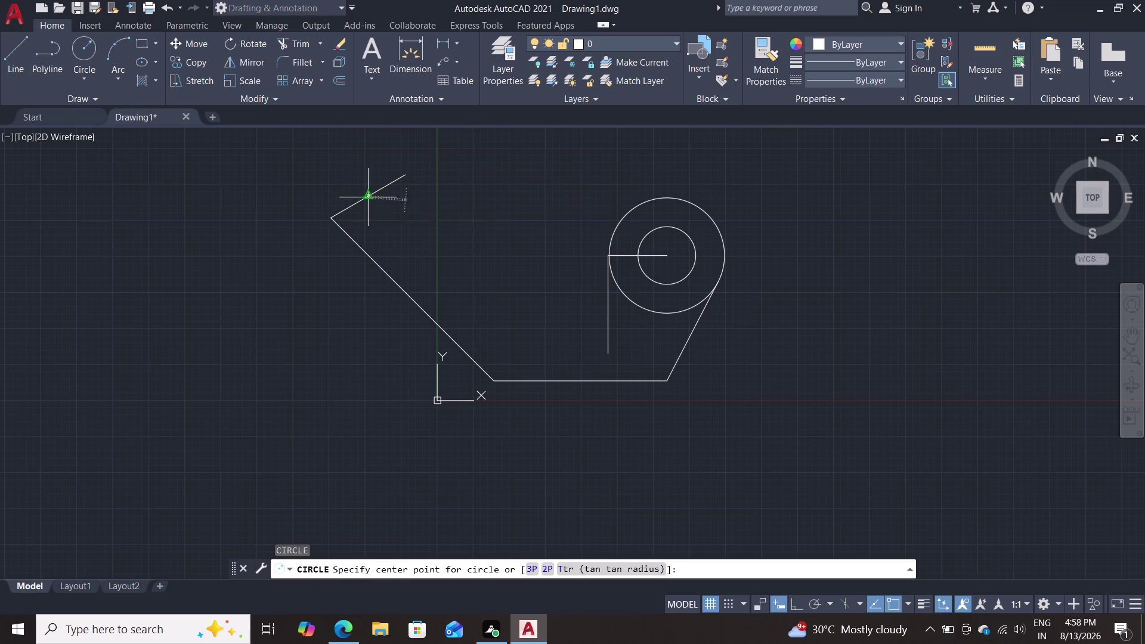
click(327, 219)
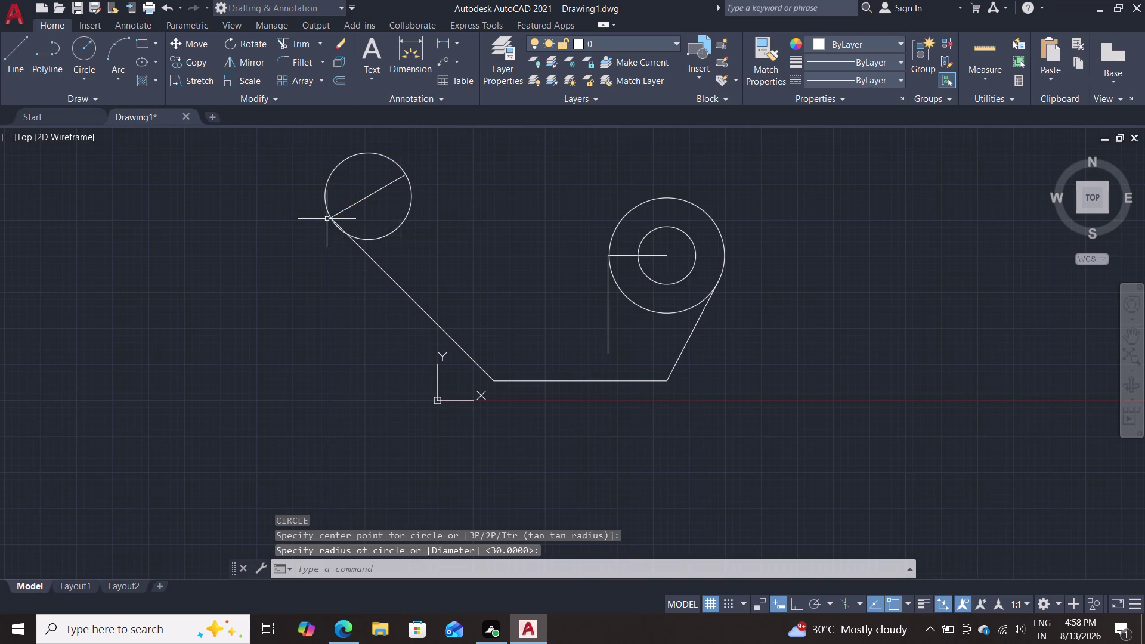
key(Escape)
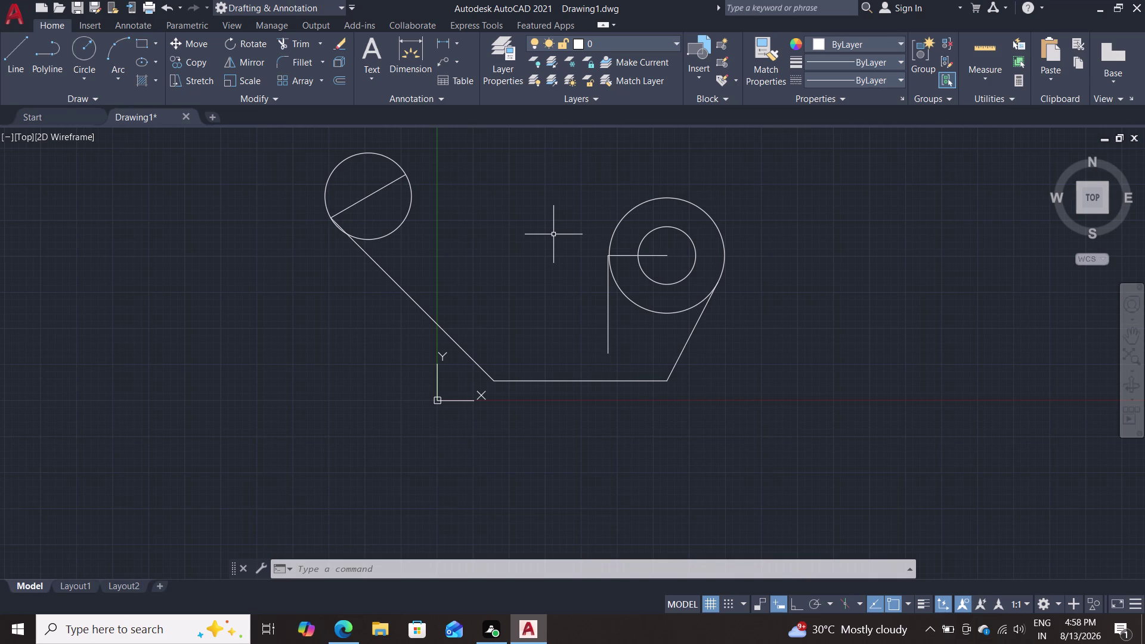
click(607, 313)
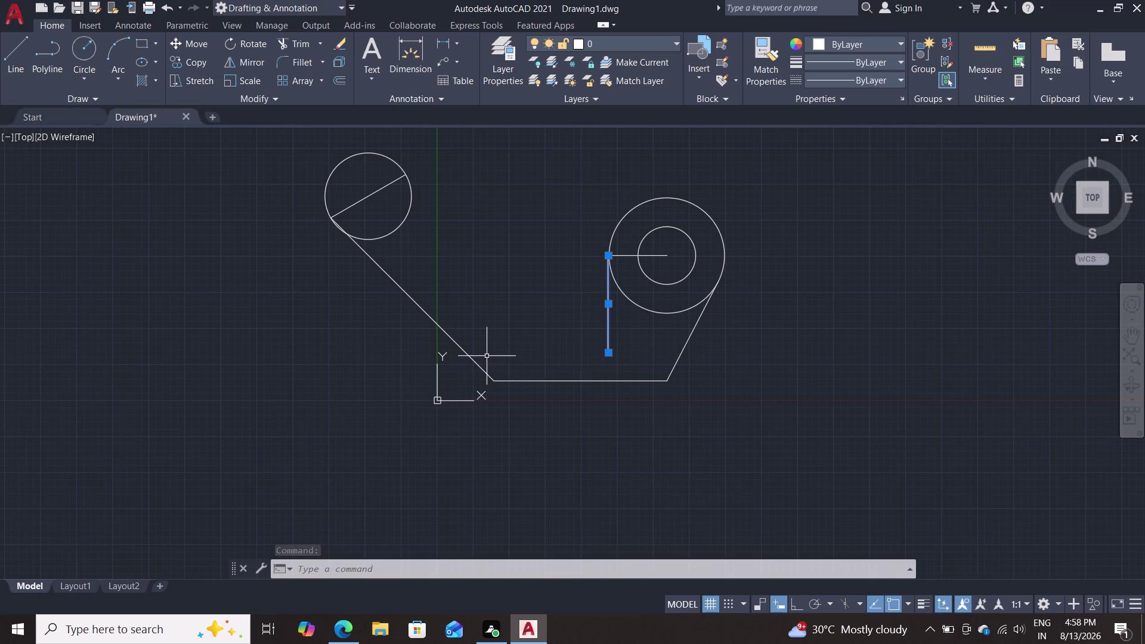
key(Escape)
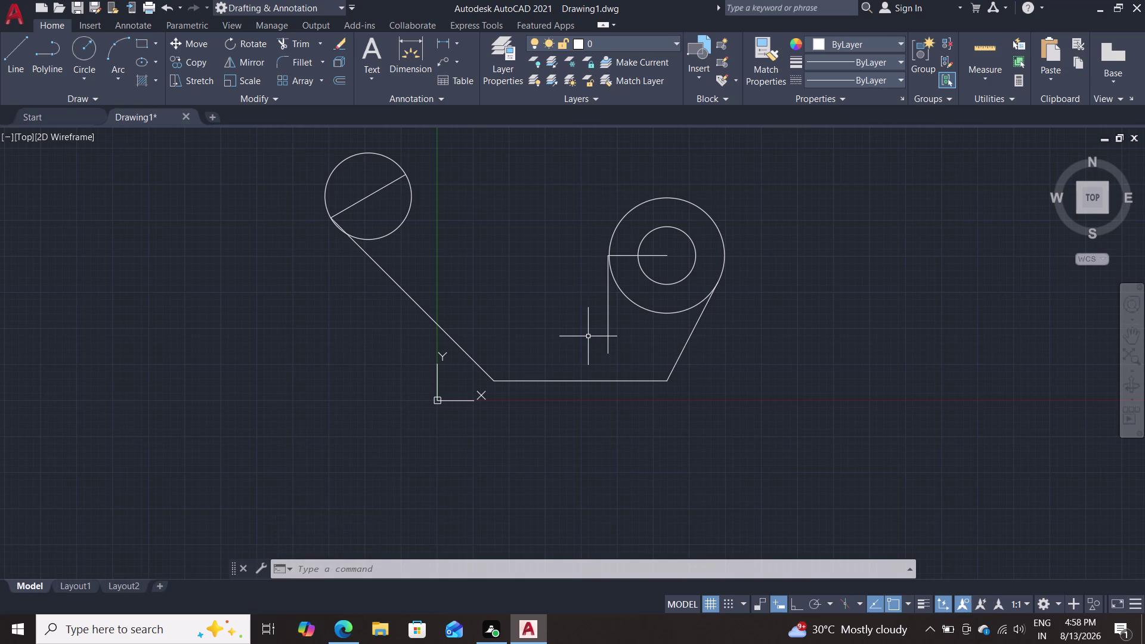
key(c)
key(Return)
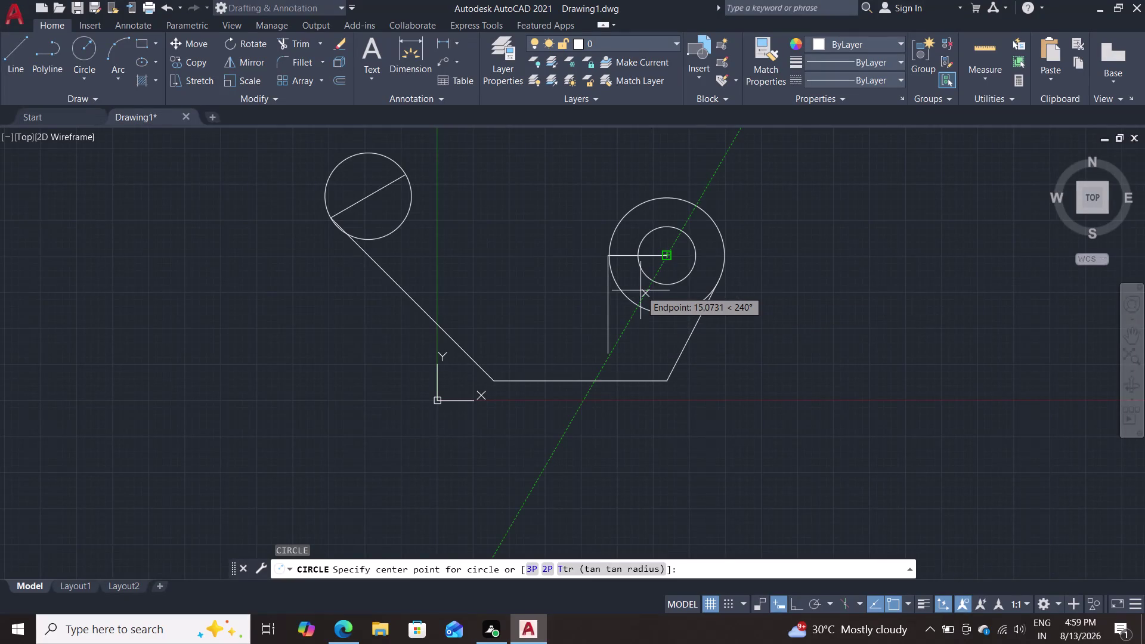
Draw a long 240° line from the right circles' centre across the base line.
key(Escape)
key(l)
key(Return)
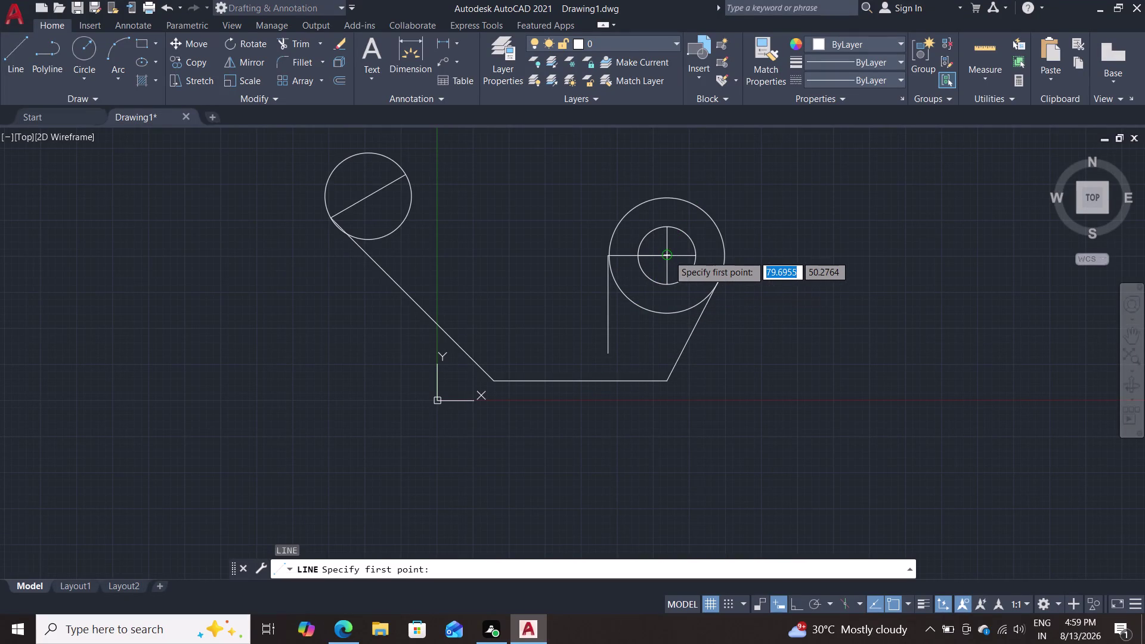
click(670, 255)
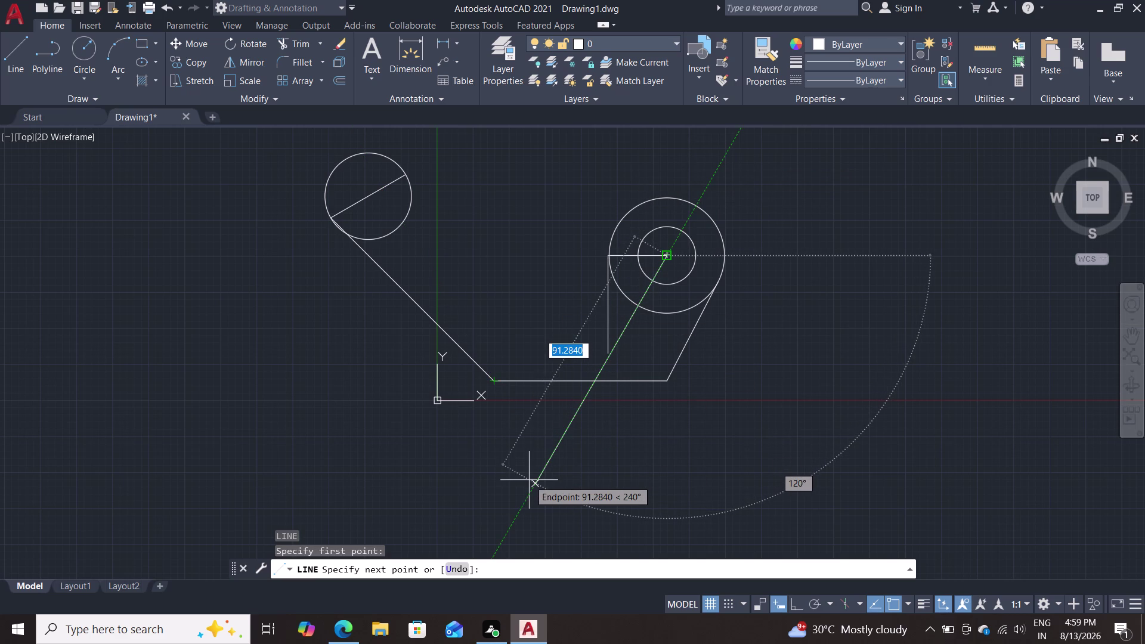
triple_click(529, 480)
key(Escape)
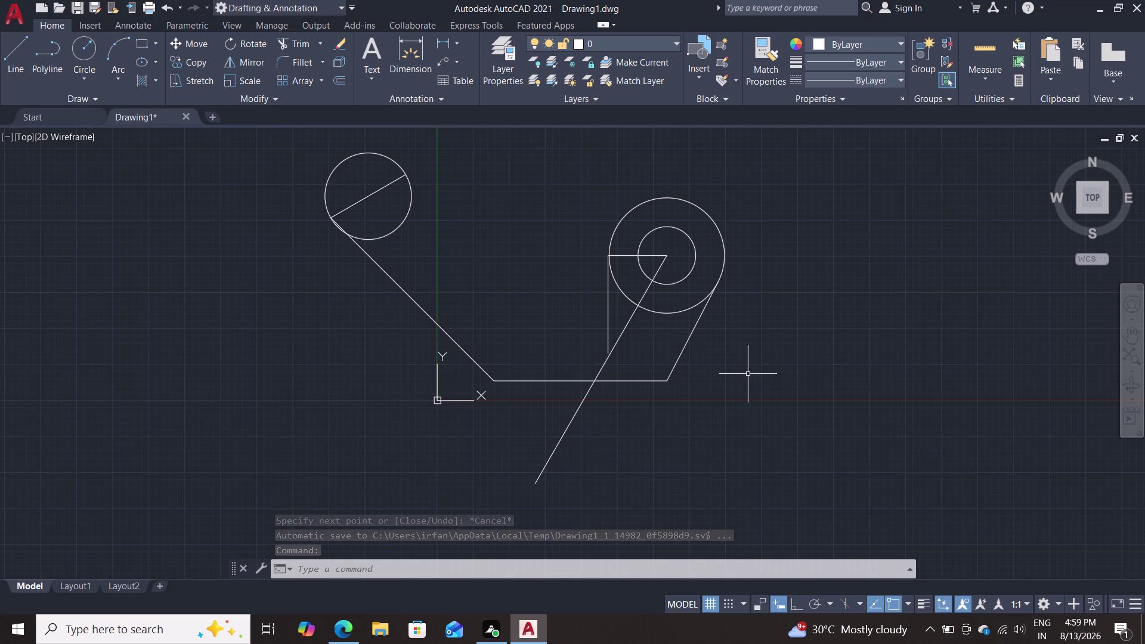
key(c)
key(Return)
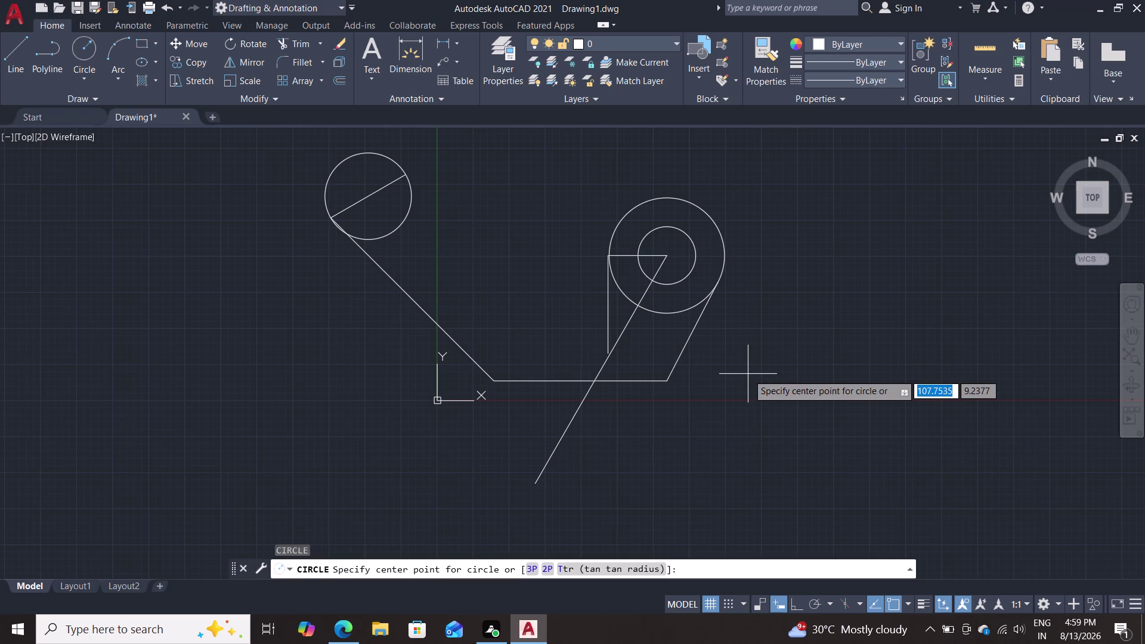
scroll(up, 3)
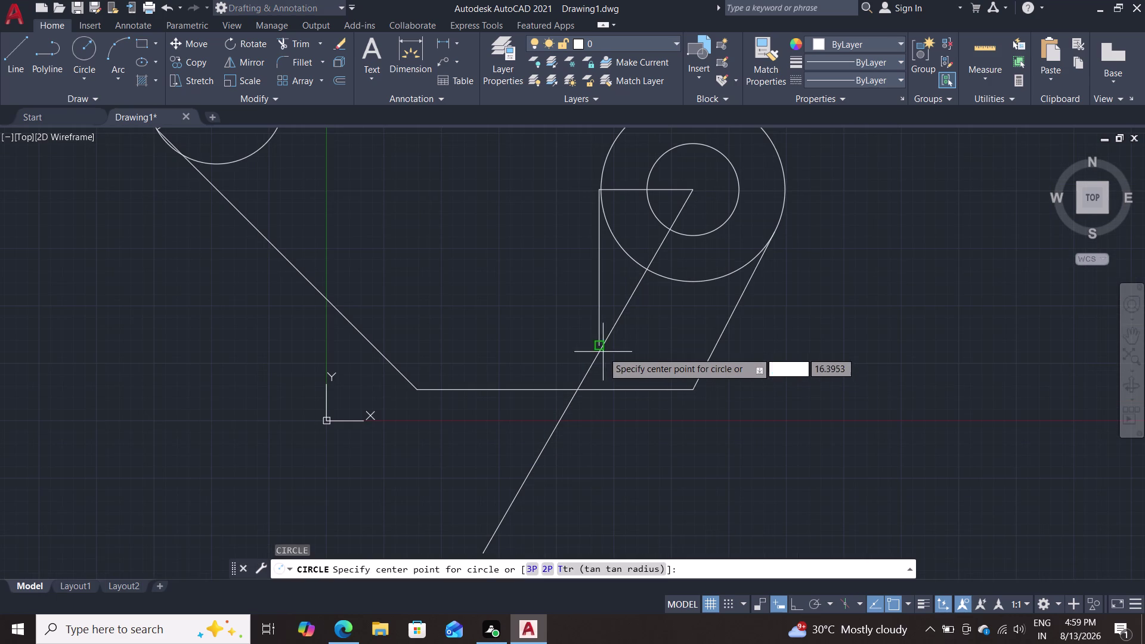
click(600, 346)
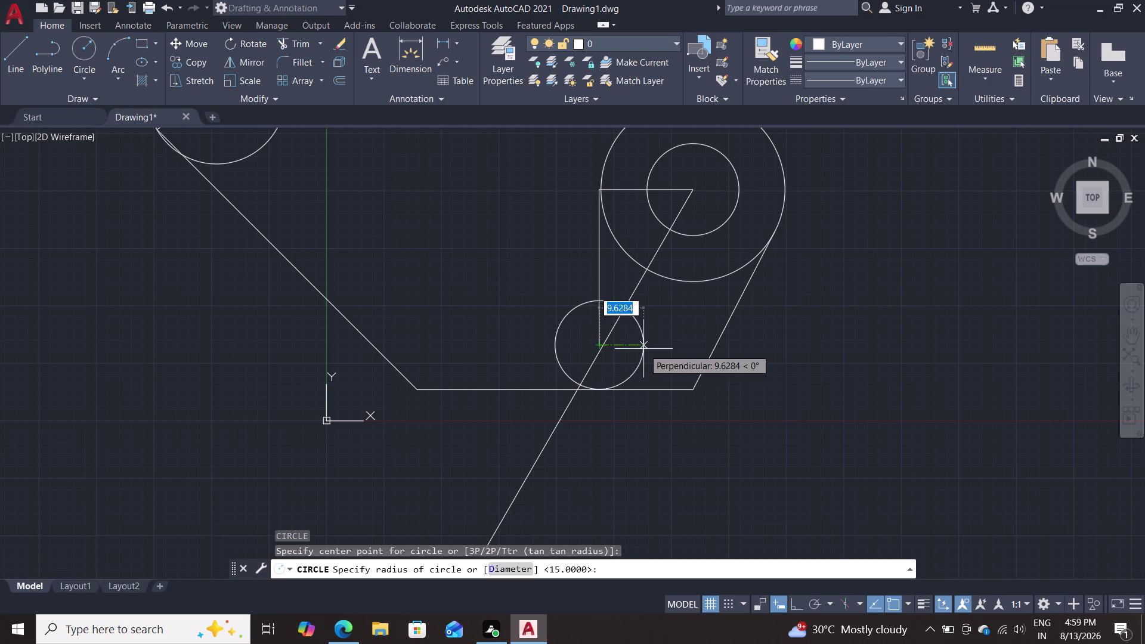
key(Escape)
key(Escape)
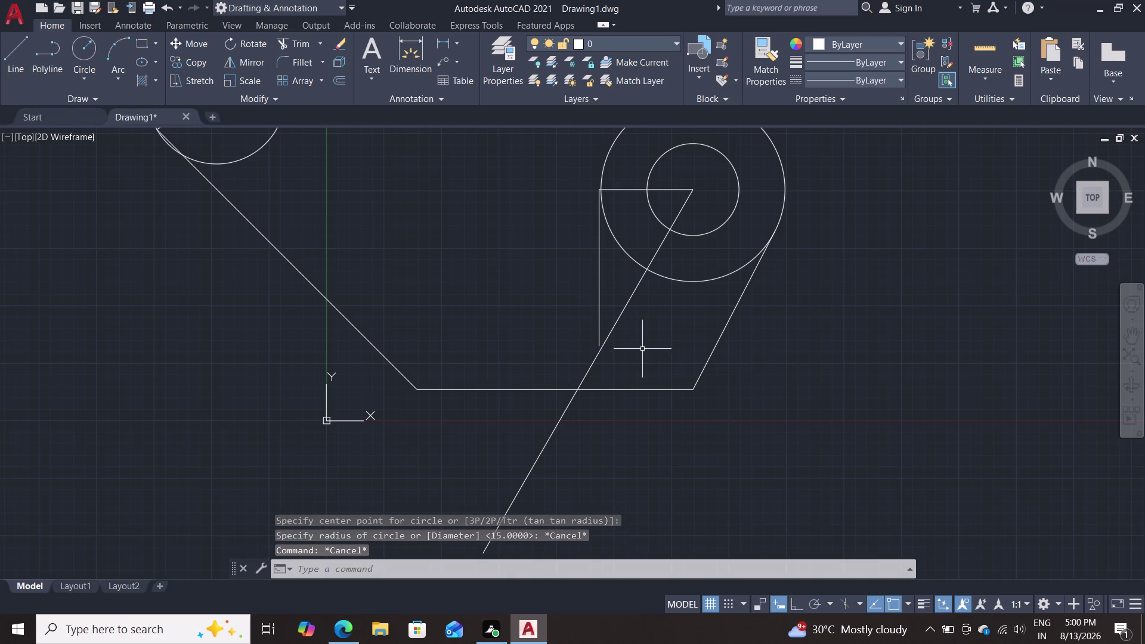
click(596, 264)
click(598, 266)
click(600, 268)
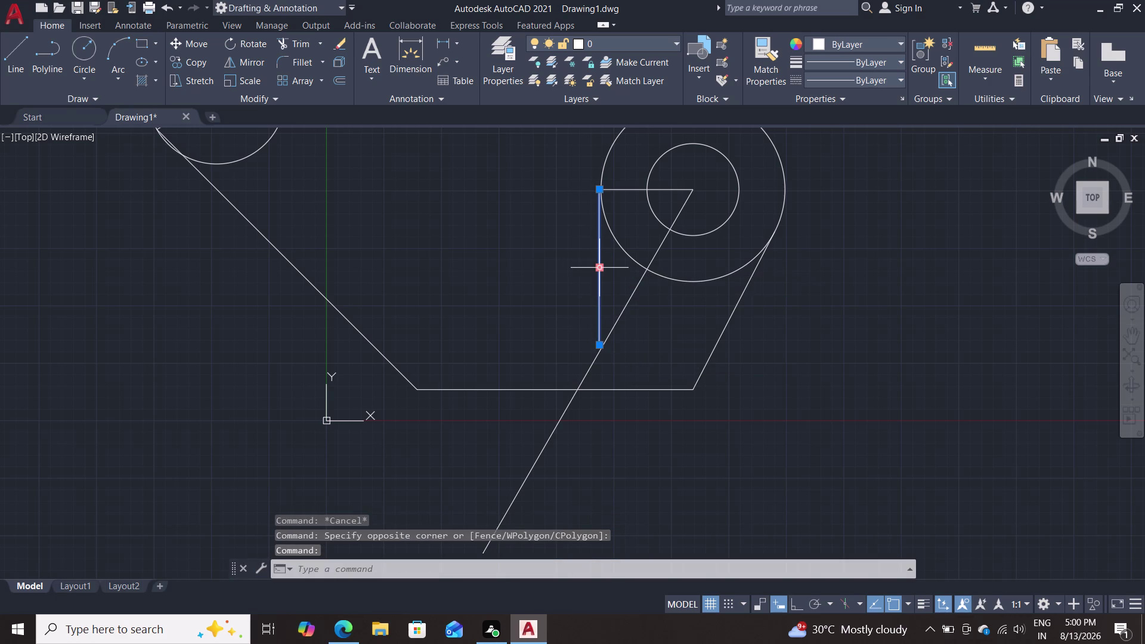
Erase the vertical line, the 20.4-unit horizontal line and the 240° diagonal.
key(Delete)
click(620, 190)
key(Delete)
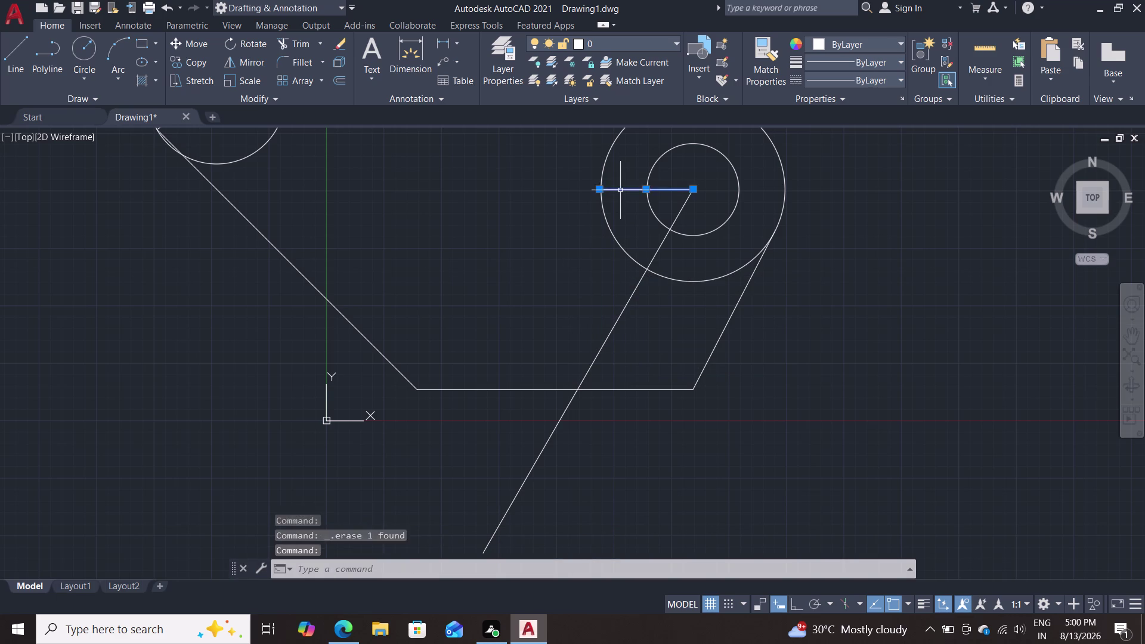
click(658, 243)
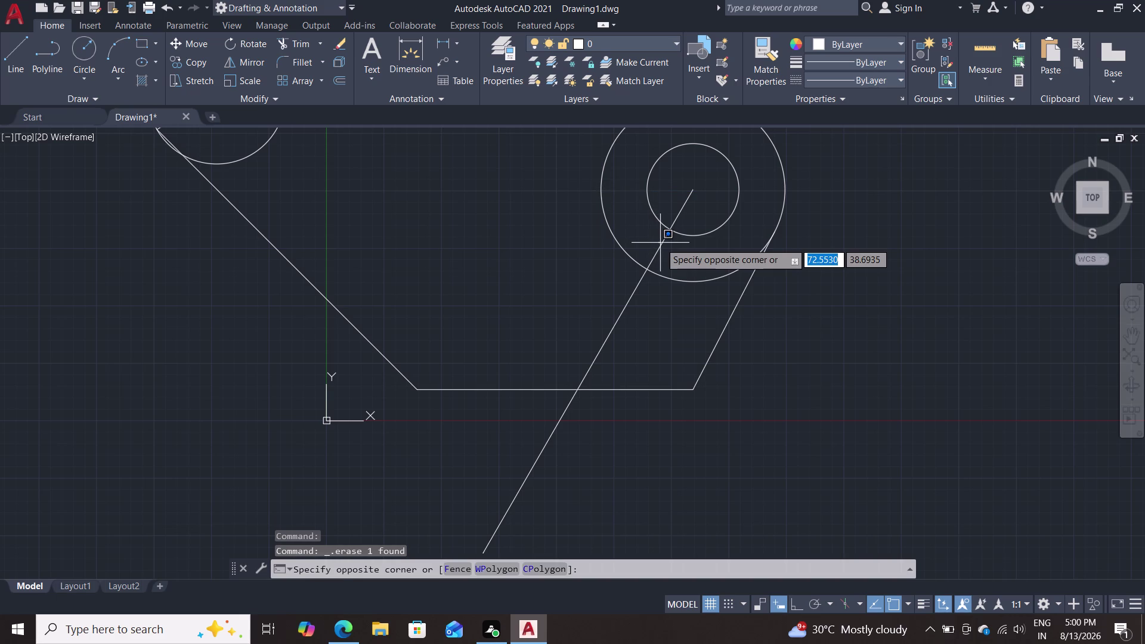
double_click(658, 246)
click(662, 248)
key(Delete)
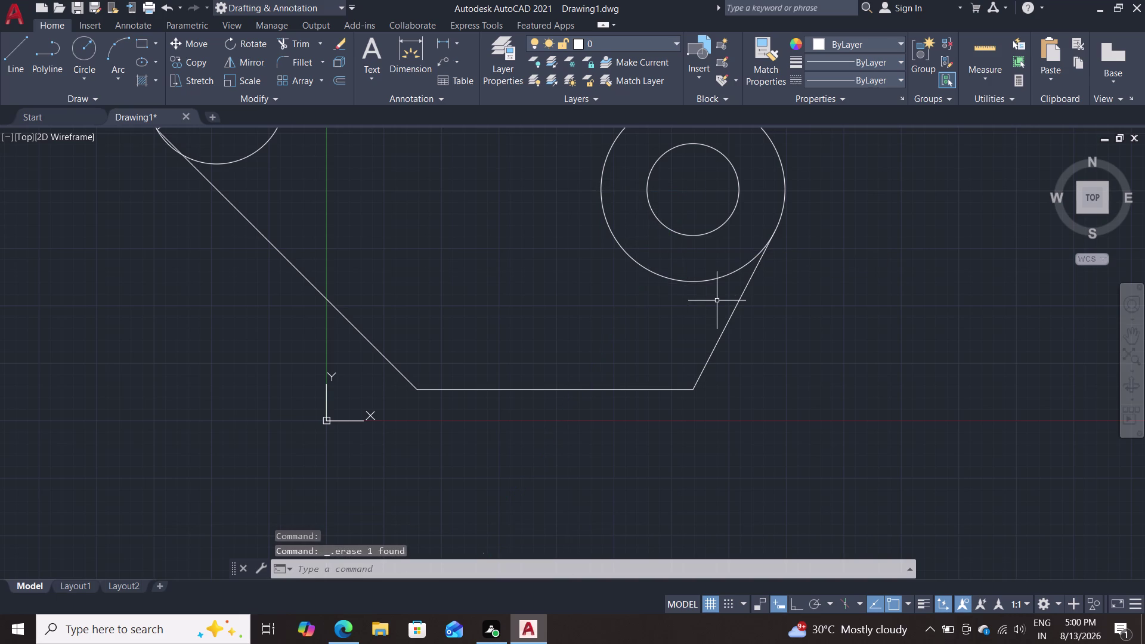
scroll(down, 3)
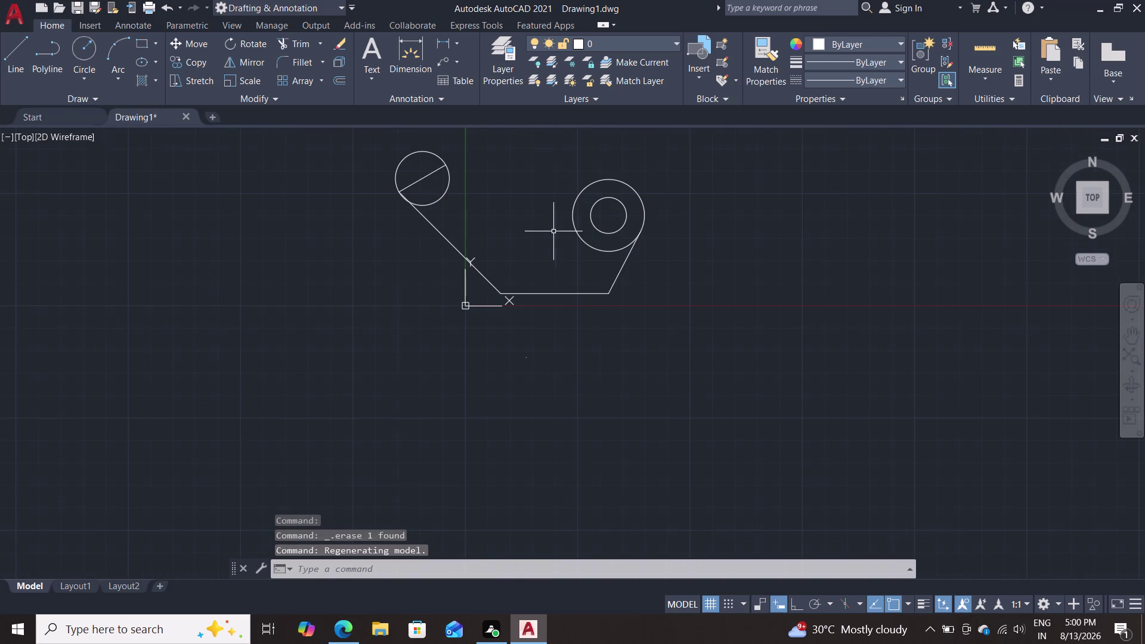
scroll(up, 3)
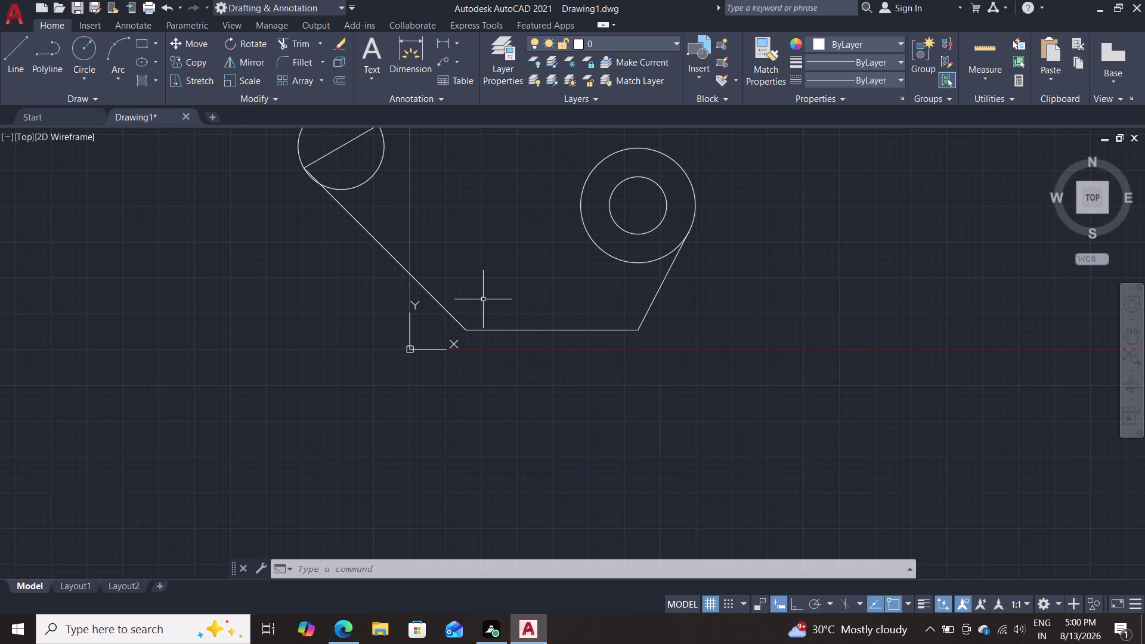
Erase the long left slanted line, the small upper-left circle and its 30-unit inner line.
click(390, 250)
key(Delete)
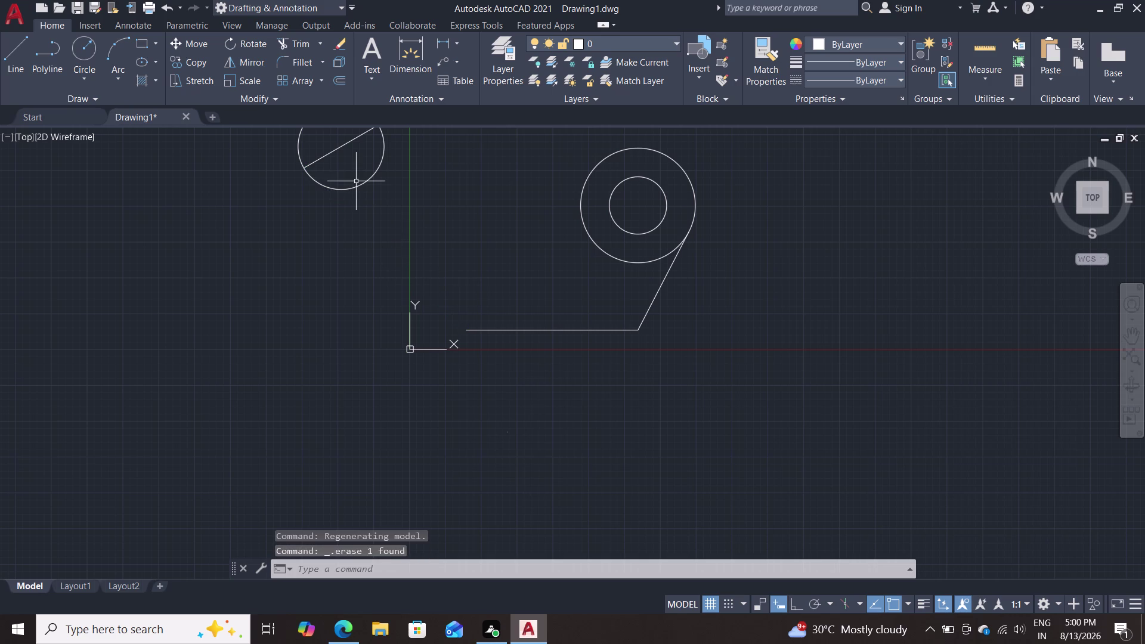
click(359, 185)
key(Delete)
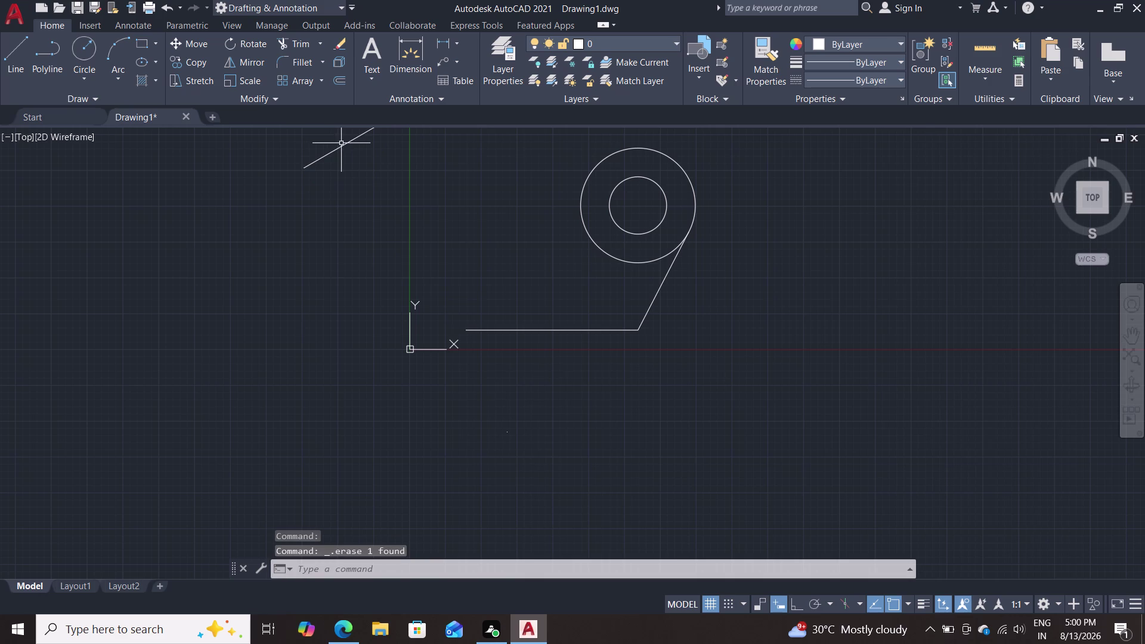
click(342, 144)
key(Delete)
key(l)
key(Return)
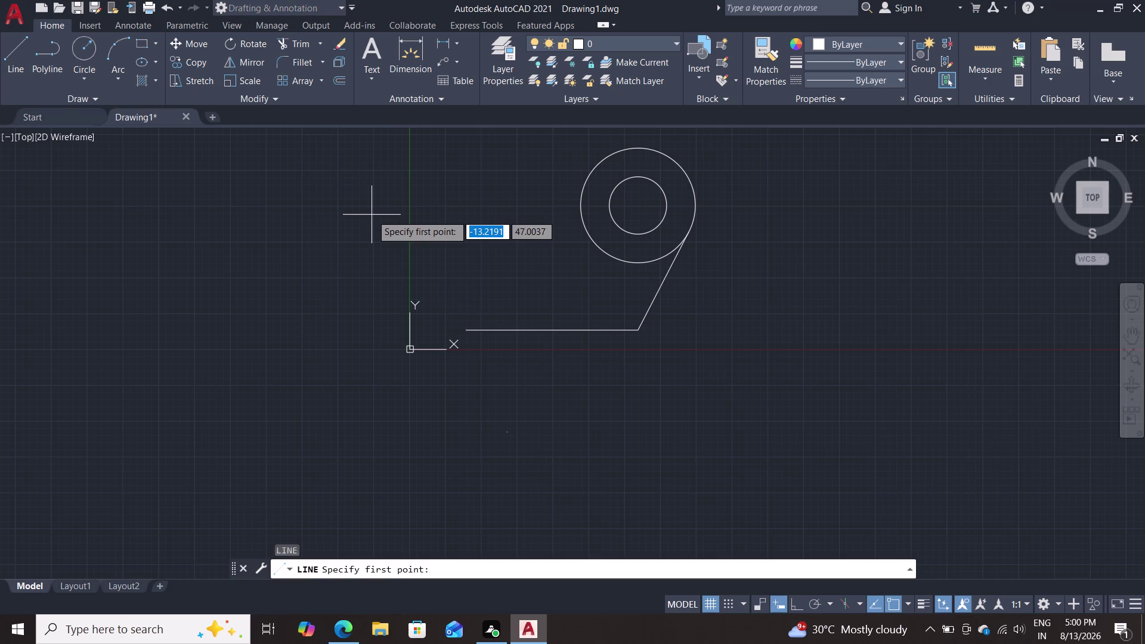
double_click(467, 334)
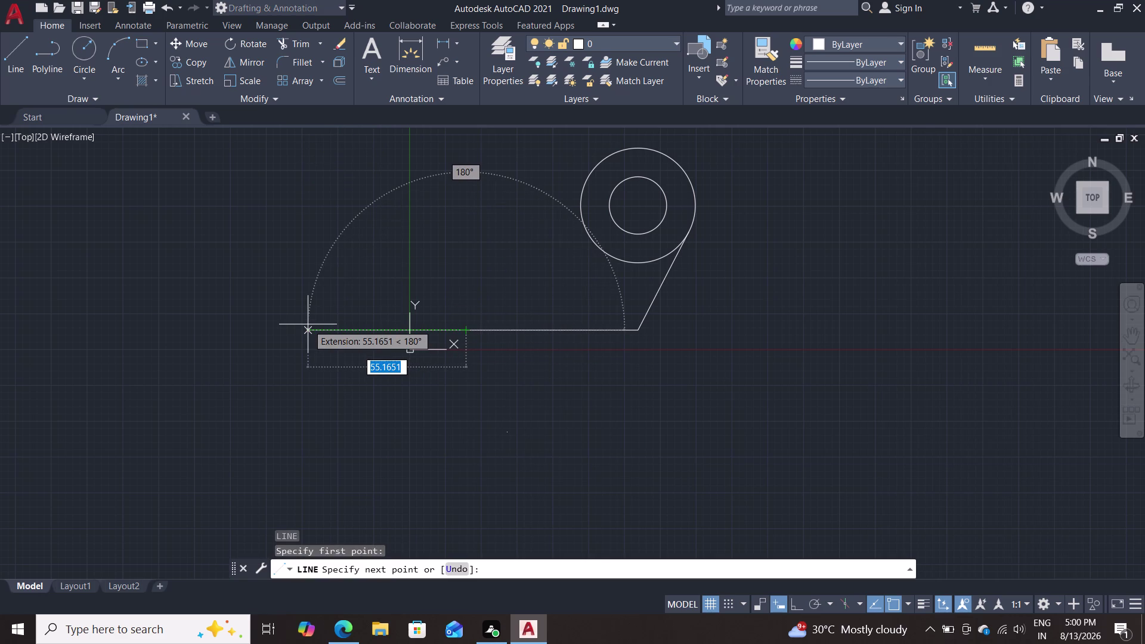
text(47.)
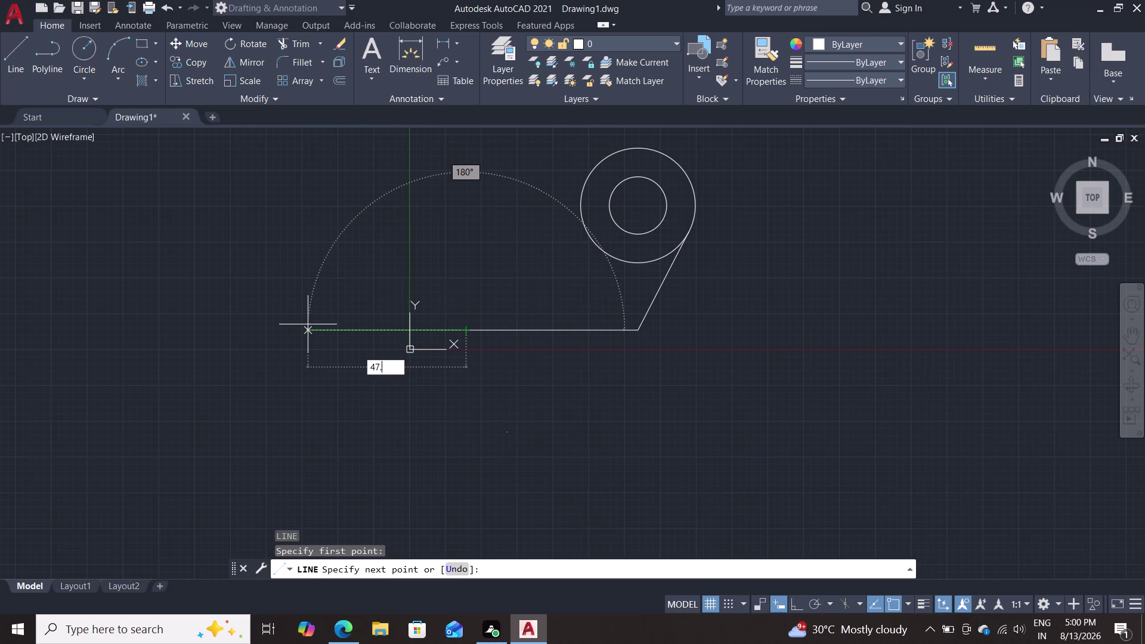
text(5)
key(Return)
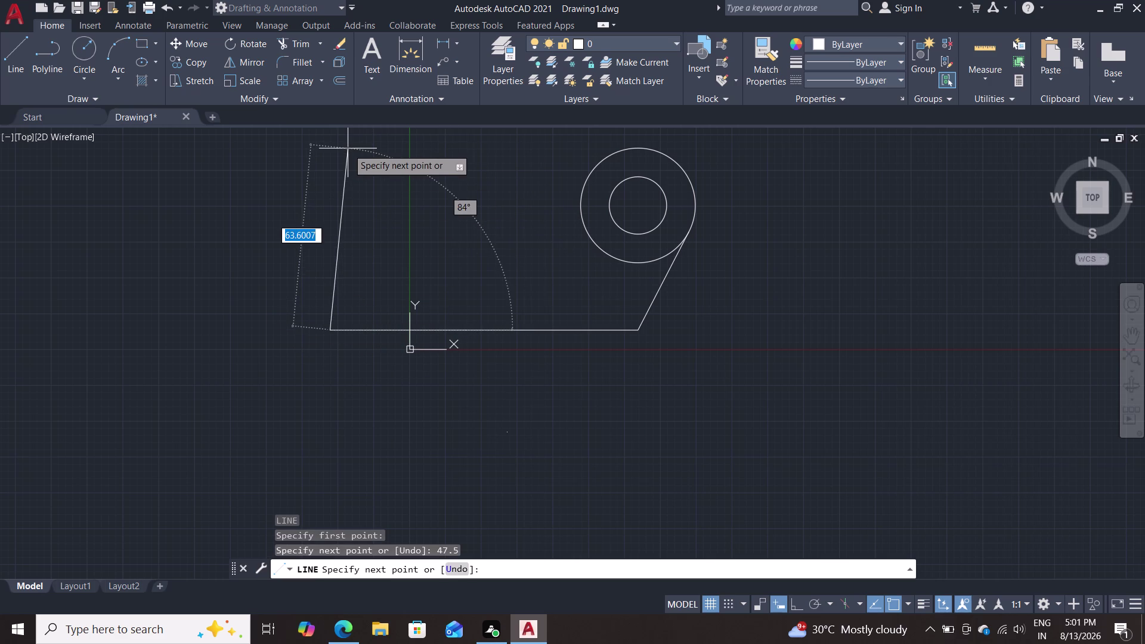
key(F8)
text(8)
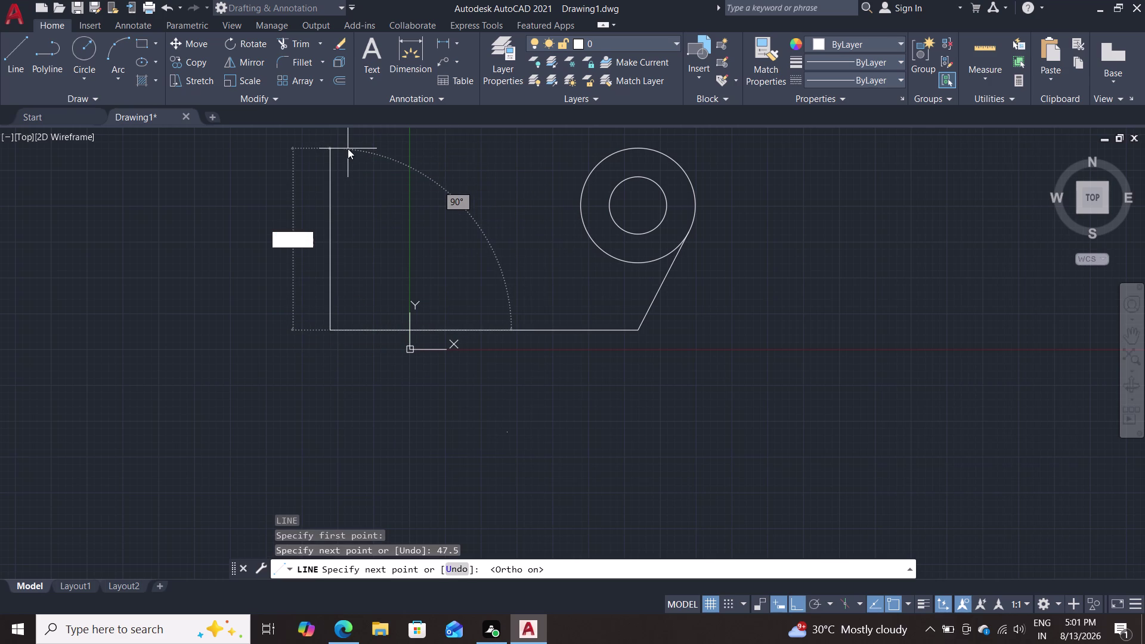
text(0)
key(Escape)
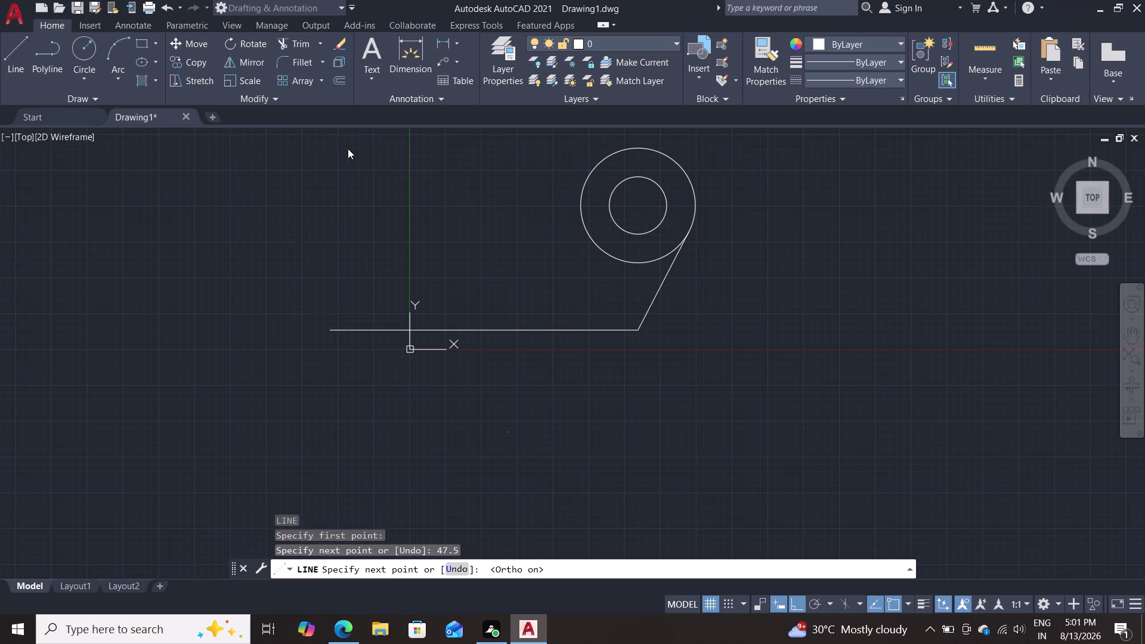
key(Escape)
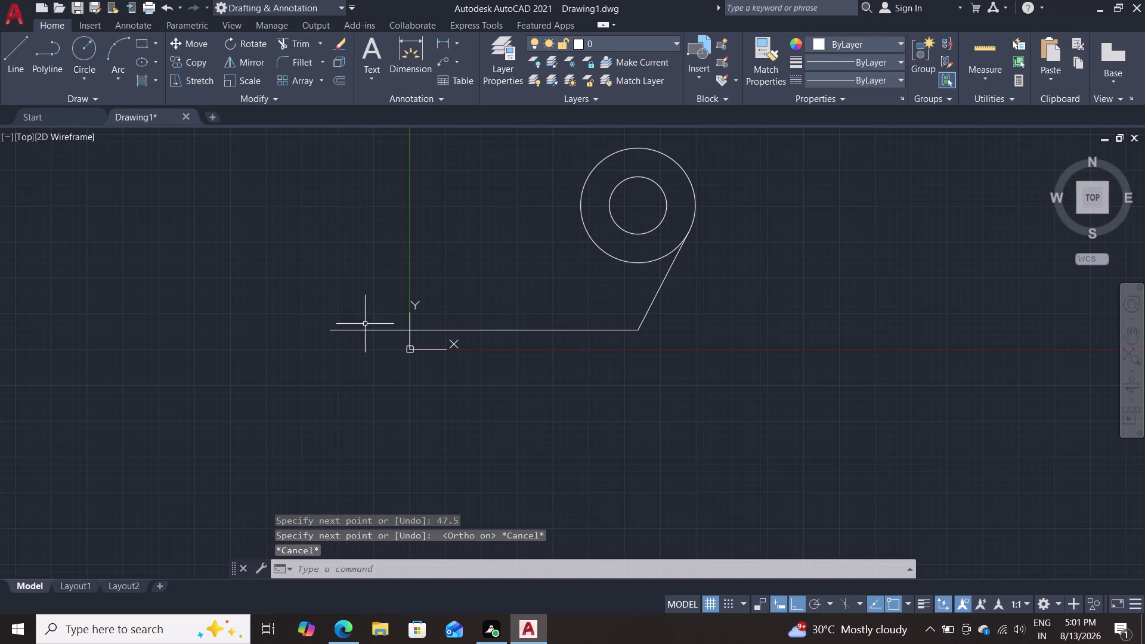
click(368, 329)
key(Delete)
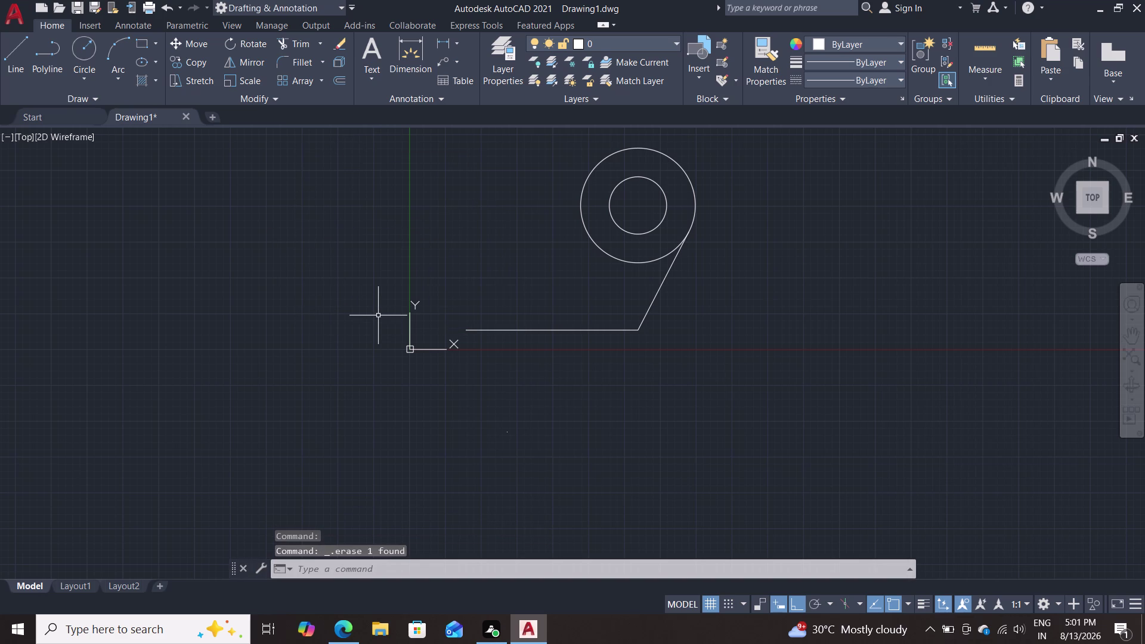
Draw a radius-15 circle tracked 47.5 left and 80 up from the base line's left end.
key(c)
key(Return)
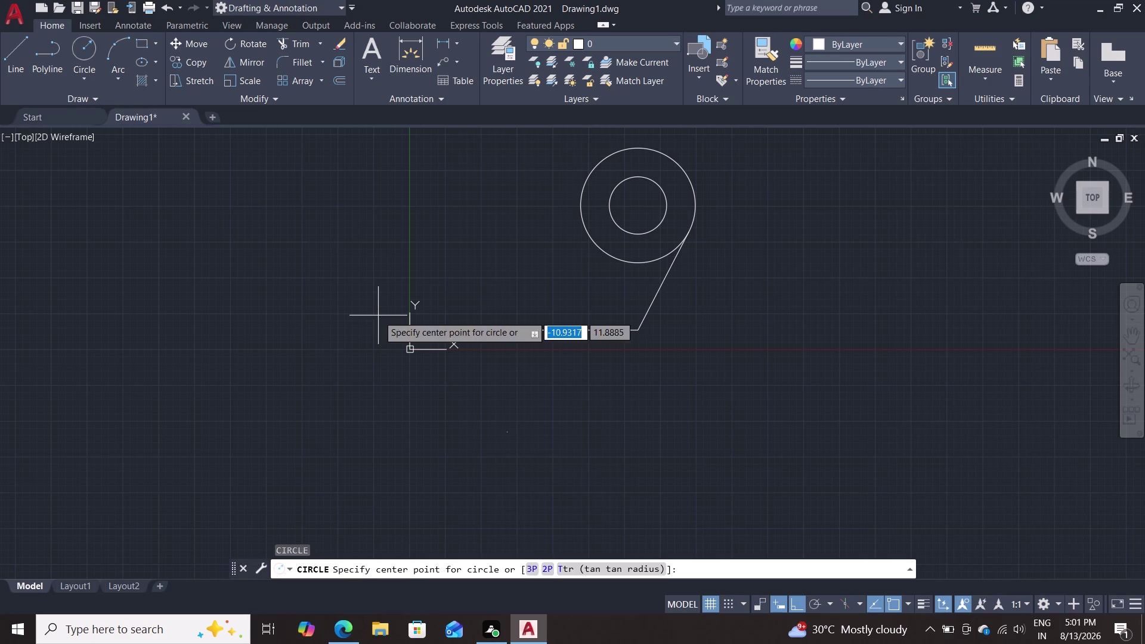
text(t)
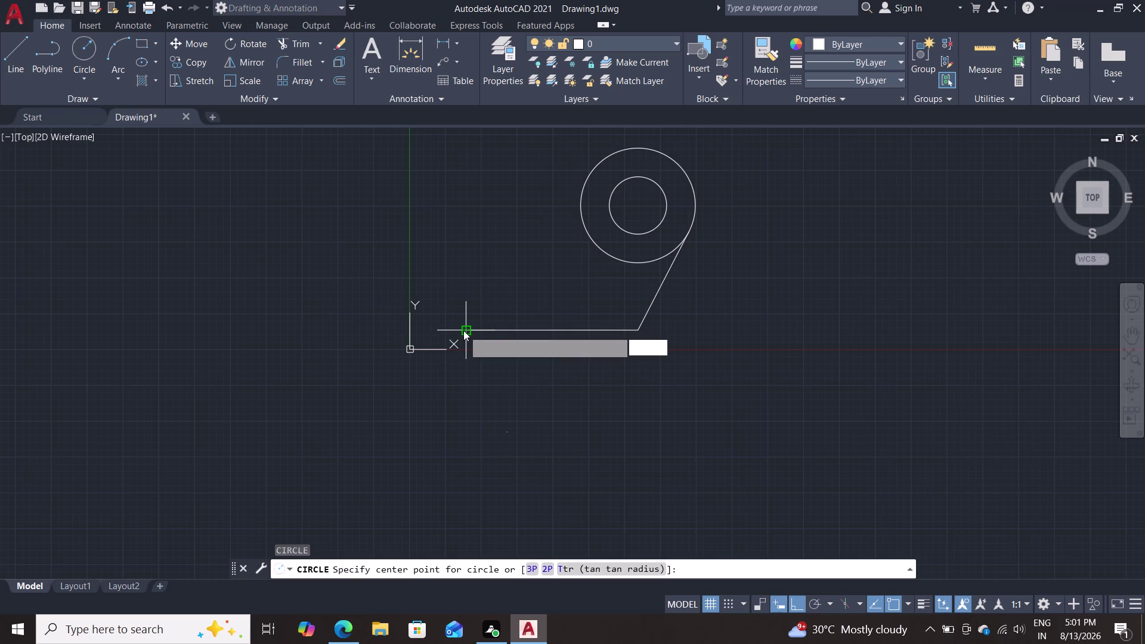
text(k)
key(Return)
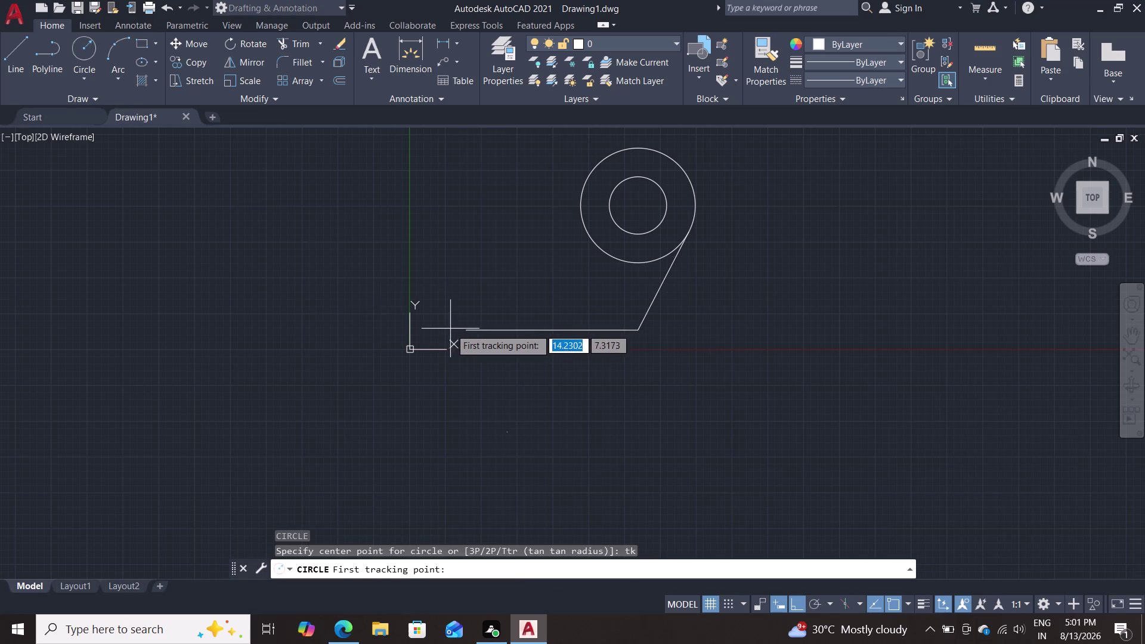
click(467, 330)
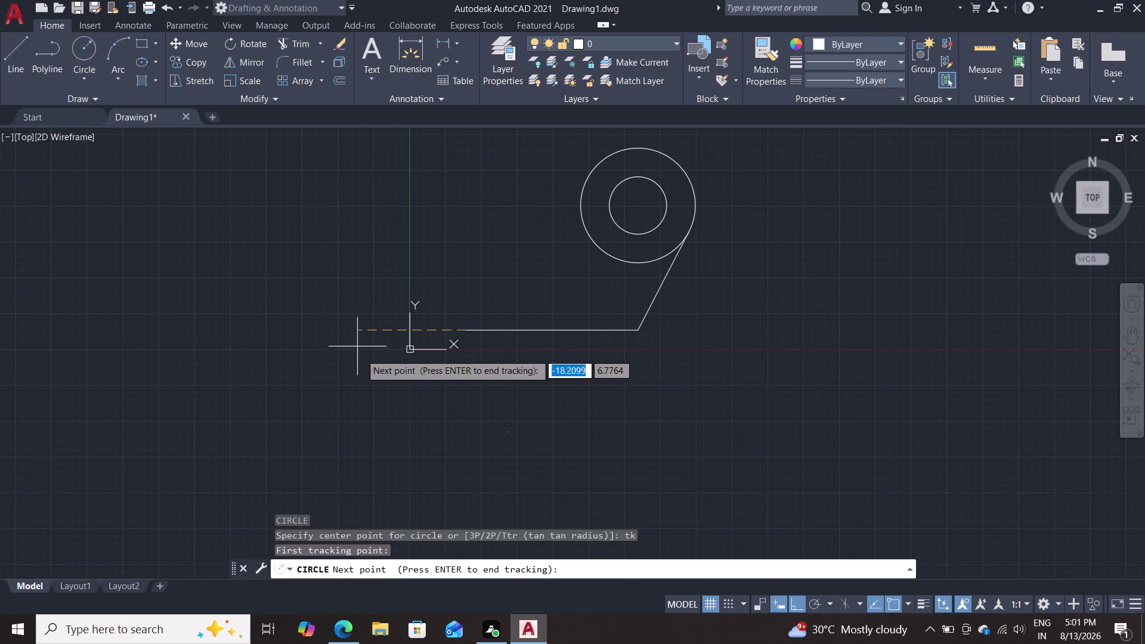
key(4)
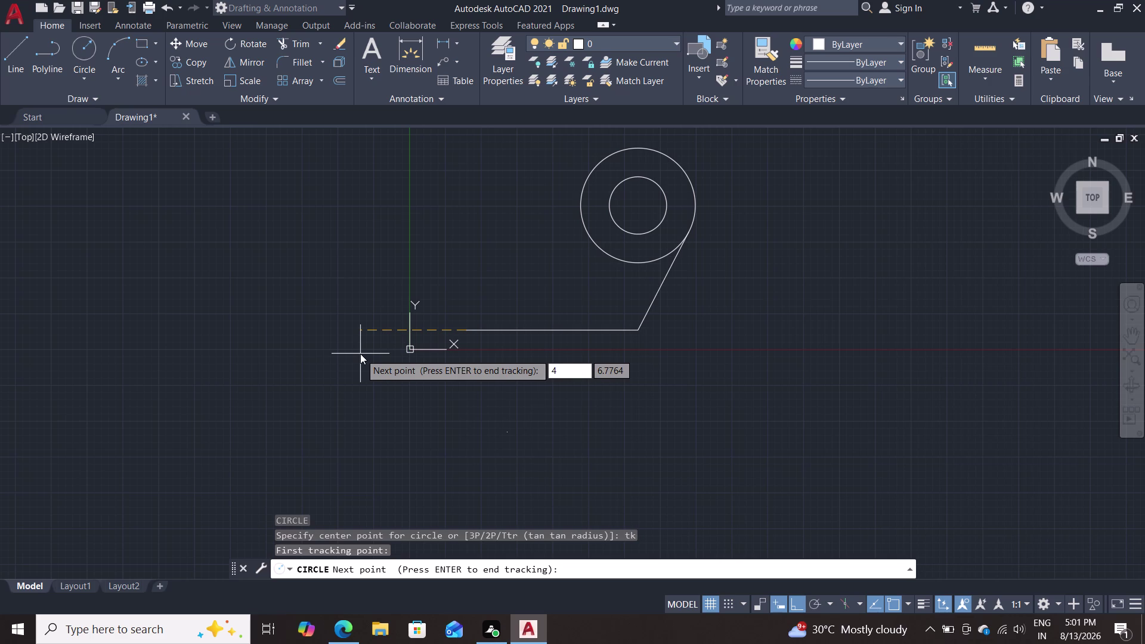
text(7.5)
key(Return)
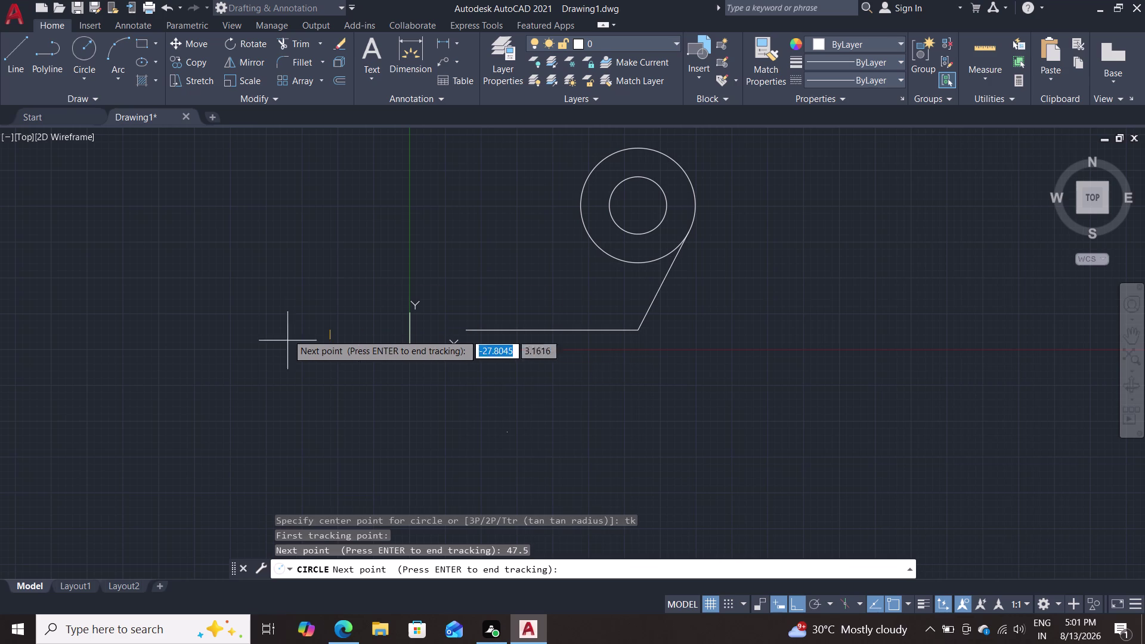
text(8)
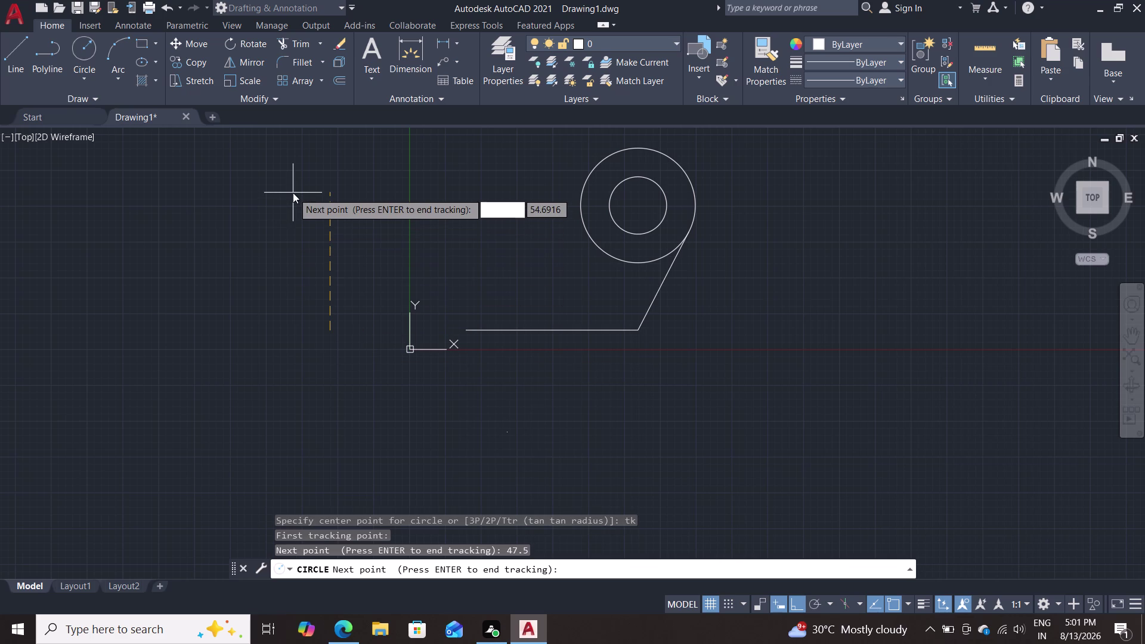
text(0)
key(Return)
key(Return)
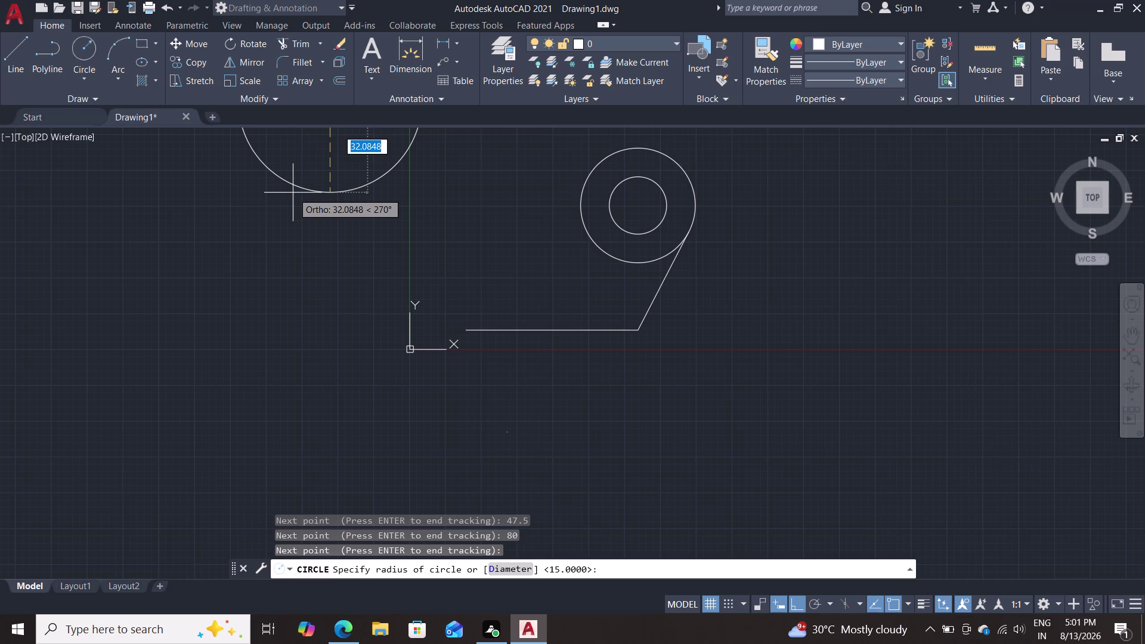
text(15)
key(Return)
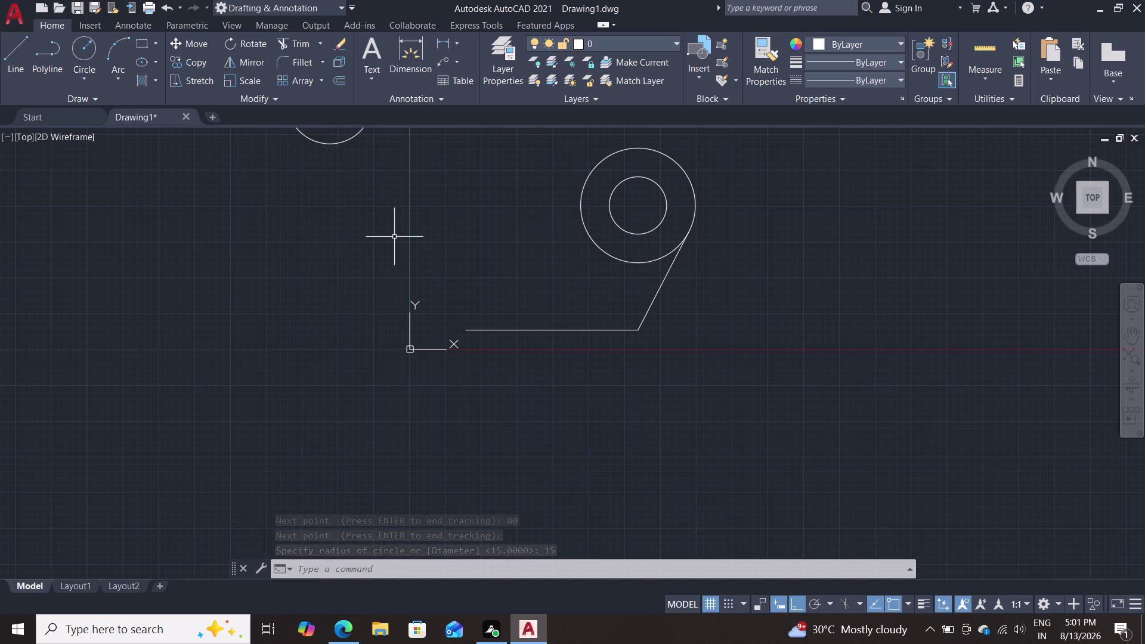
Add a concentric radius-7 circle at the same centre.
scroll(down, 3)
middle_drag(412, 235, 429, 300)
key(c)
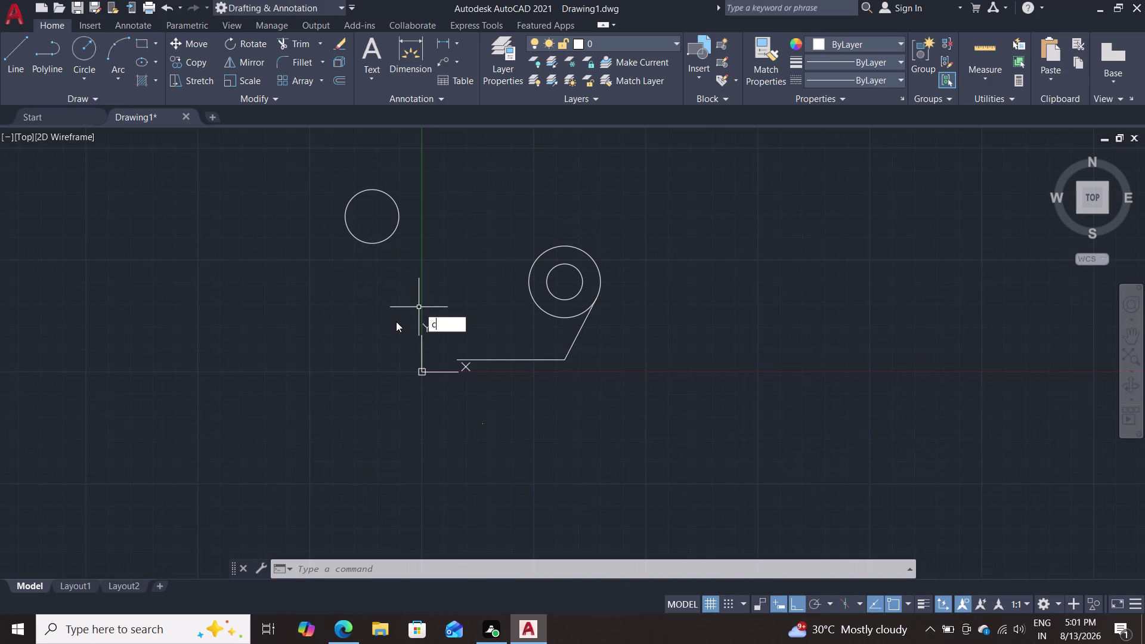
key(Return)
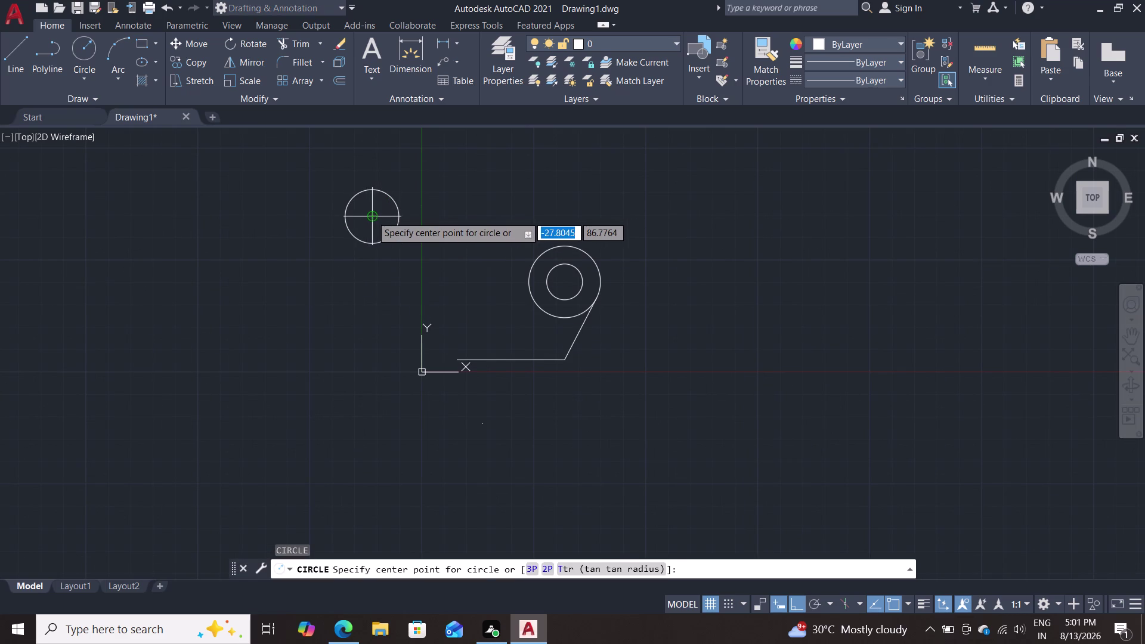
click(371, 216)
key(7)
key(Return)
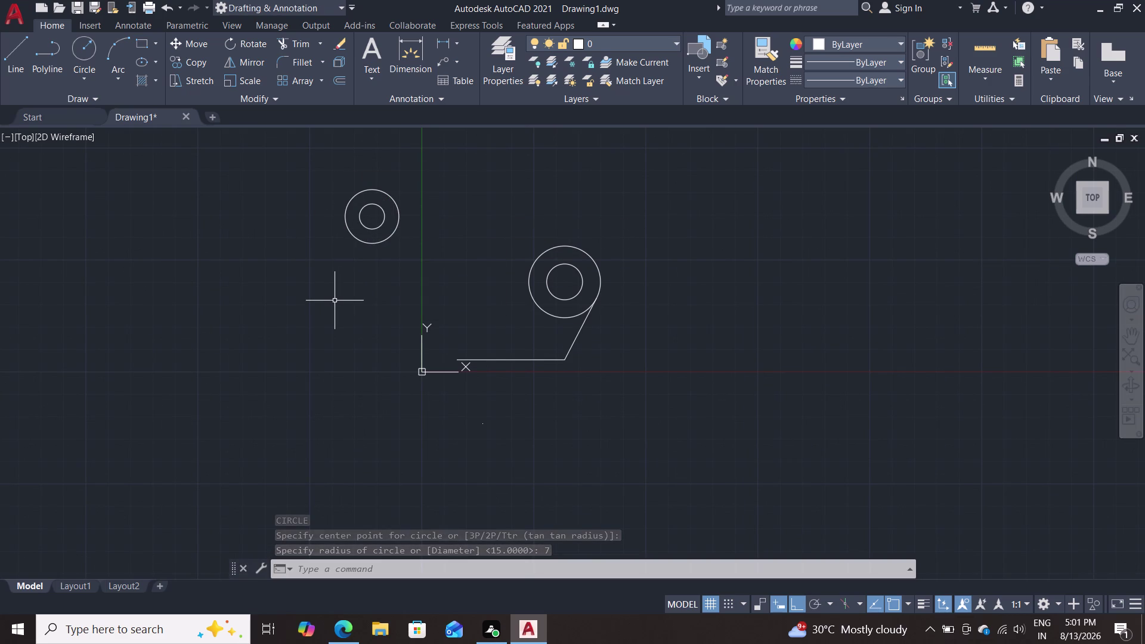
key(l)
key(Return)
Draw a line tangent to the upper-left outer circle, ending at the base line's left end.
text(t)
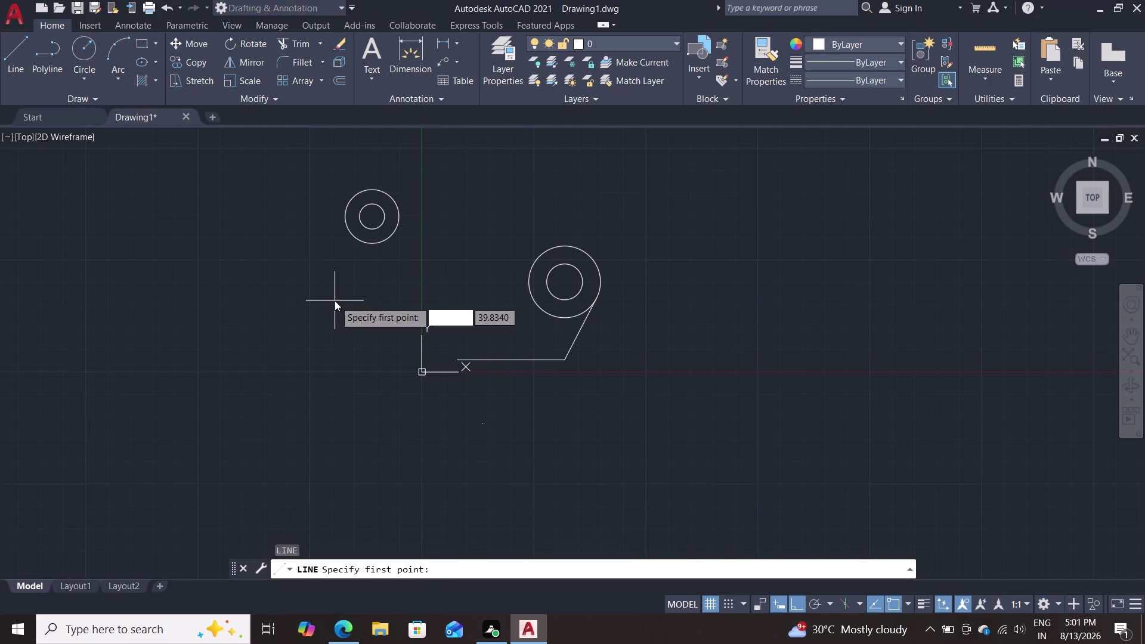
text(an)
key(Return)
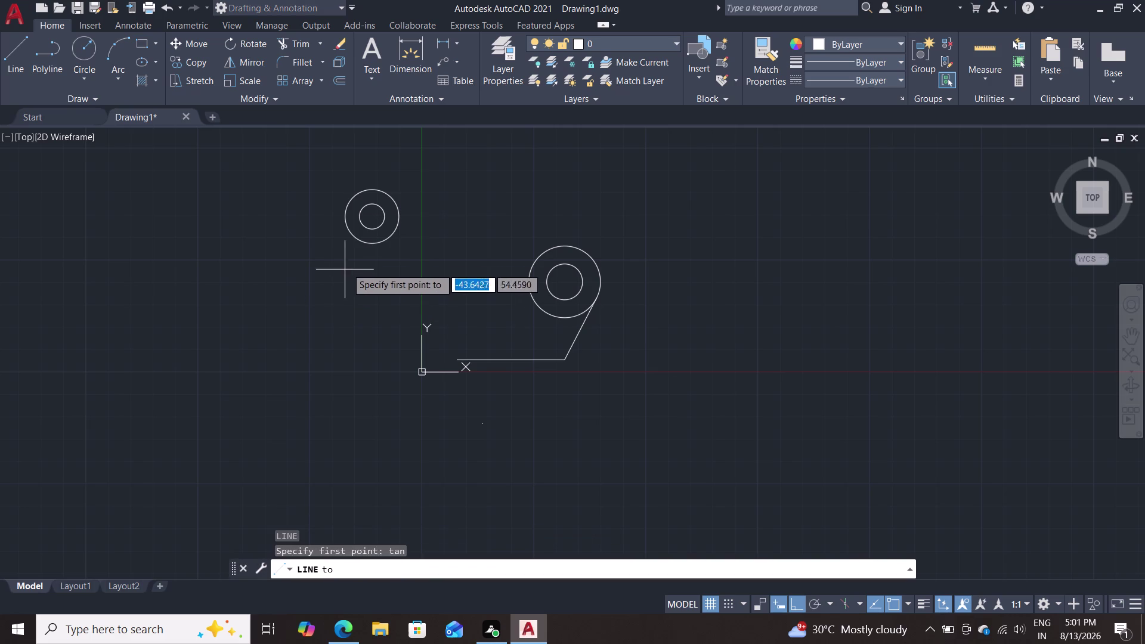
click(349, 235)
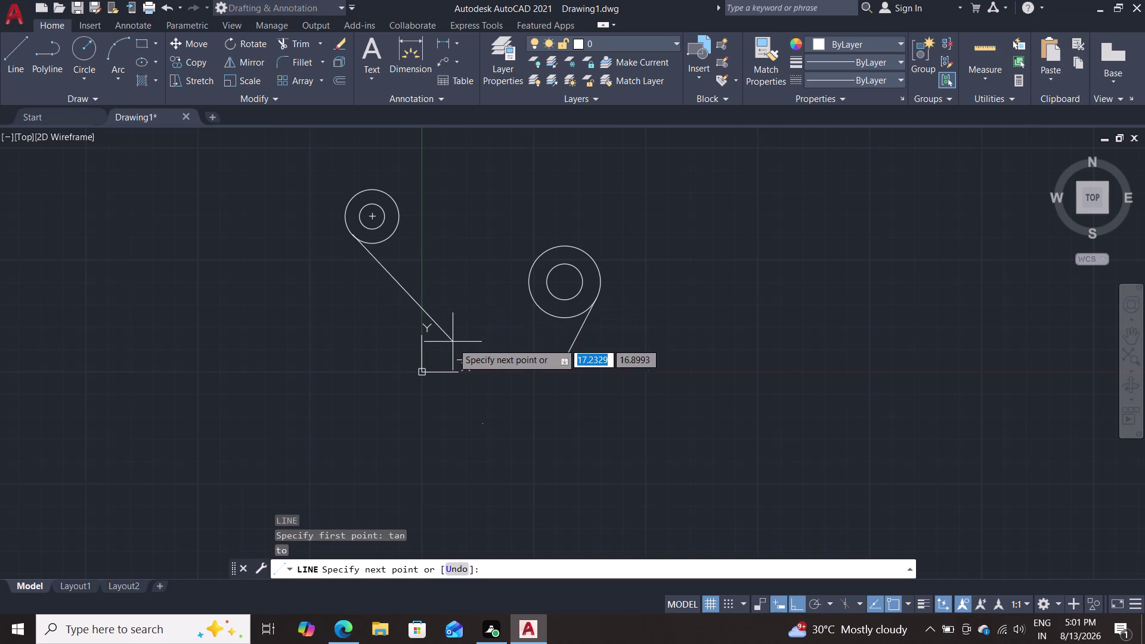
click(457, 356)
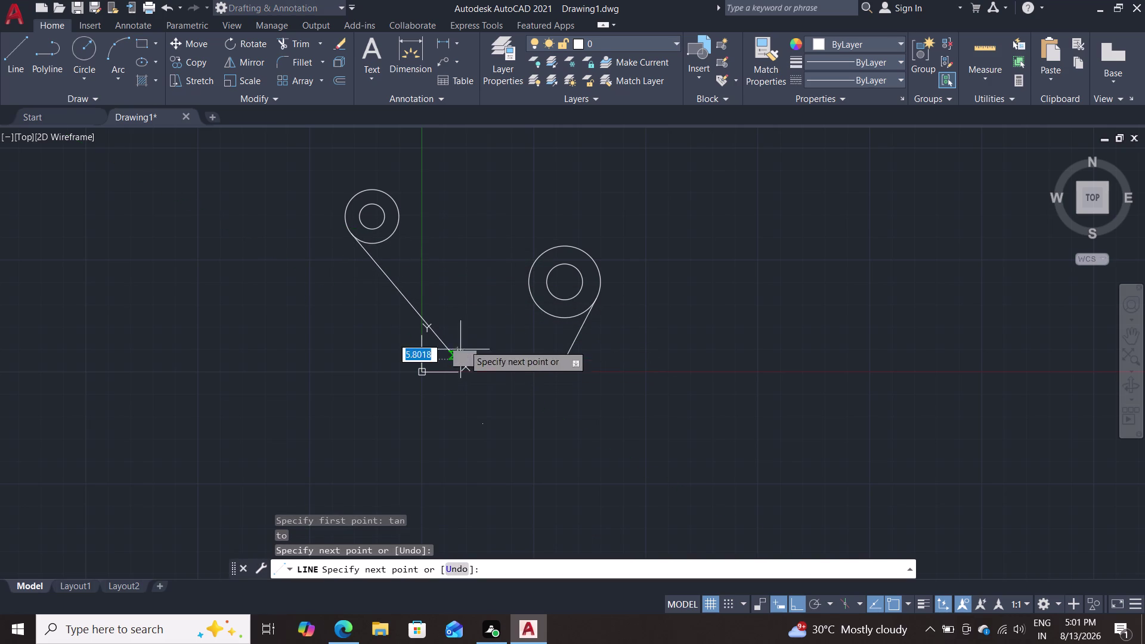
key(Escape)
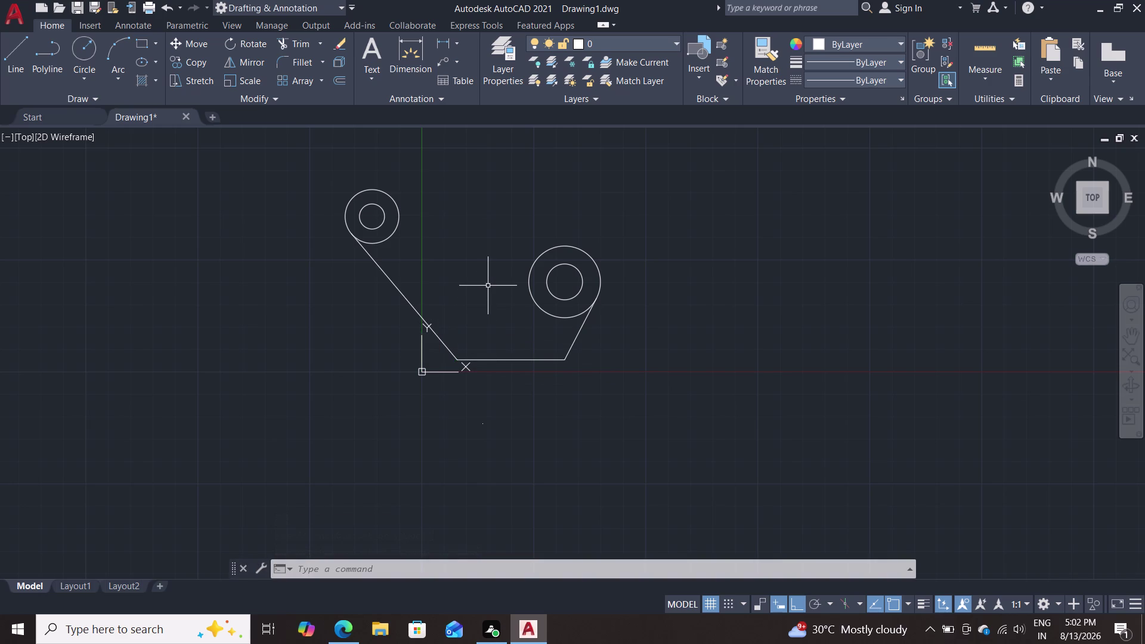
Copy the slanted tangent line, with Ortho off, onto the circle's far tangent side.
text(co)
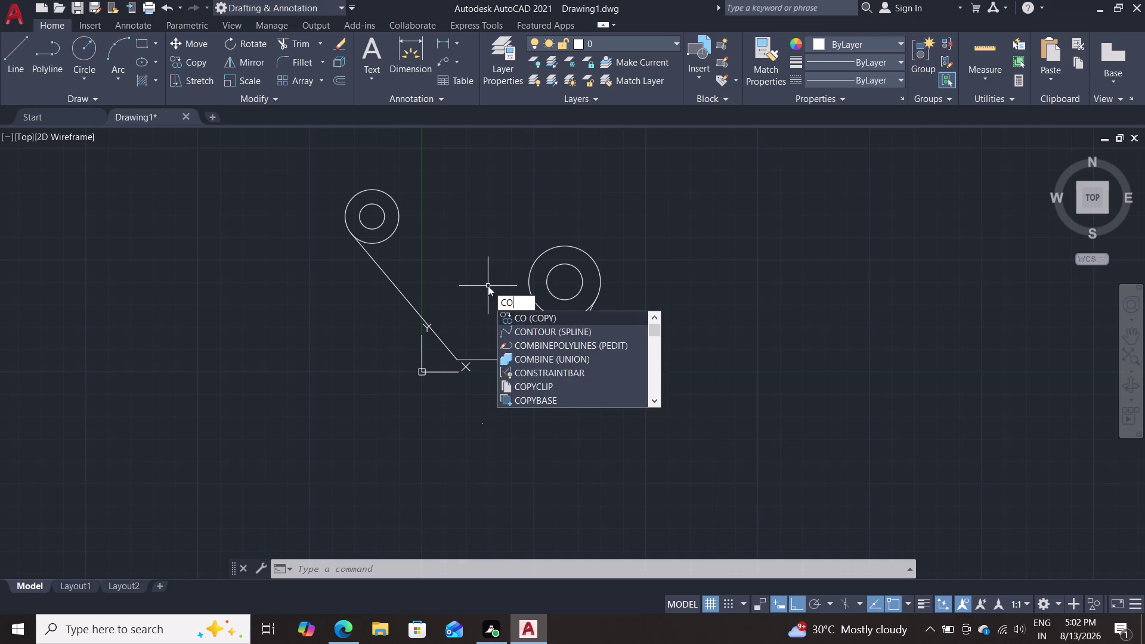
key(Return)
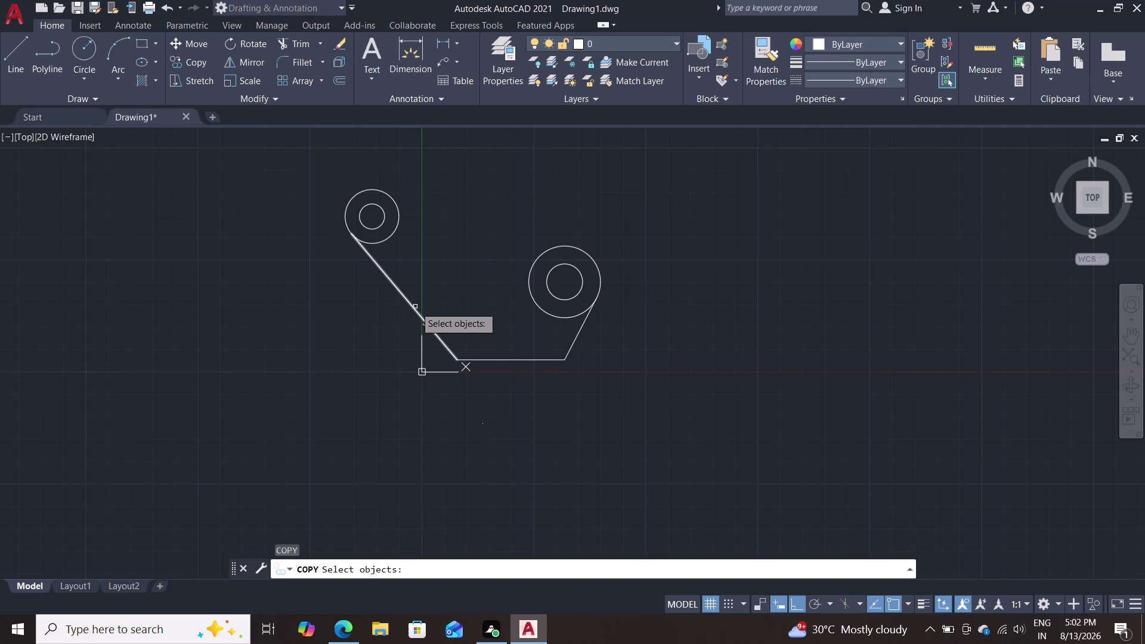
click(416, 306)
key(Return)
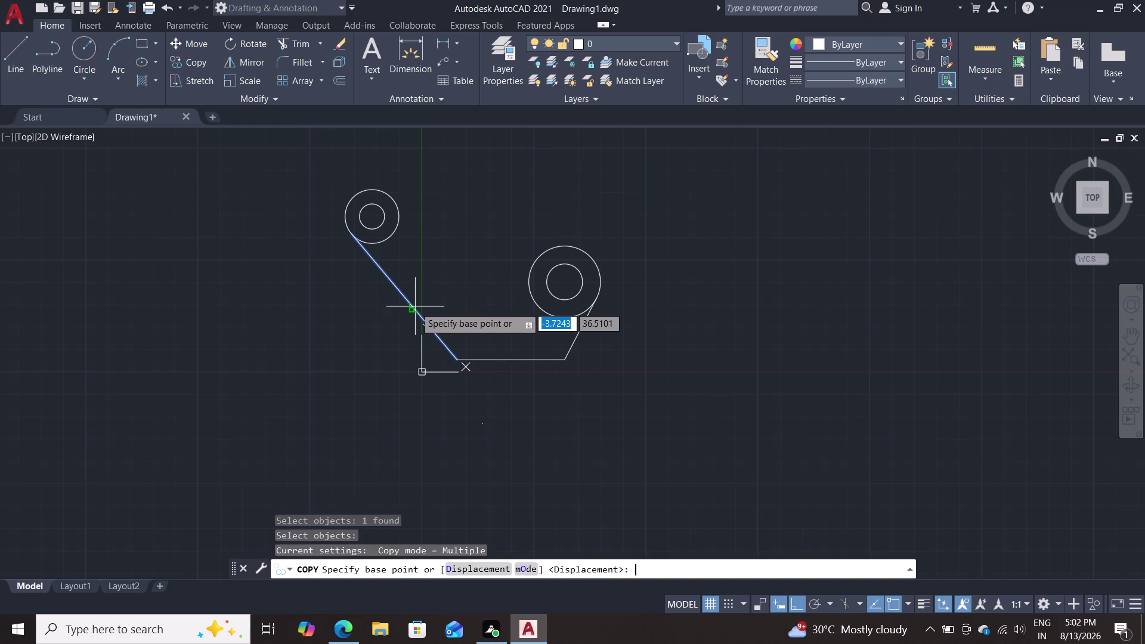
click(350, 234)
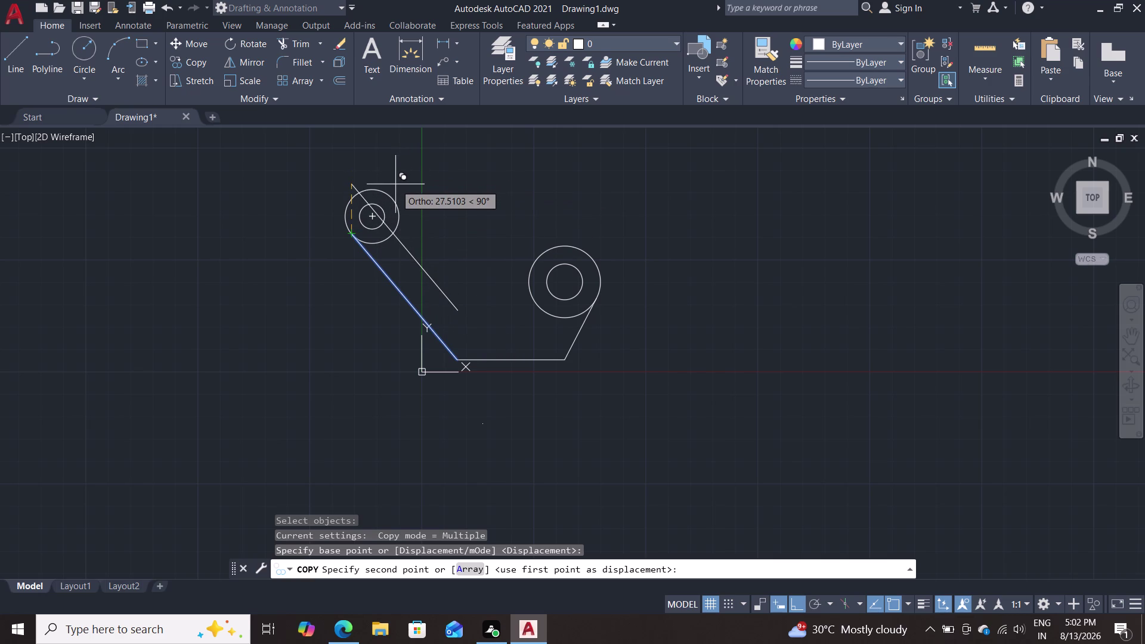
key(F8)
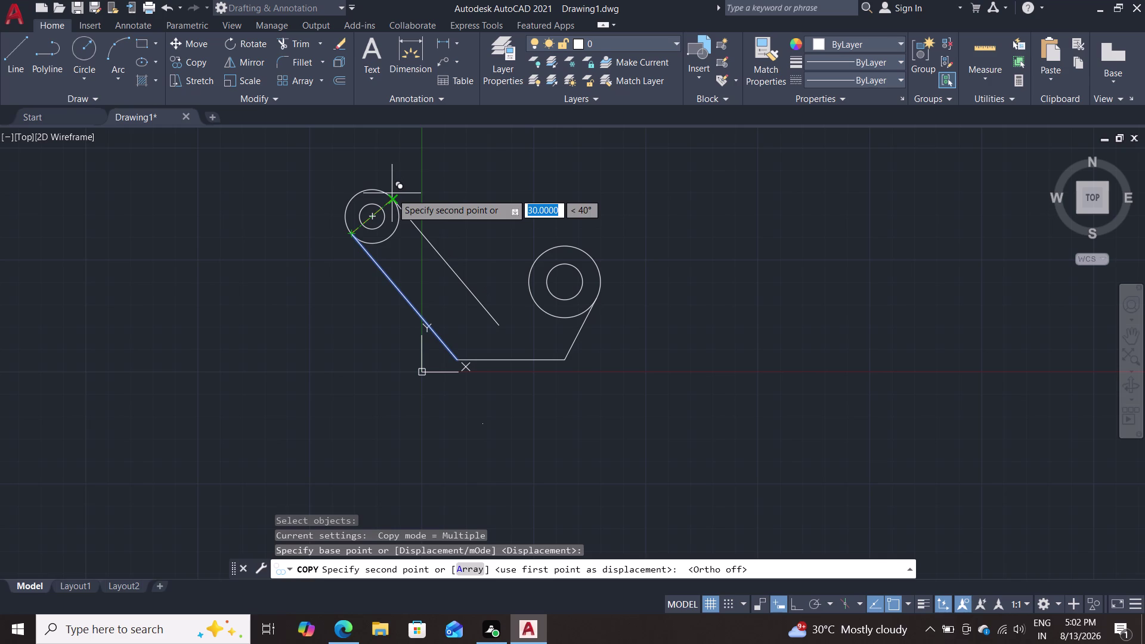
click(391, 193)
key(Escape)
scroll(up, 3)
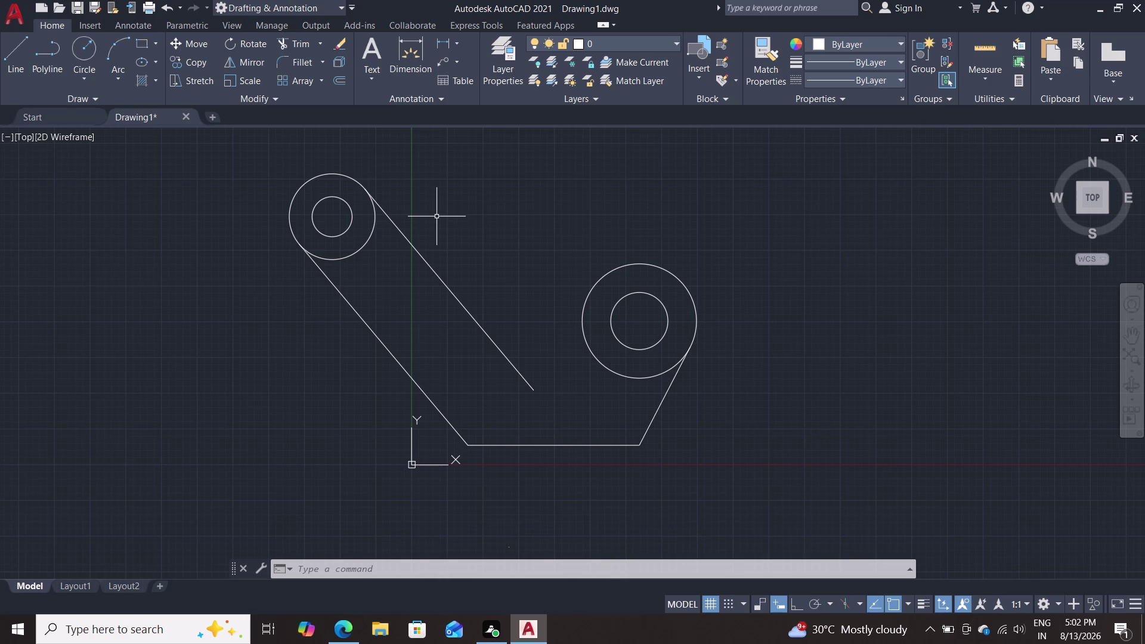
Draw a line tangent to the right outer circle, running down-left past the copied line.
key(l)
key(Return)
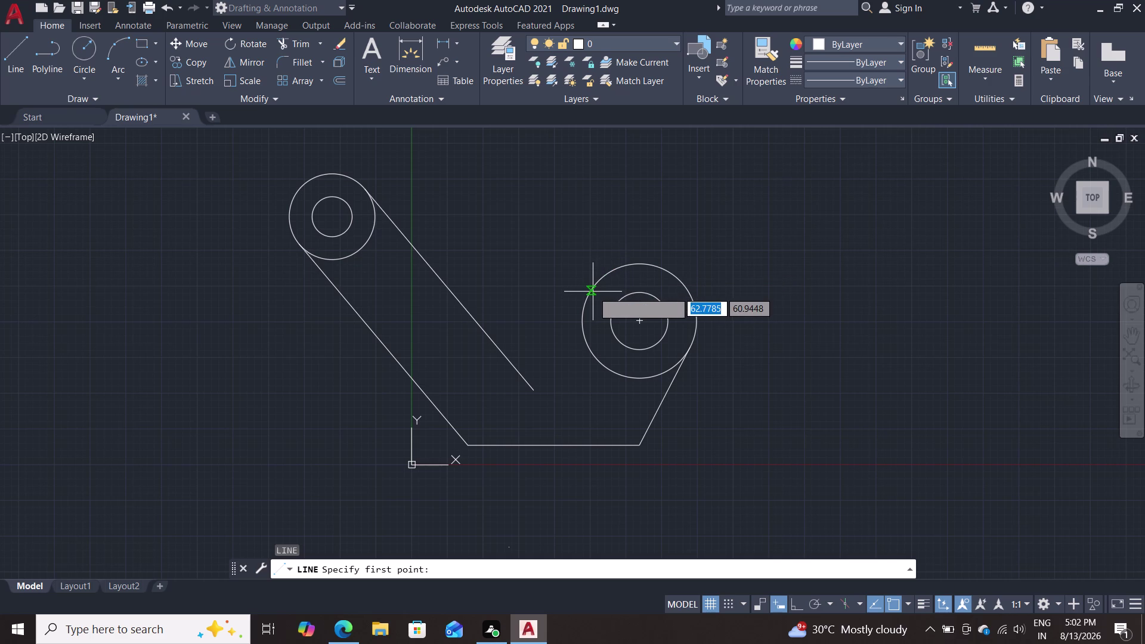
text(tan)
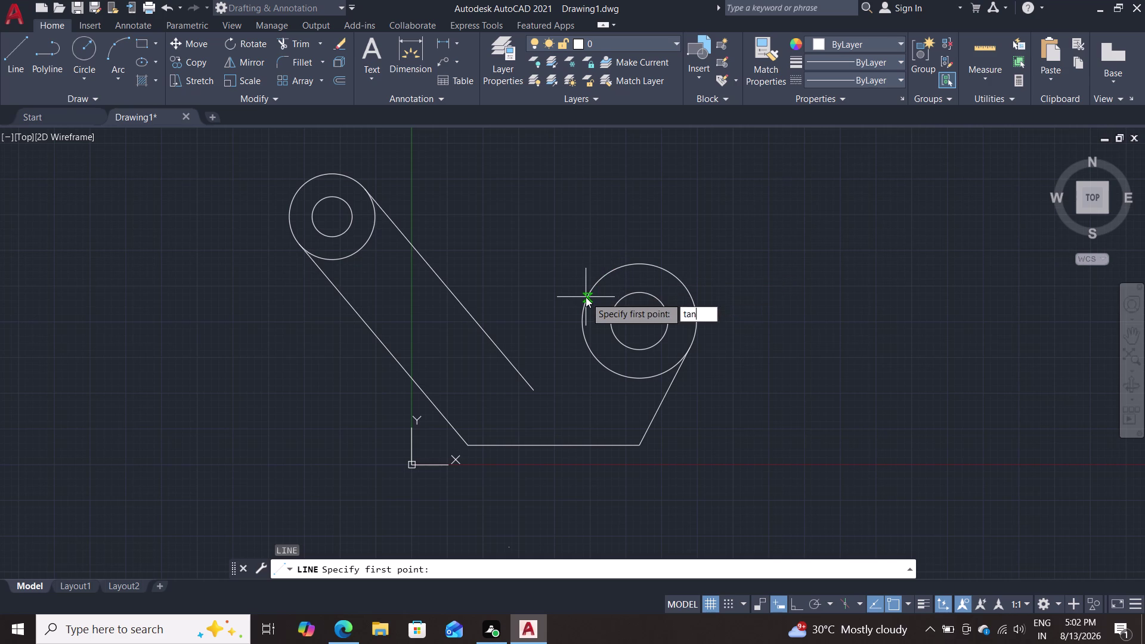
key(Return)
click(609, 271)
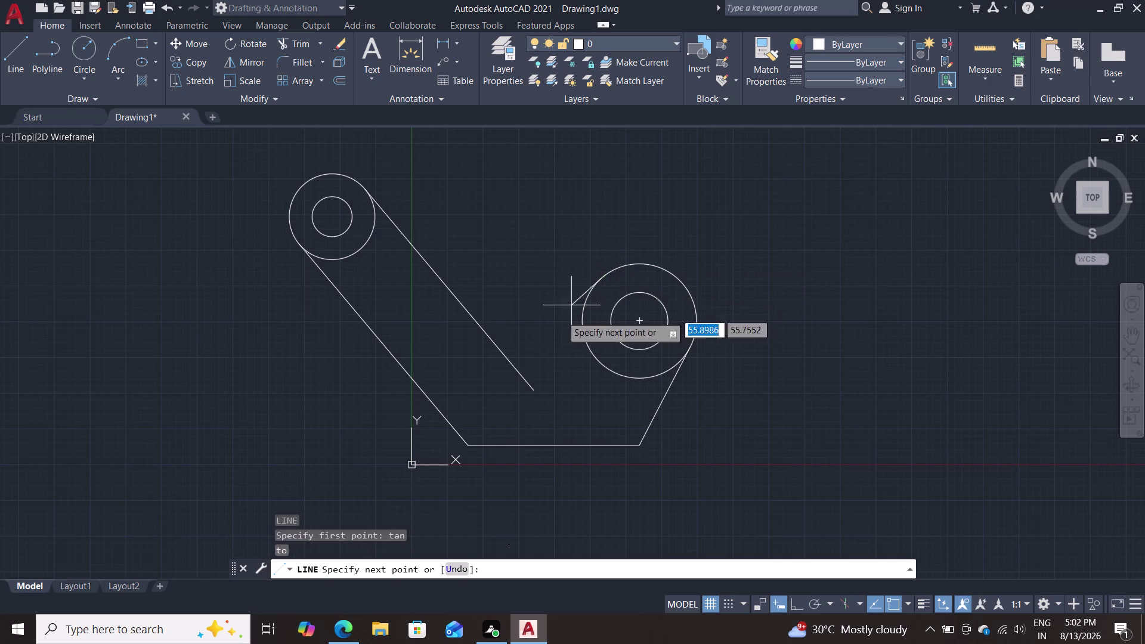
click(490, 399)
key(Escape)
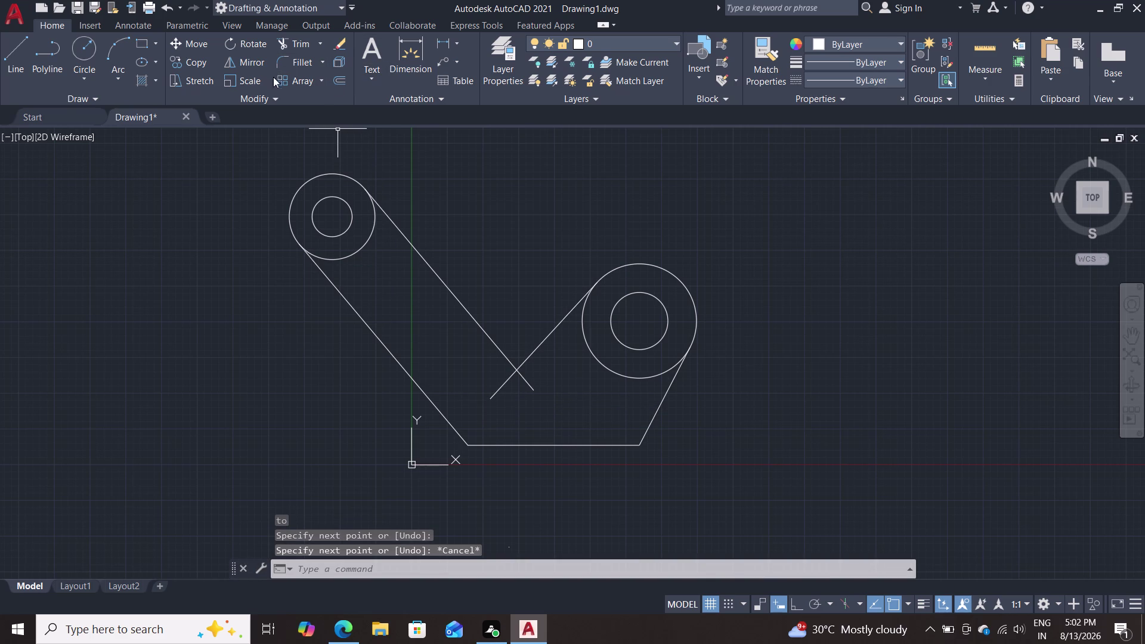
click(456, 46)
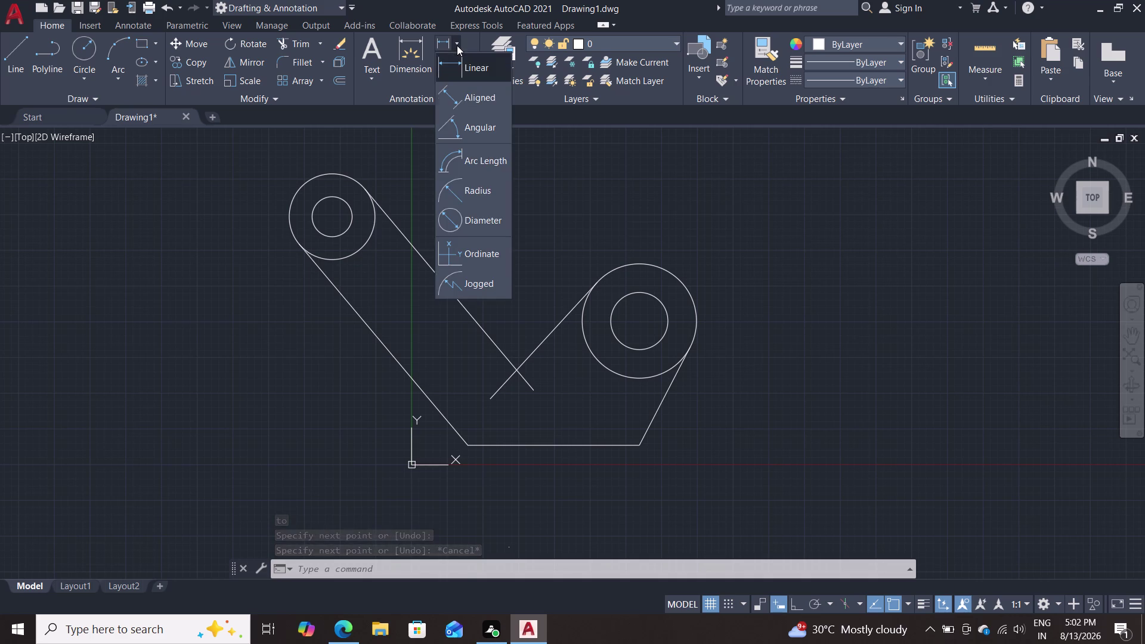
Add an 83° angular dimension between the copied line and the new tangent line.
click(476, 186)
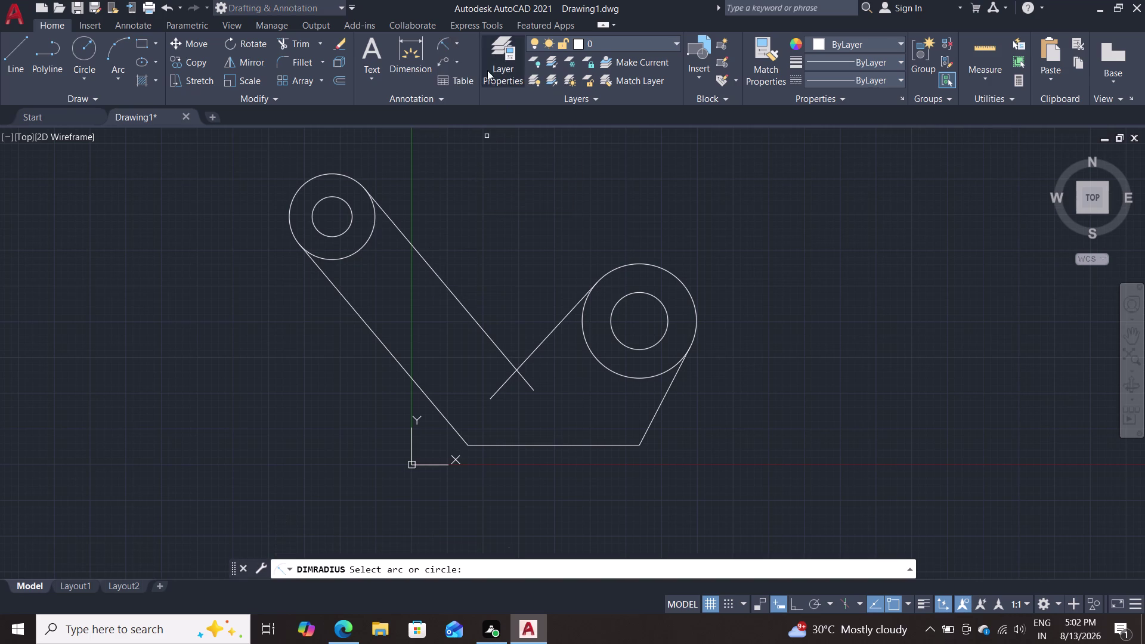
double_click(463, 39)
click(458, 41)
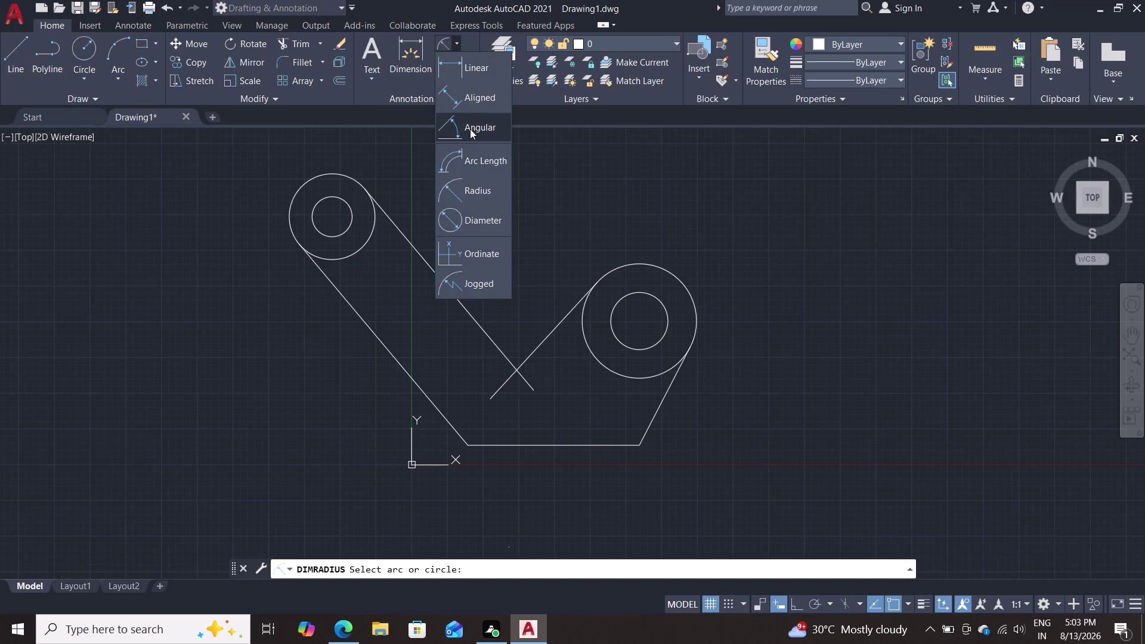
click(470, 129)
double_click(471, 319)
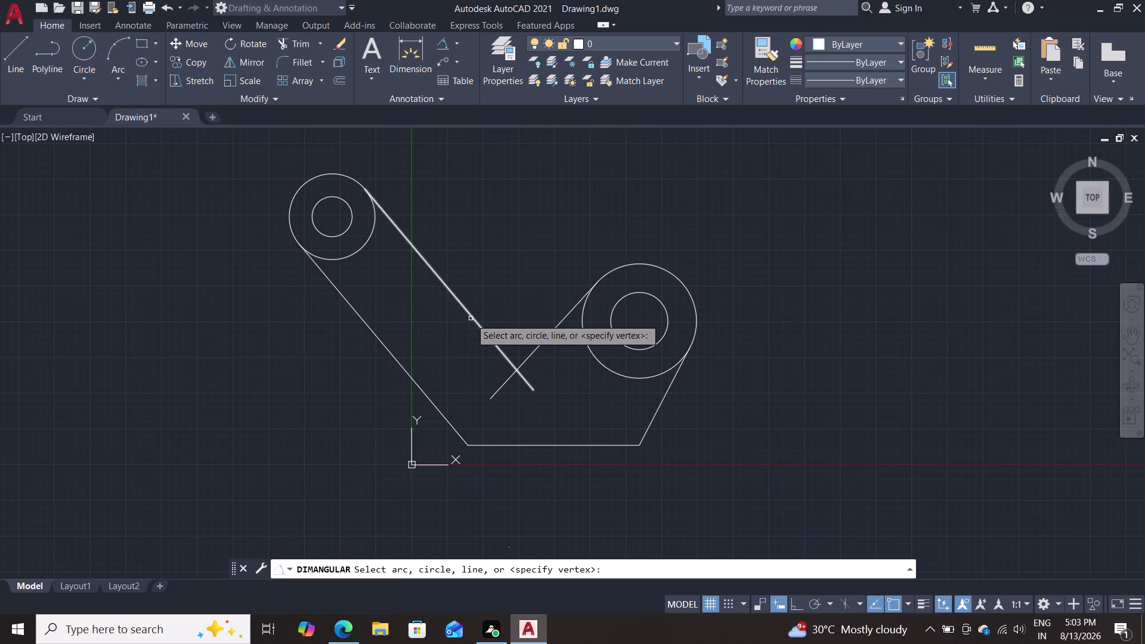
click(542, 343)
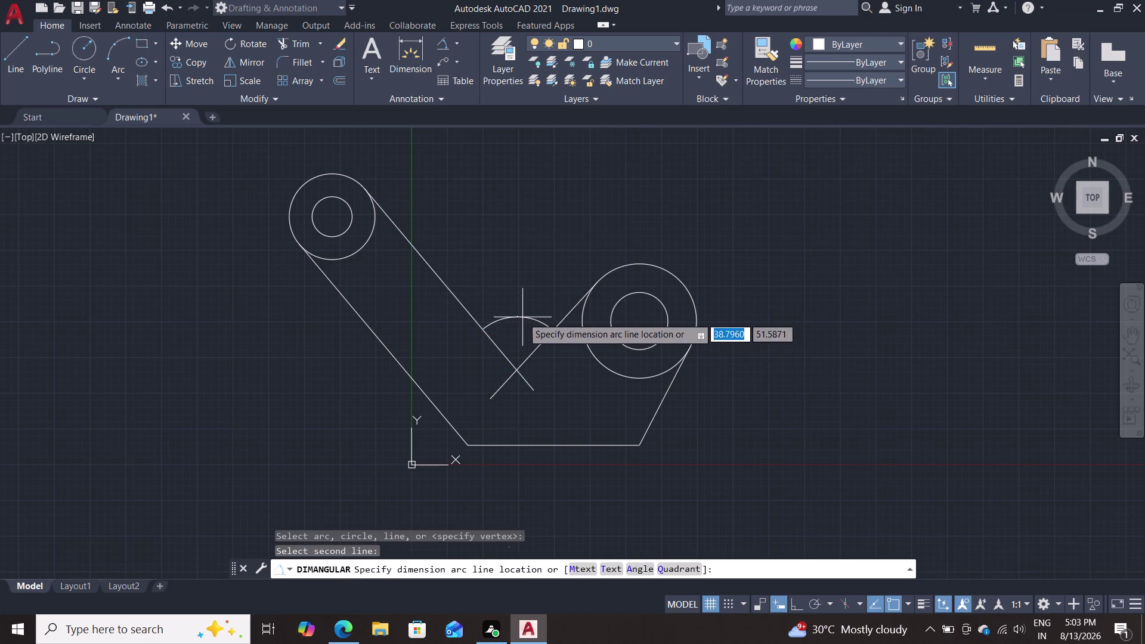
click(522, 316)
scroll(up, 3)
scroll(up, 3)
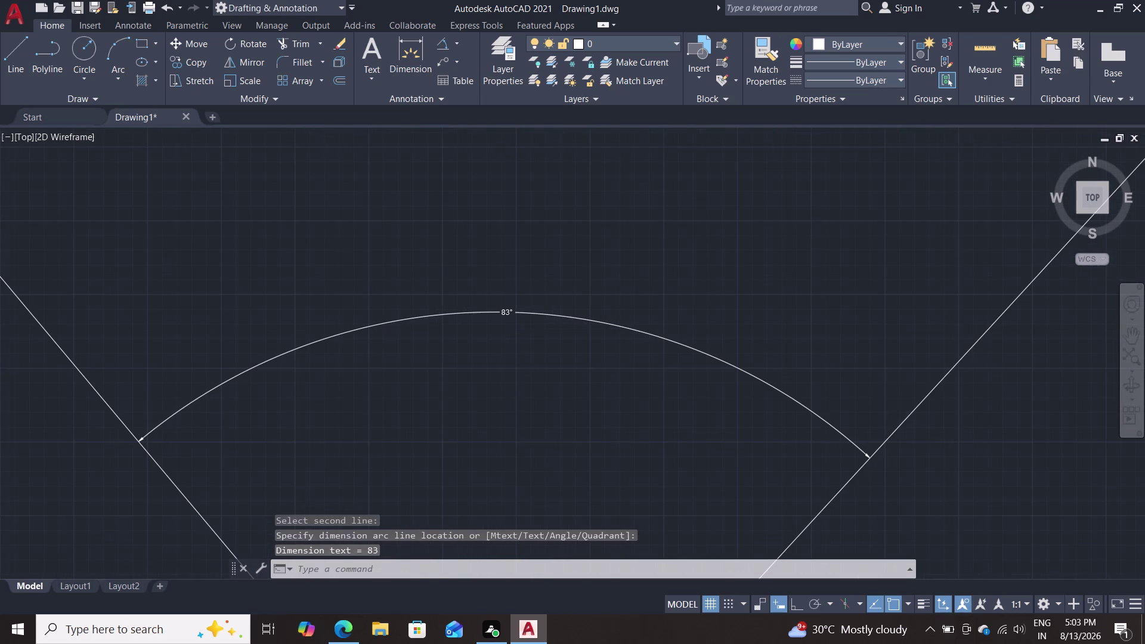
scroll(down, 3)
scroll(down, 3)
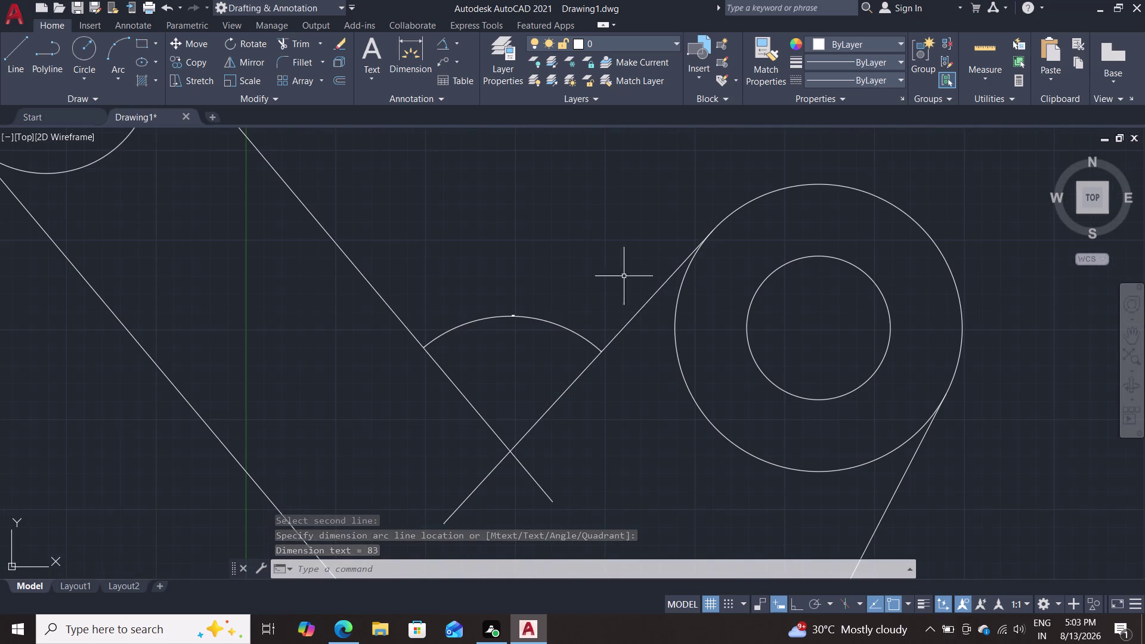
scroll(up, 3)
scroll(up, 3)
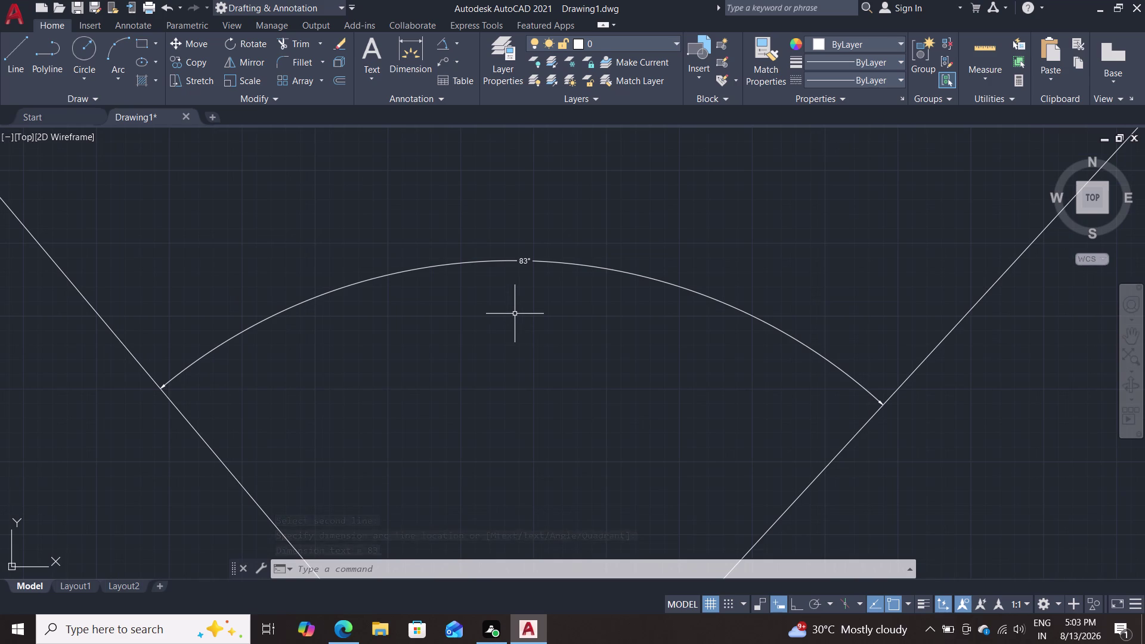
scroll(down, 3)
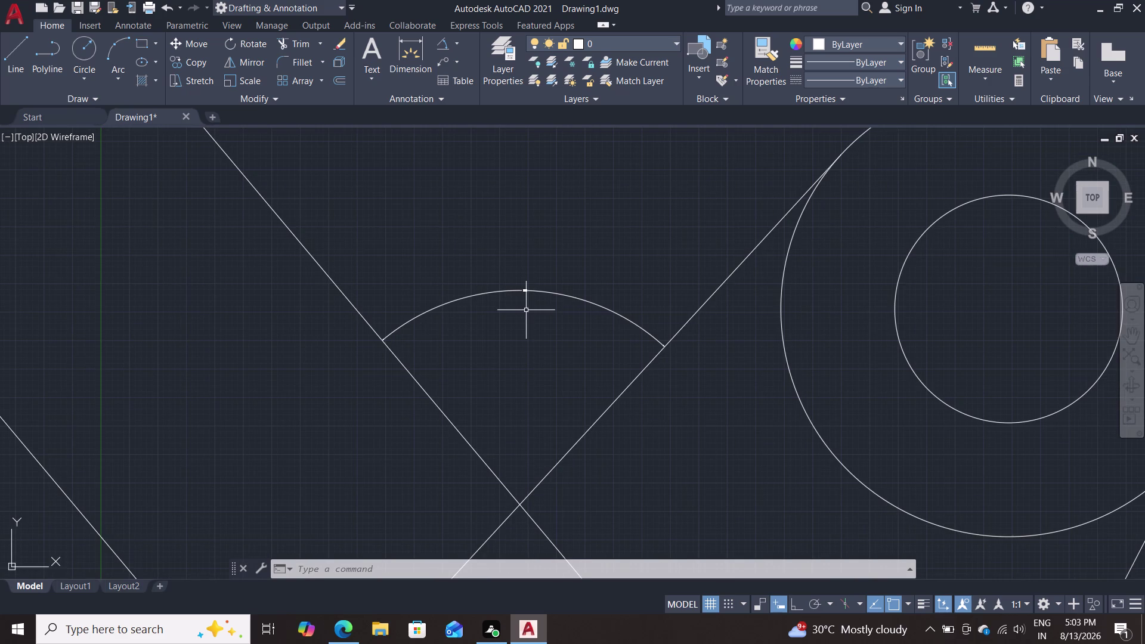
scroll(down, 3)
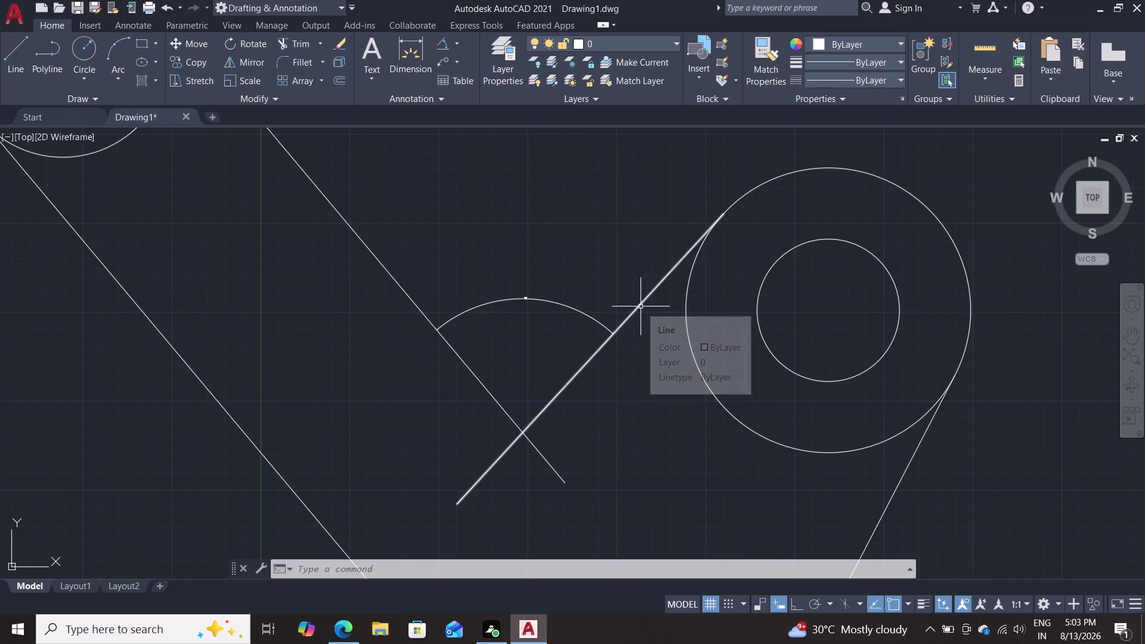
Erase the new tangent line and start another line tangent to the right circle.
double_click(640, 307)
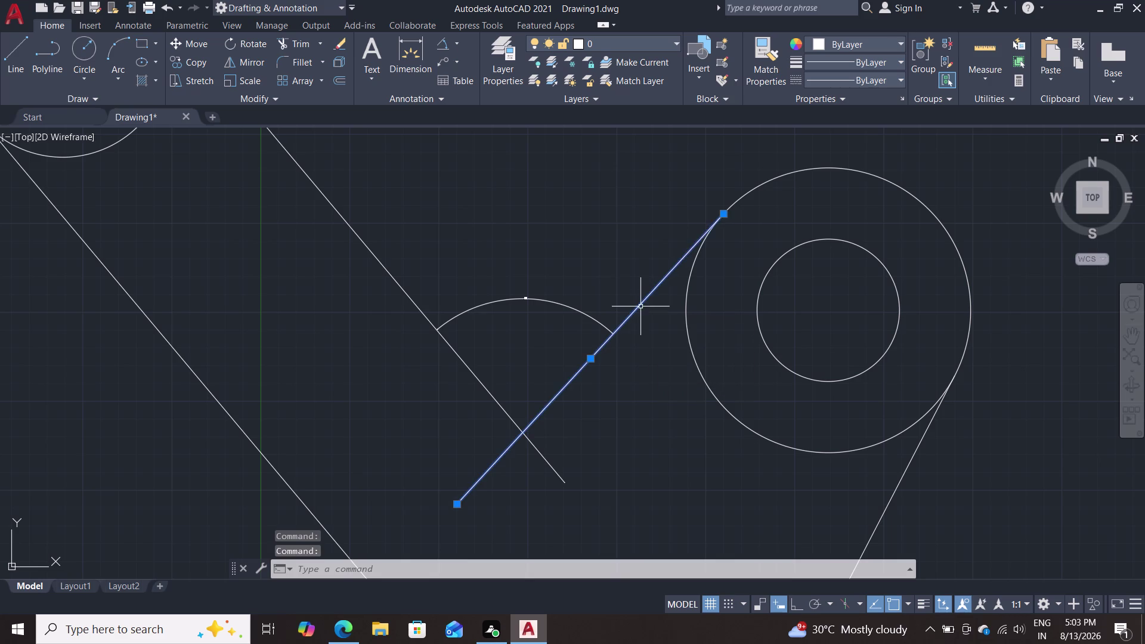
key(Delete)
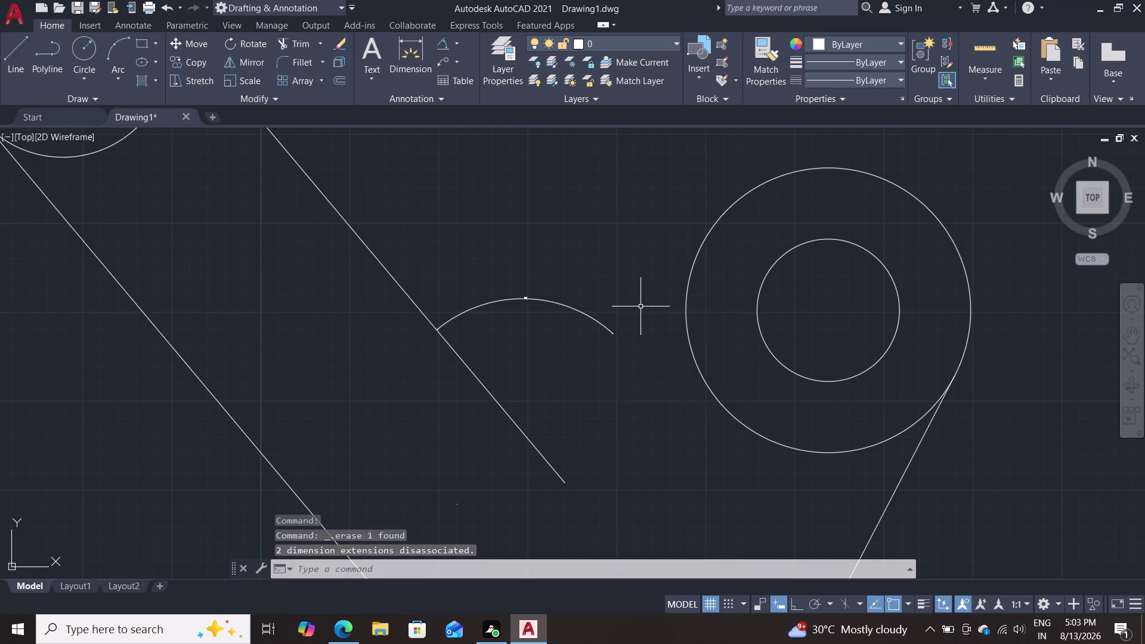
key(l)
key(Return)
text(ta)
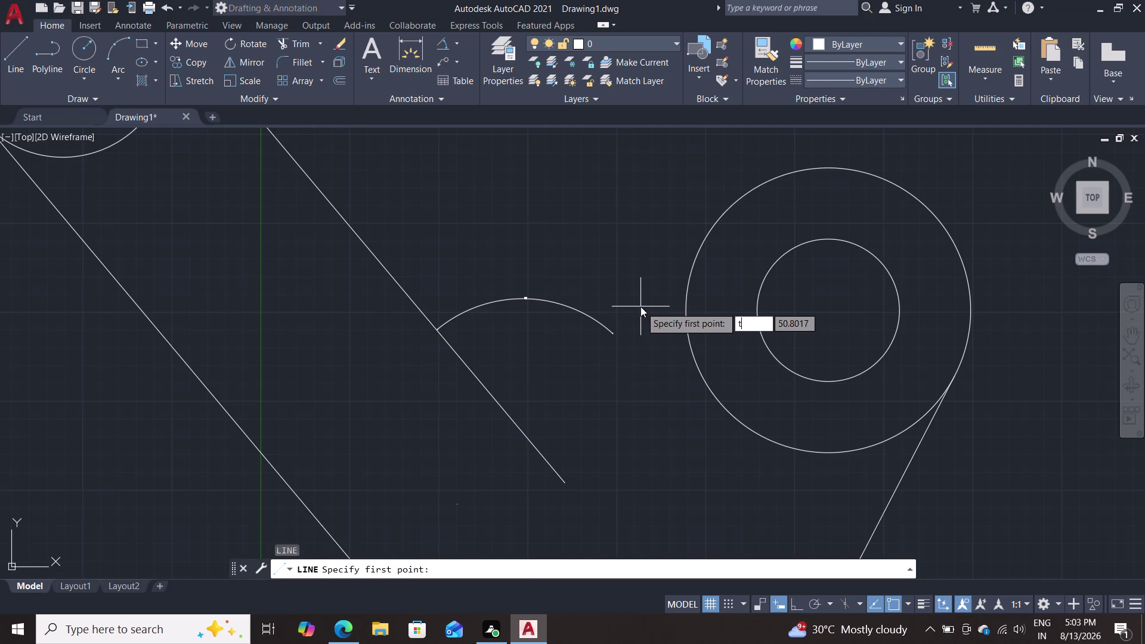
text(n)
key(Return)
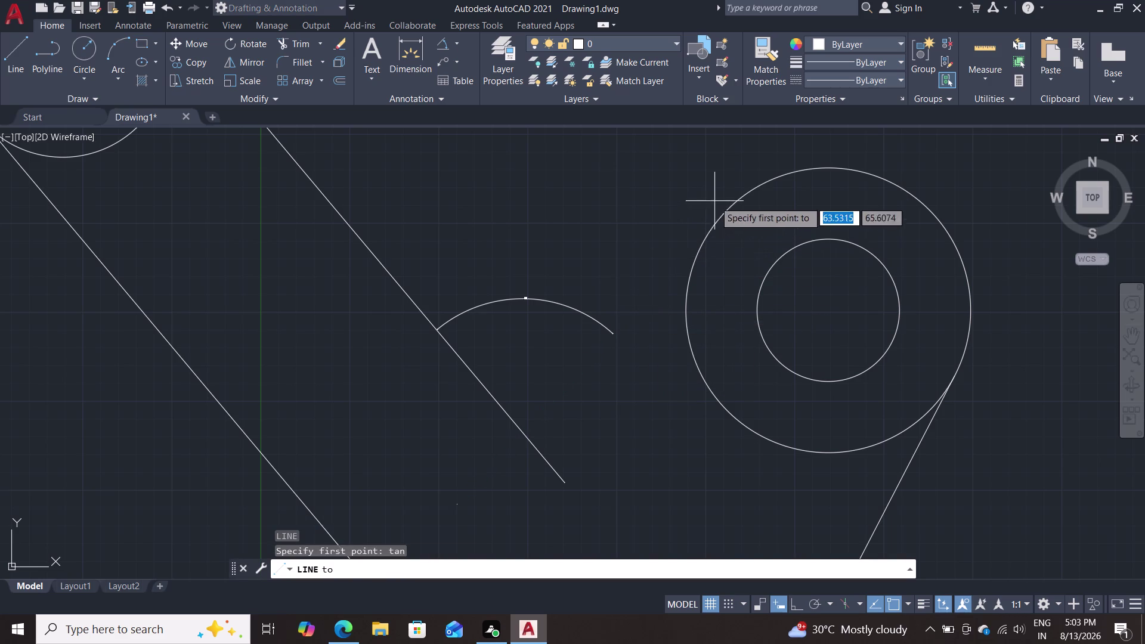
click(746, 194)
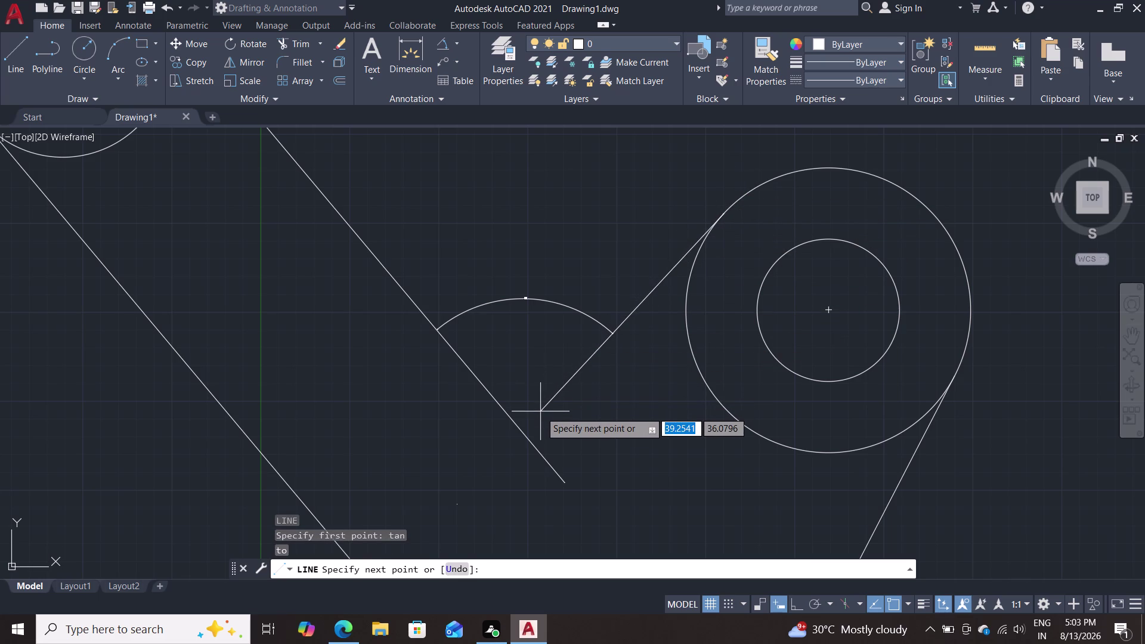
Cancel that line and undo twice to restore the erased tangent line.
key(Escape)
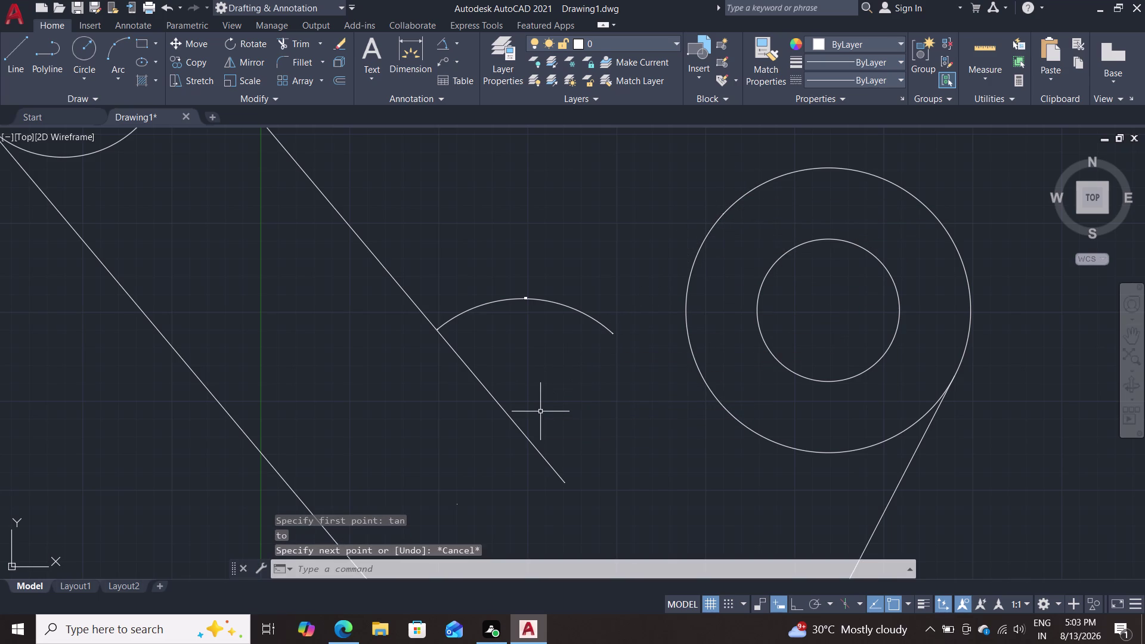
key(ctrl+z)
key(ctrl+z)
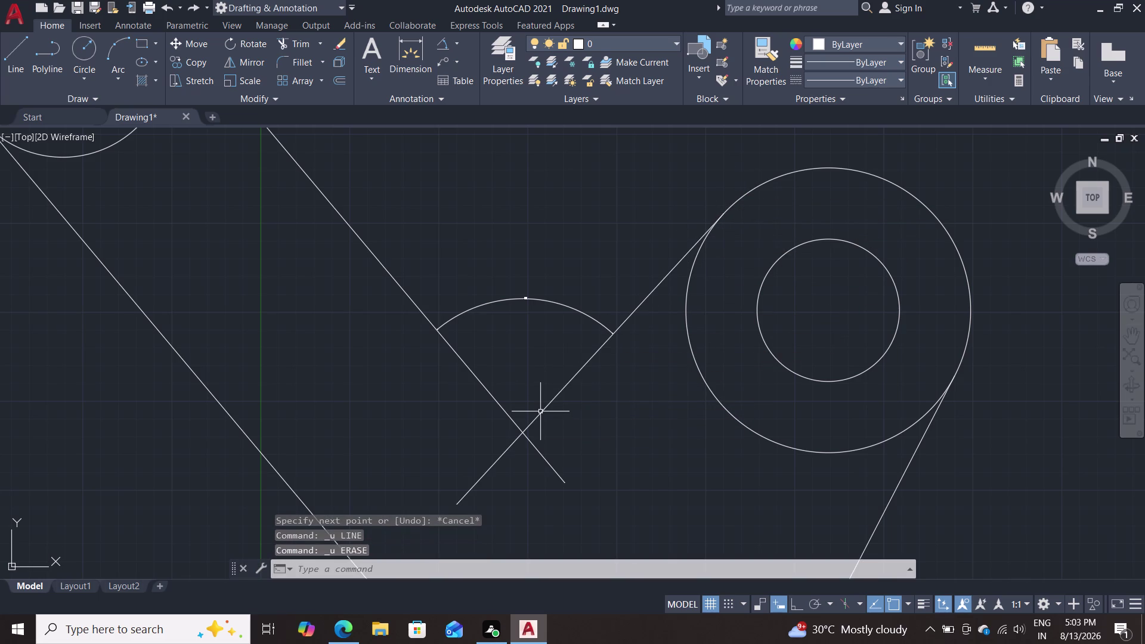
scroll(up, 3)
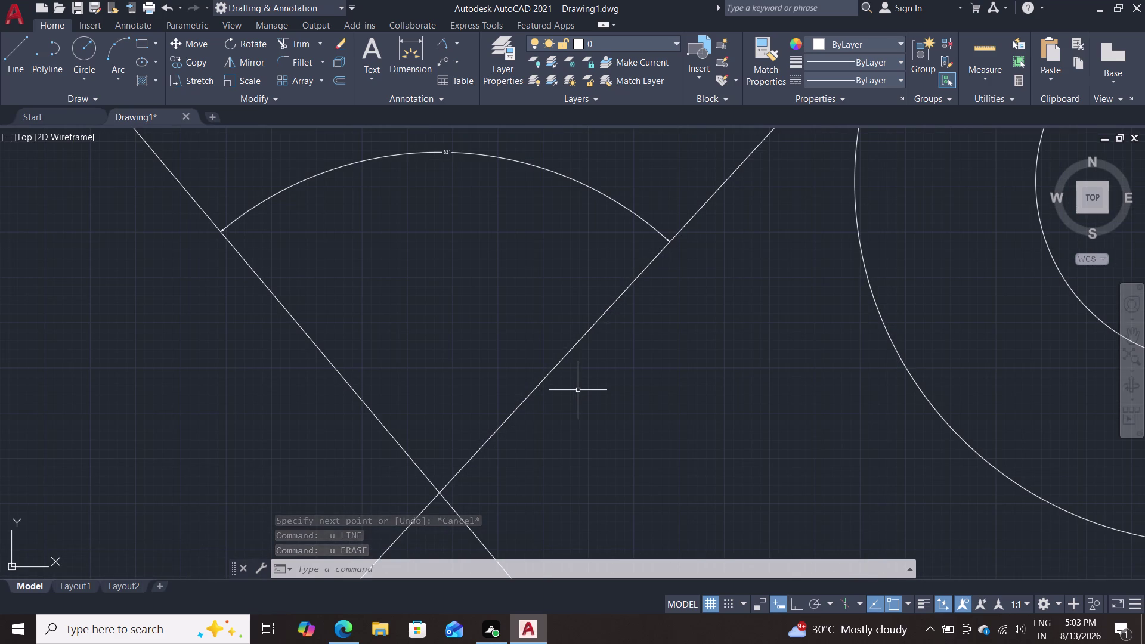
scroll(down, 3)
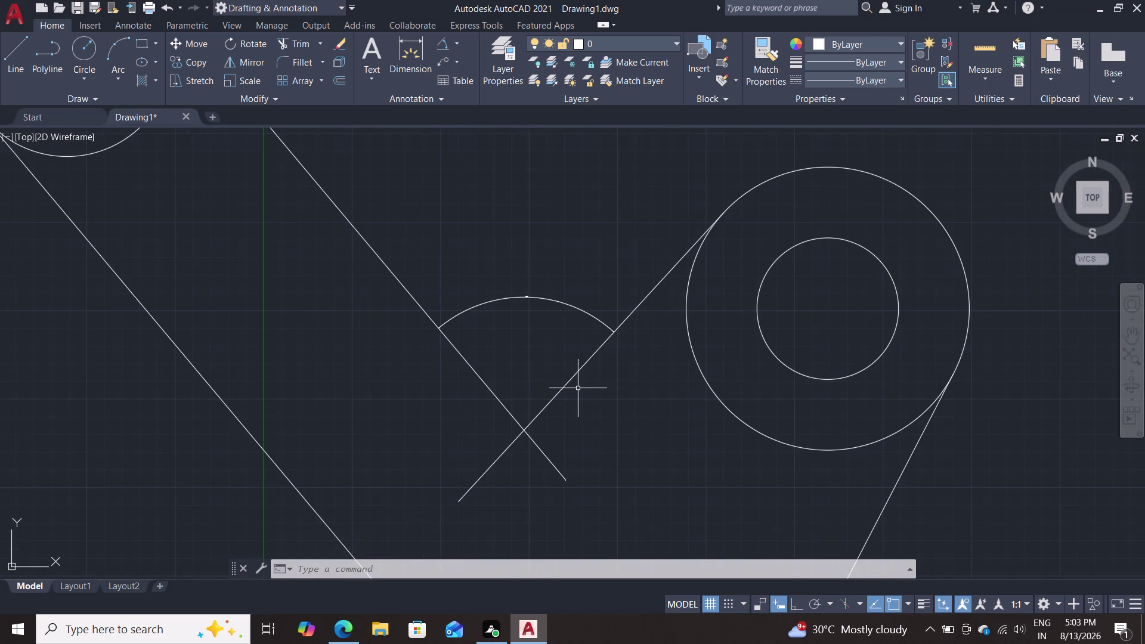
Start a line tangent to the right outer circle.
key(l)
key(Return)
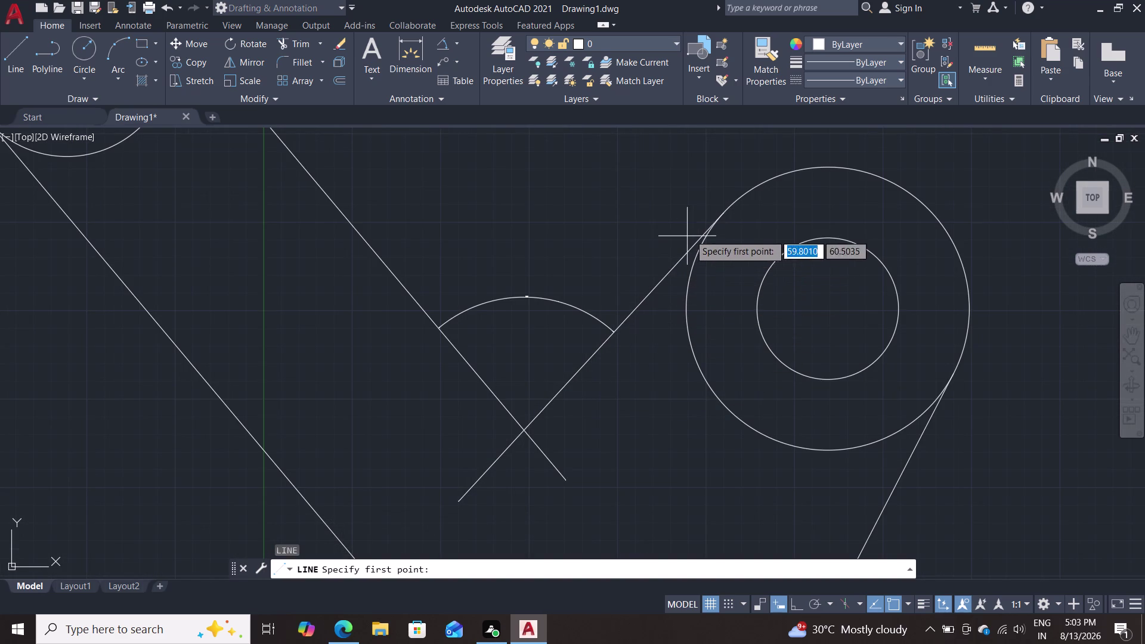
text(ta)
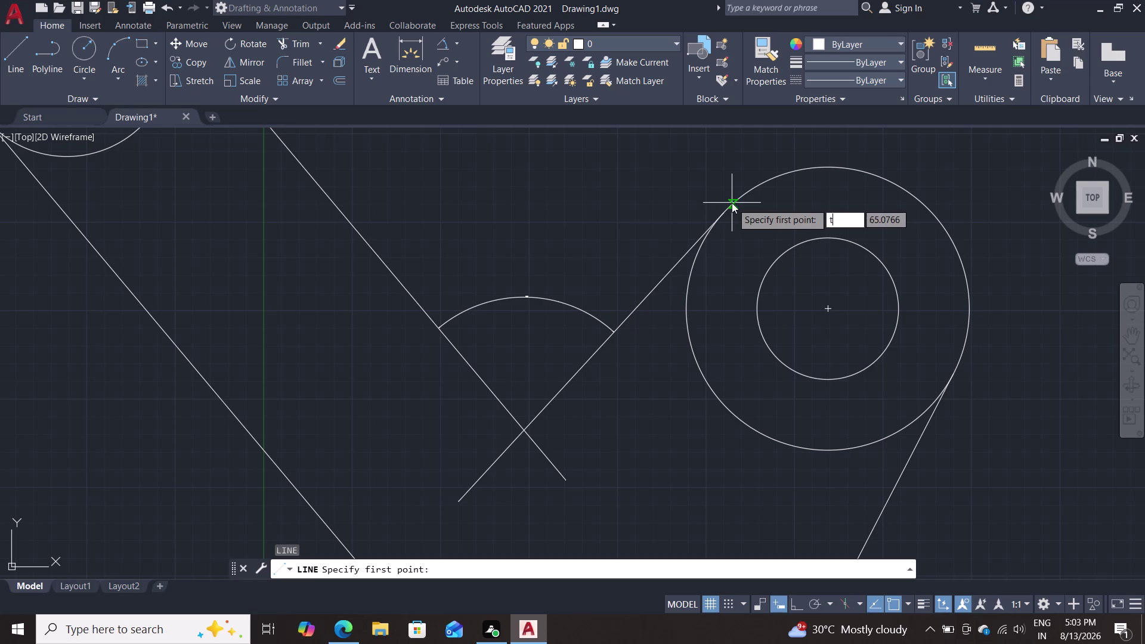
text(n)
key(Return)
click(733, 203)
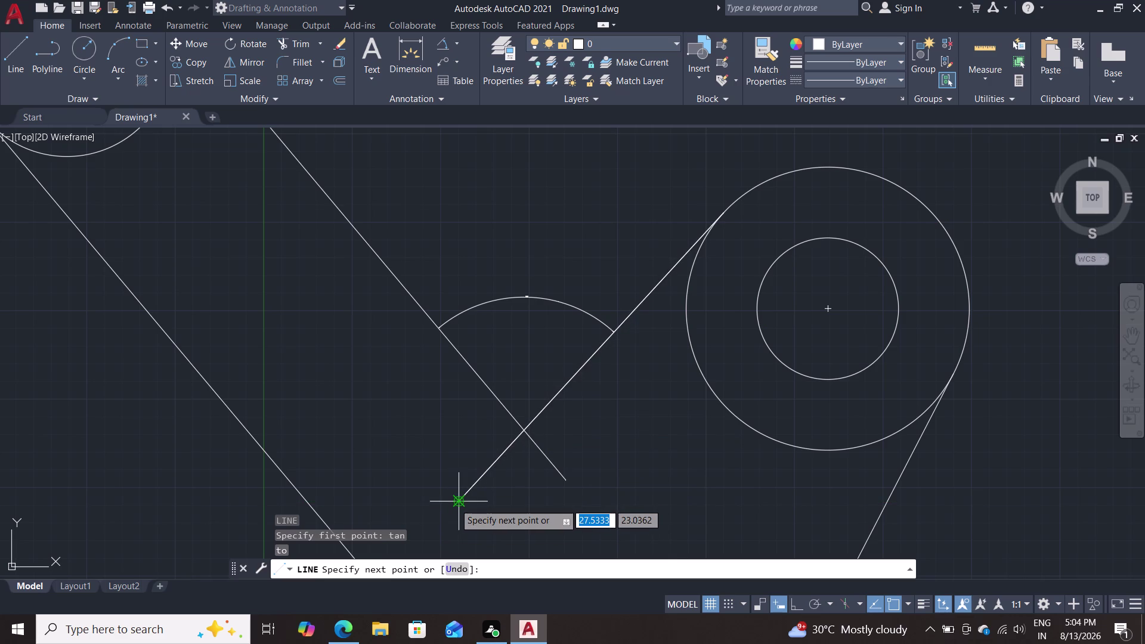
key(Tab)
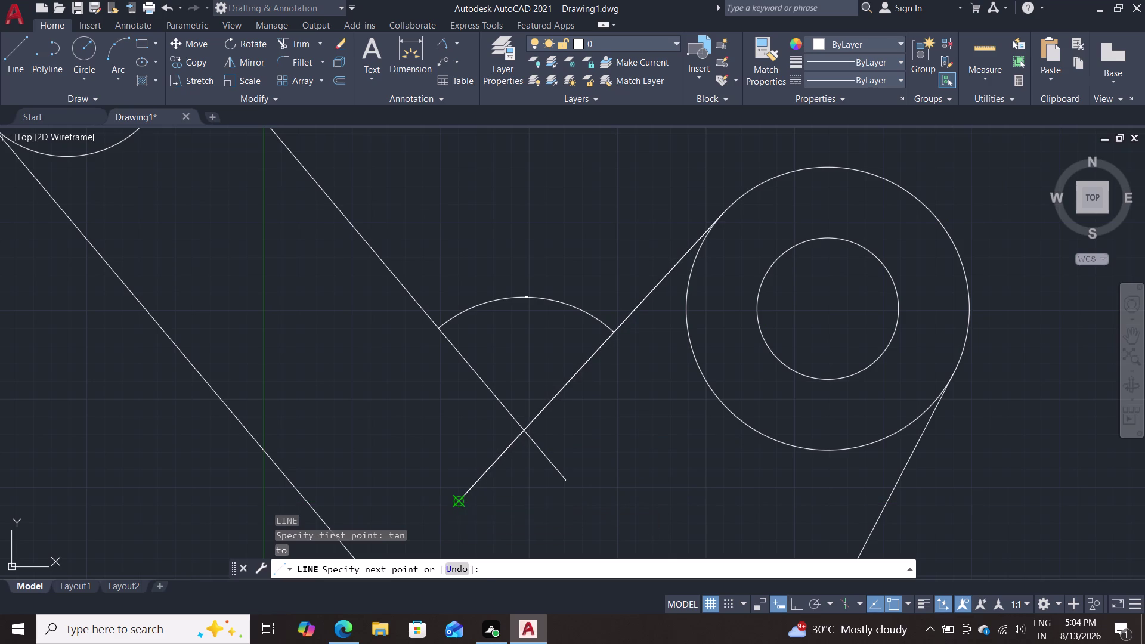
key(Tab)
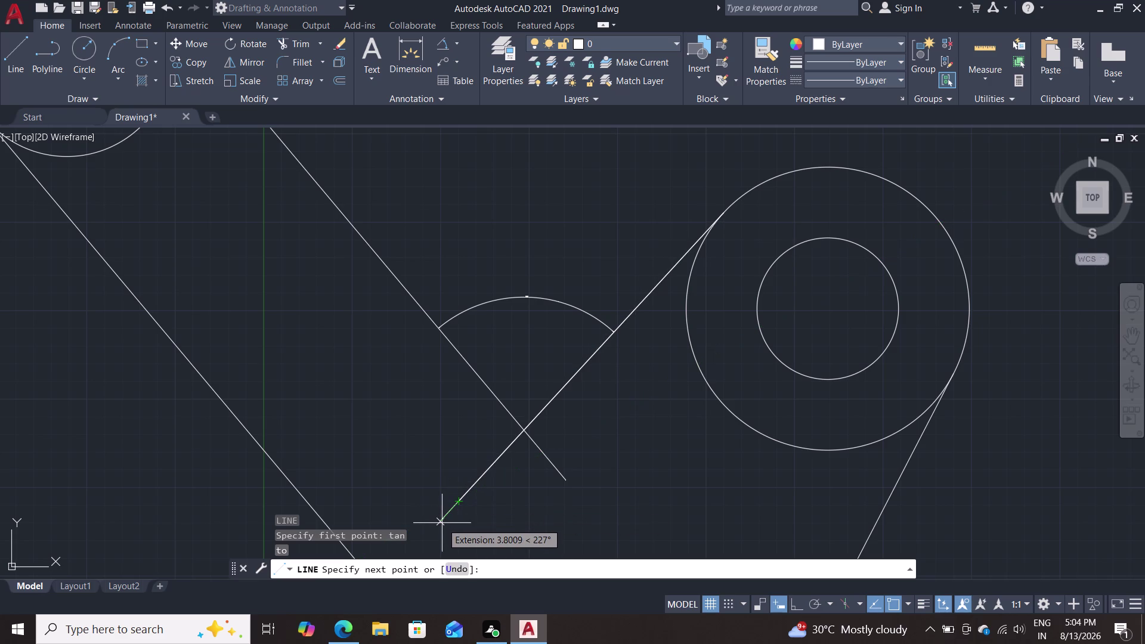
key(Tab)
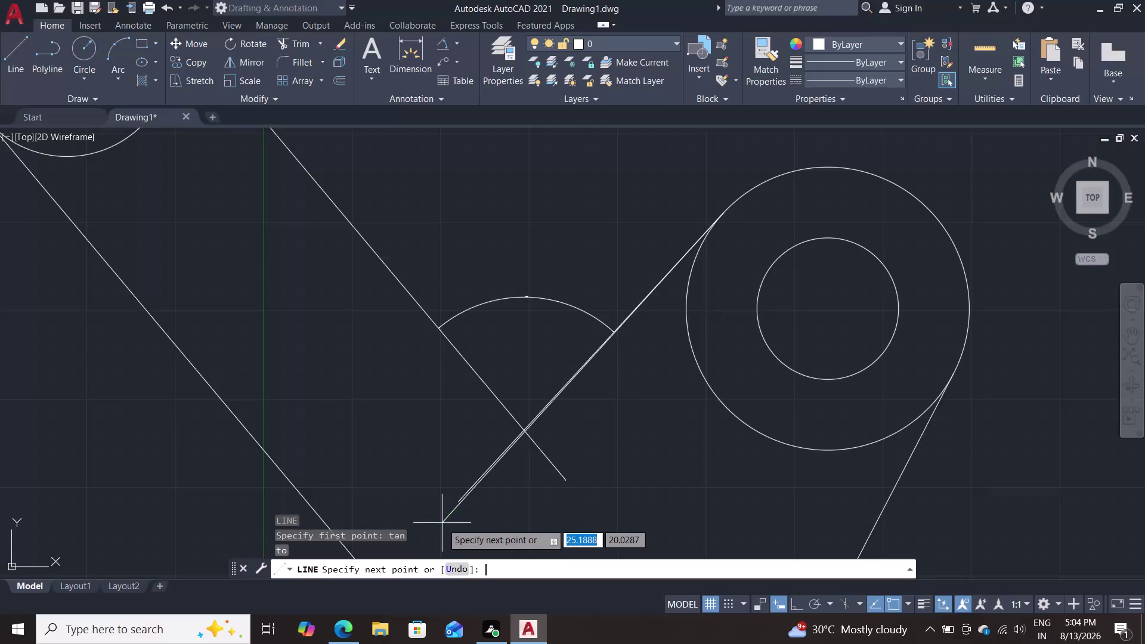
key(Tab)
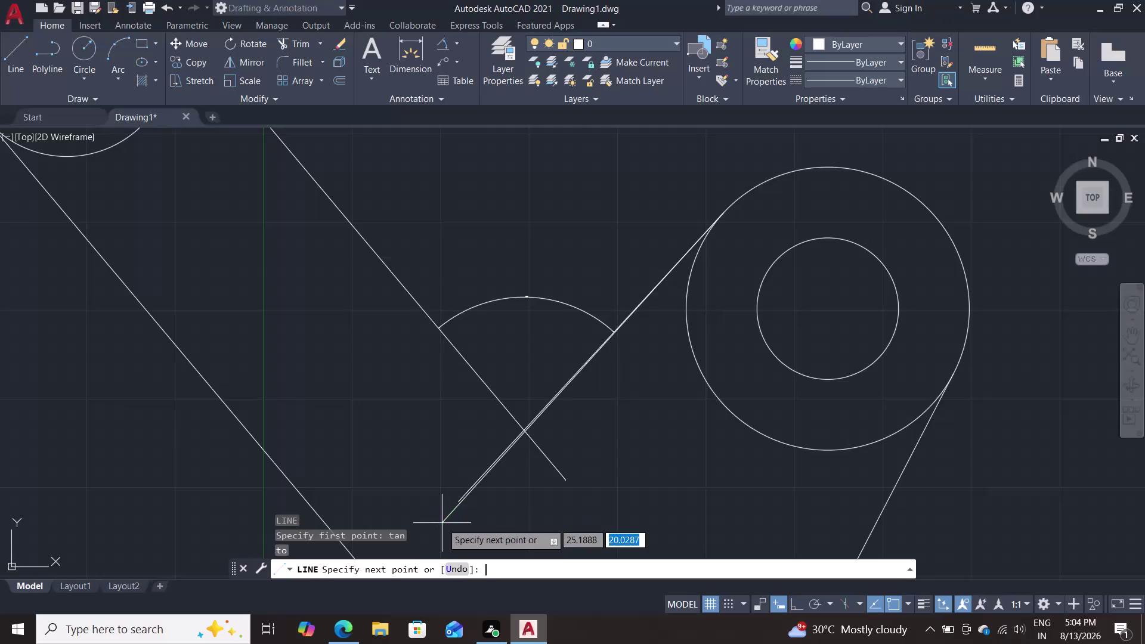
key(shift+at)
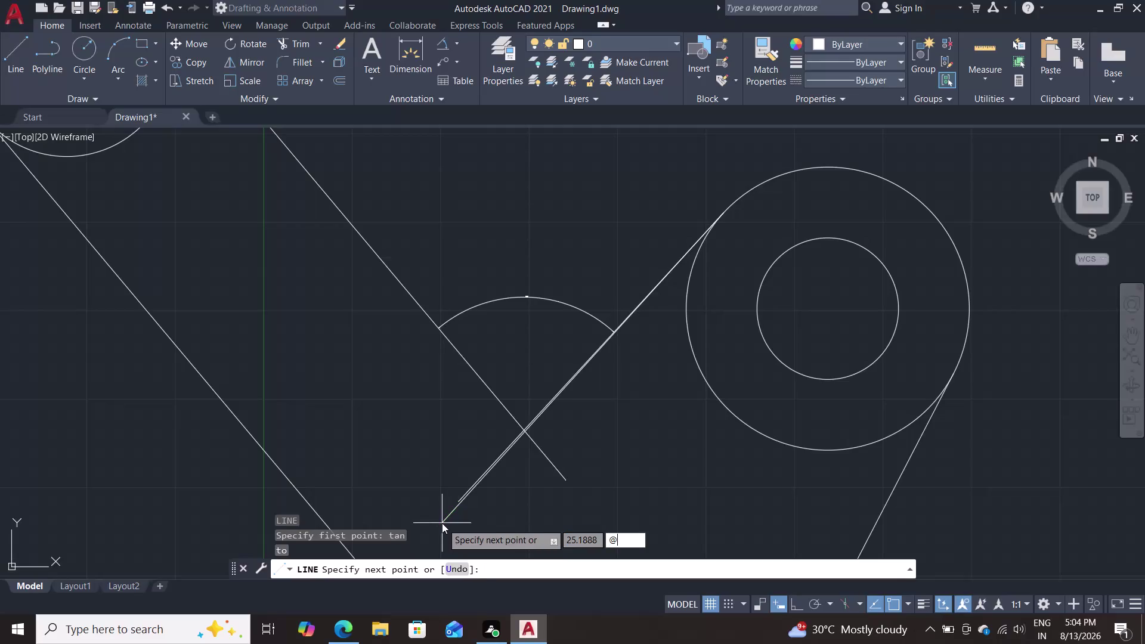
text(30)
key(shift+less)
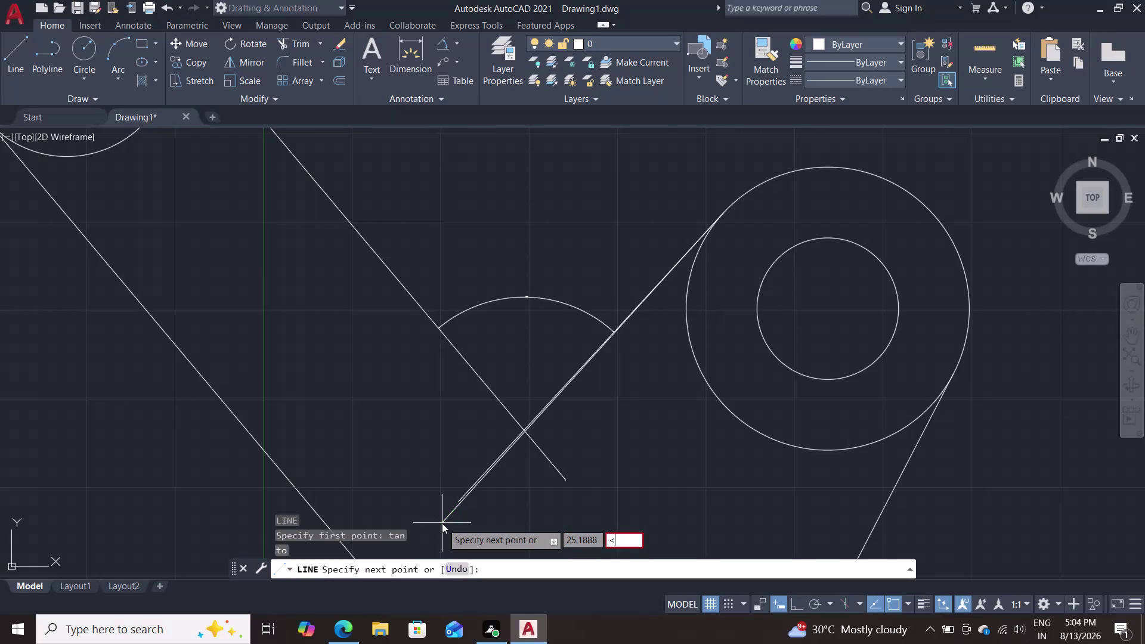
key(BackSpace)
key(shift+at)
text(30)
key(shift+less)
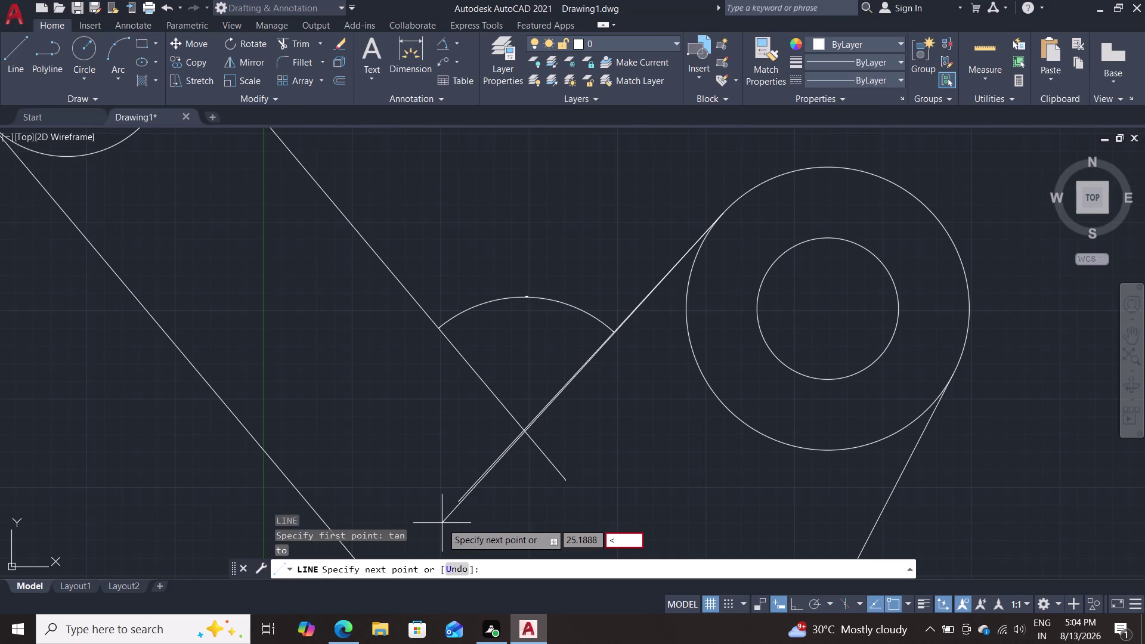
key(Escape)
key(Escape)
key(Escape)
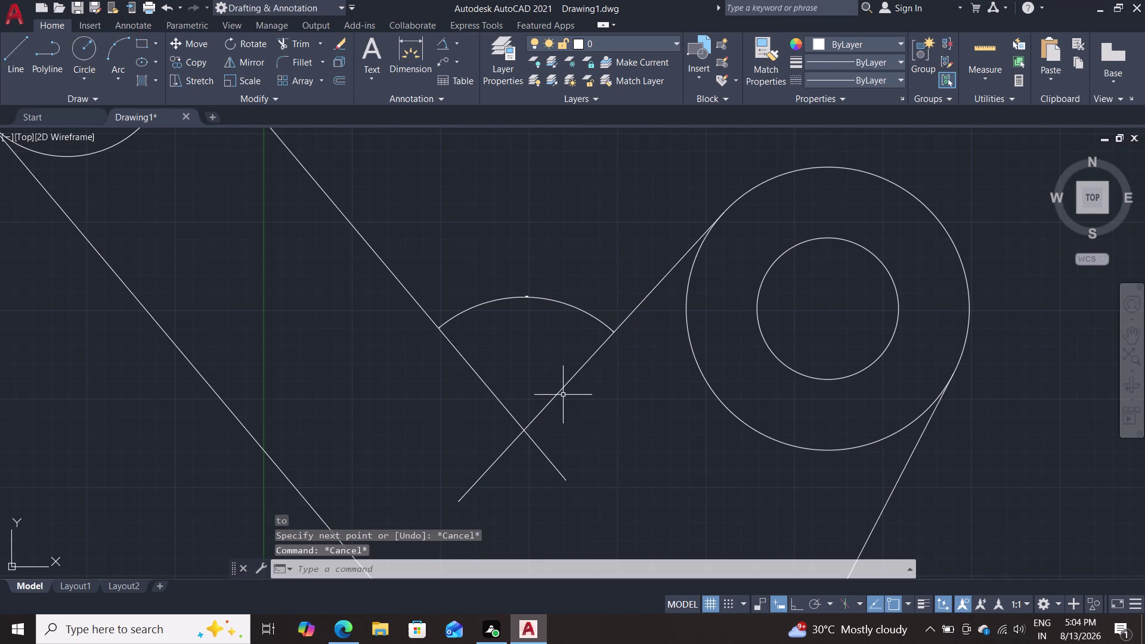
Cancel the pending command and erase the slanted tangent line.
key(l)
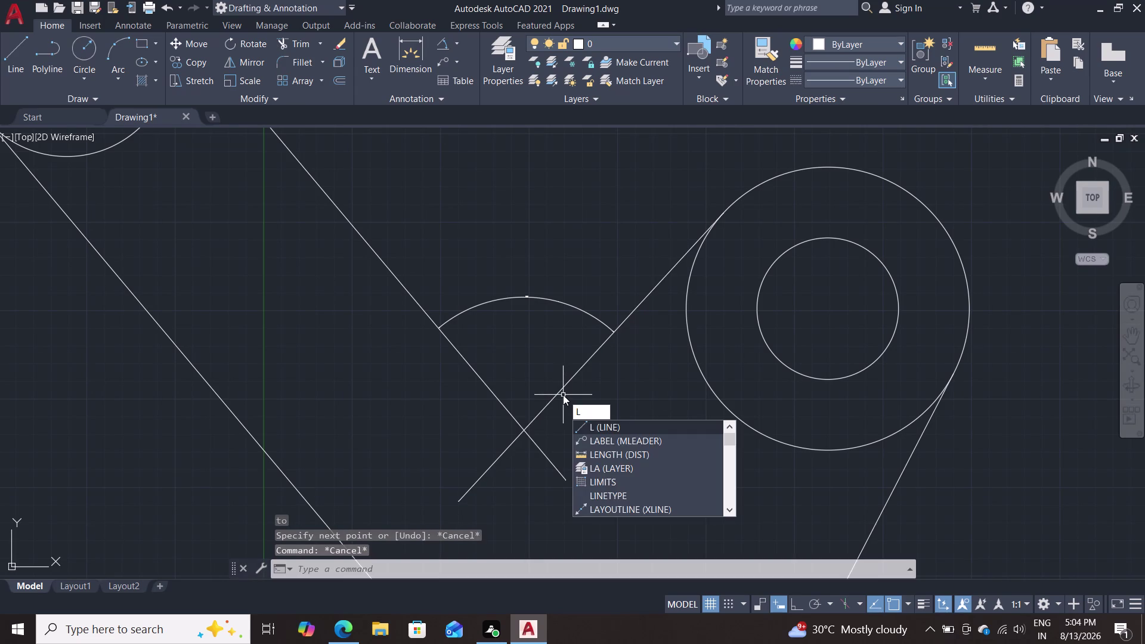
key(Escape)
key(Escape)
click(555, 396)
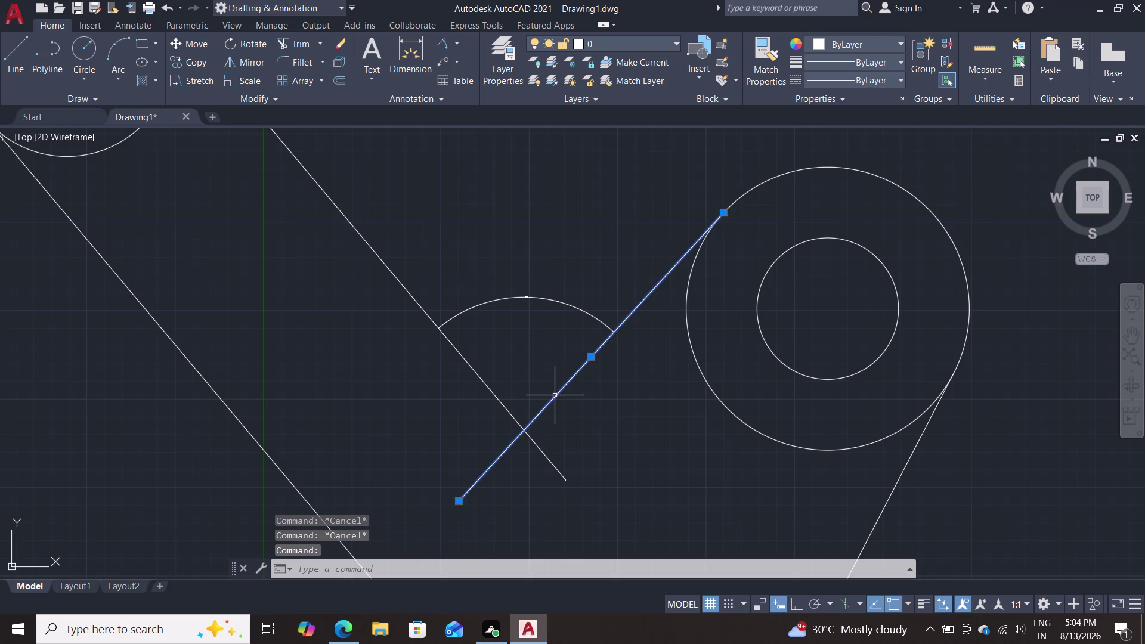
key(Delete)
Redraw the line tangent to the large right circle, running down-left at 240°.
key(l)
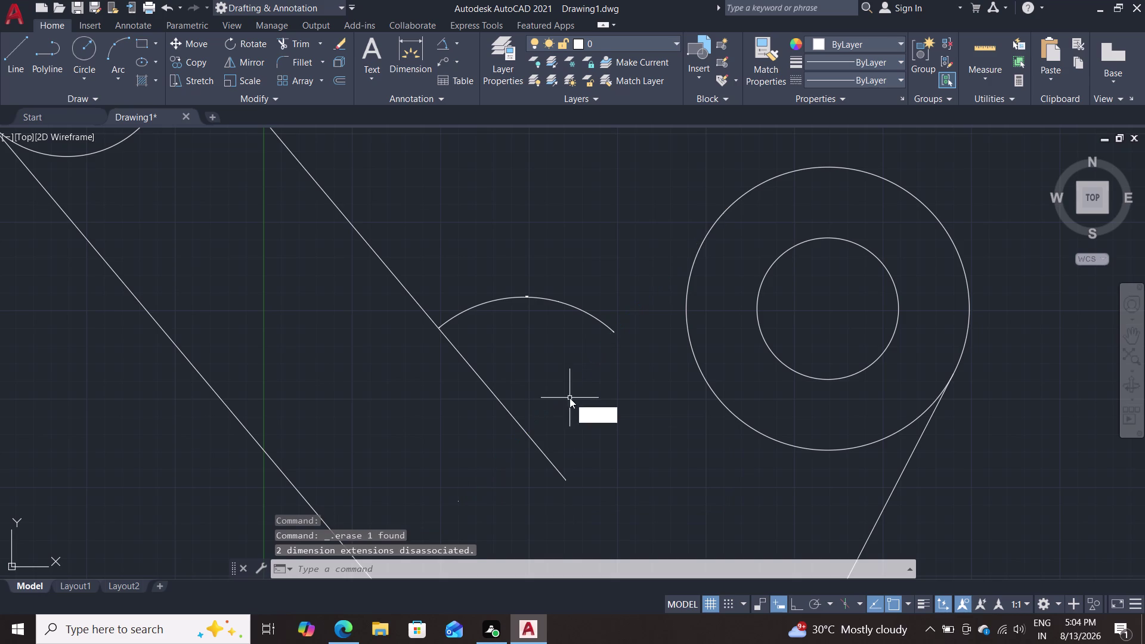
key(Return)
text(t)
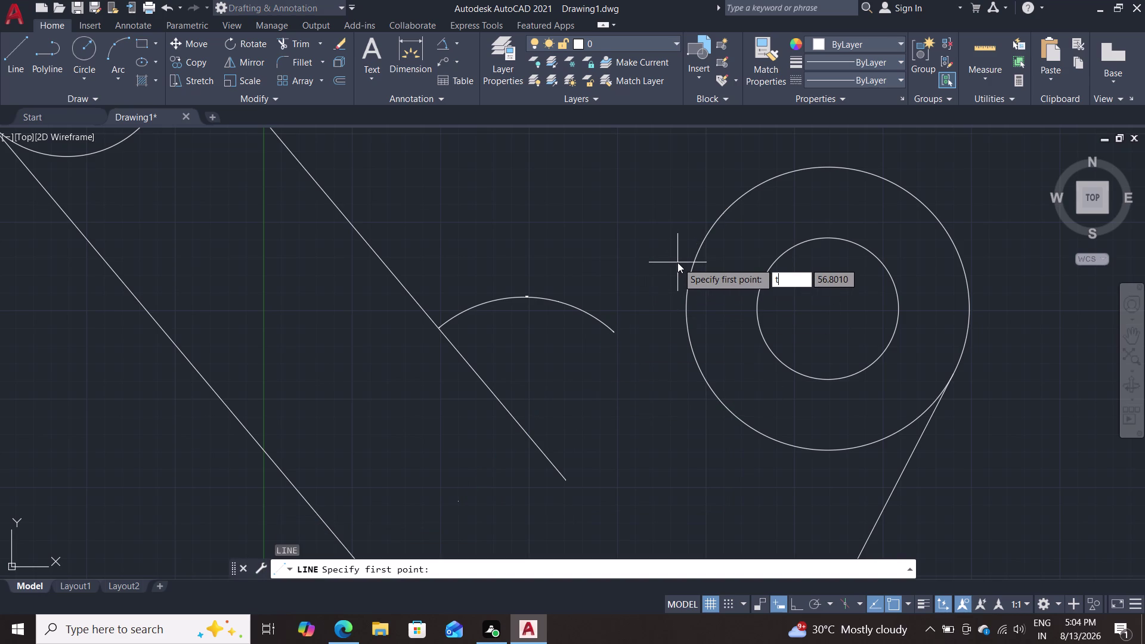
text(an)
key(Return)
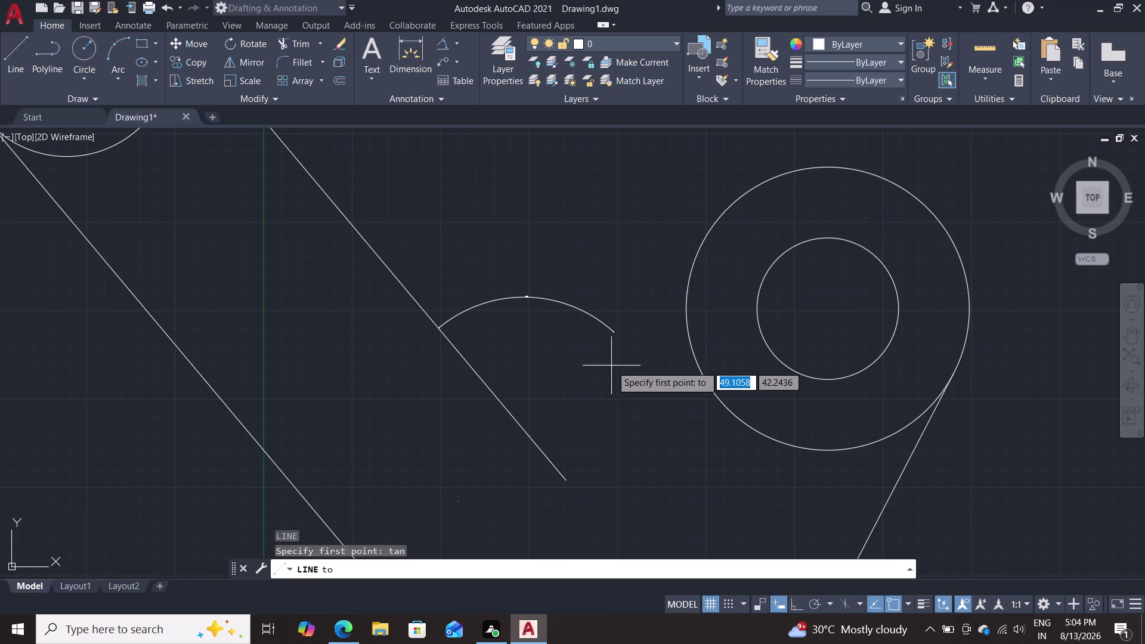
click(746, 190)
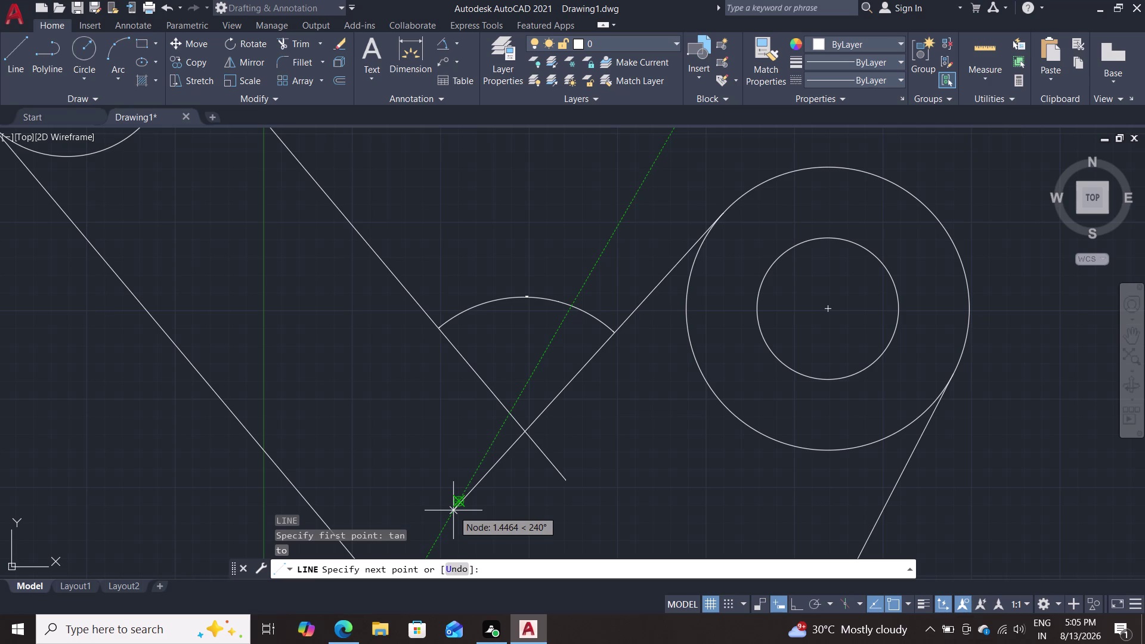
click(453, 510)
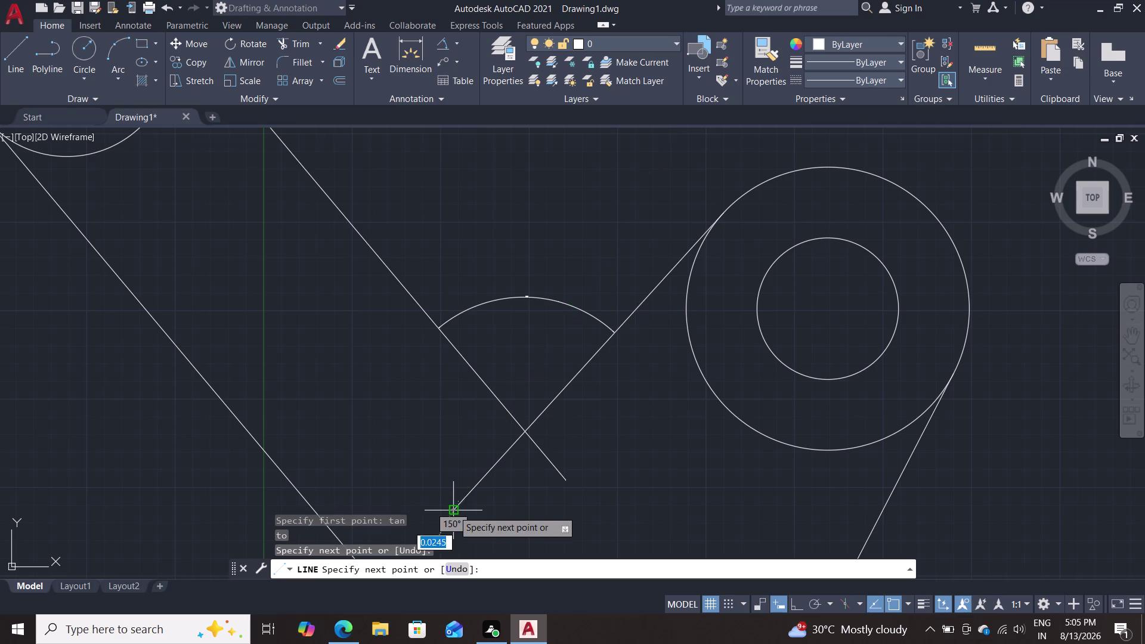
key(Escape)
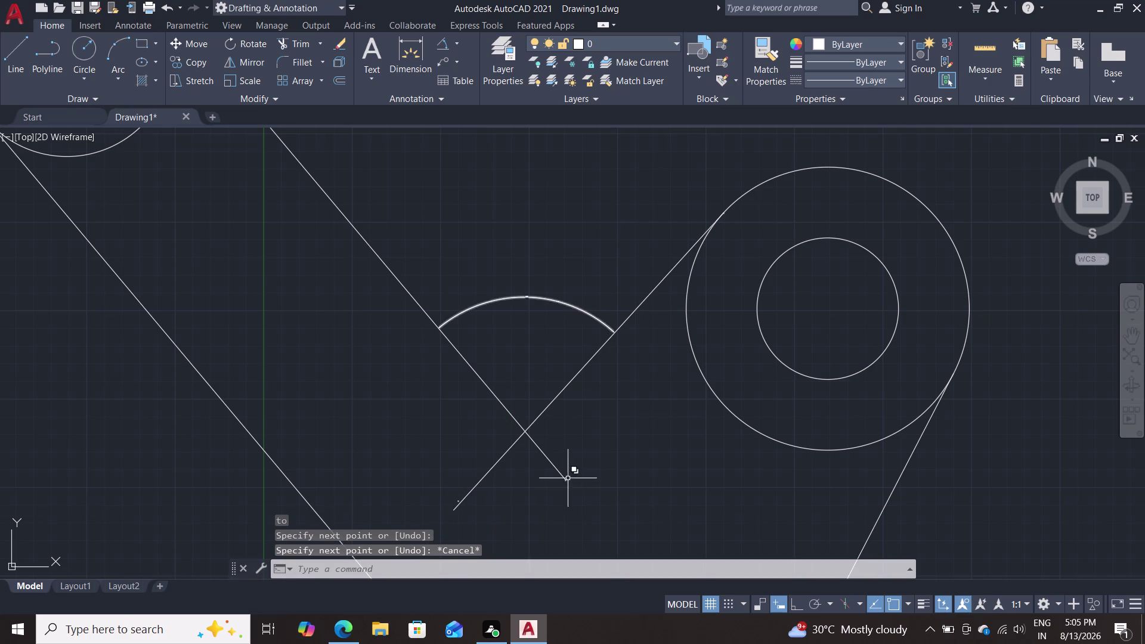
click(585, 310)
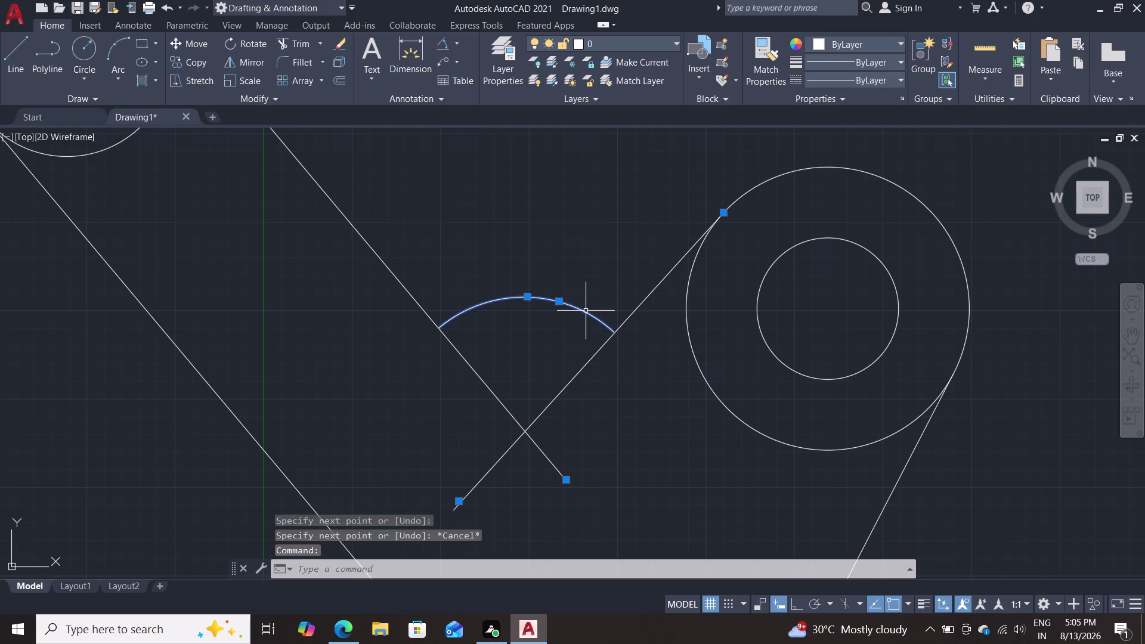
Erase the old 83° dimension arc and dimension the crossing slanted lines at 82°.
key(Delete)
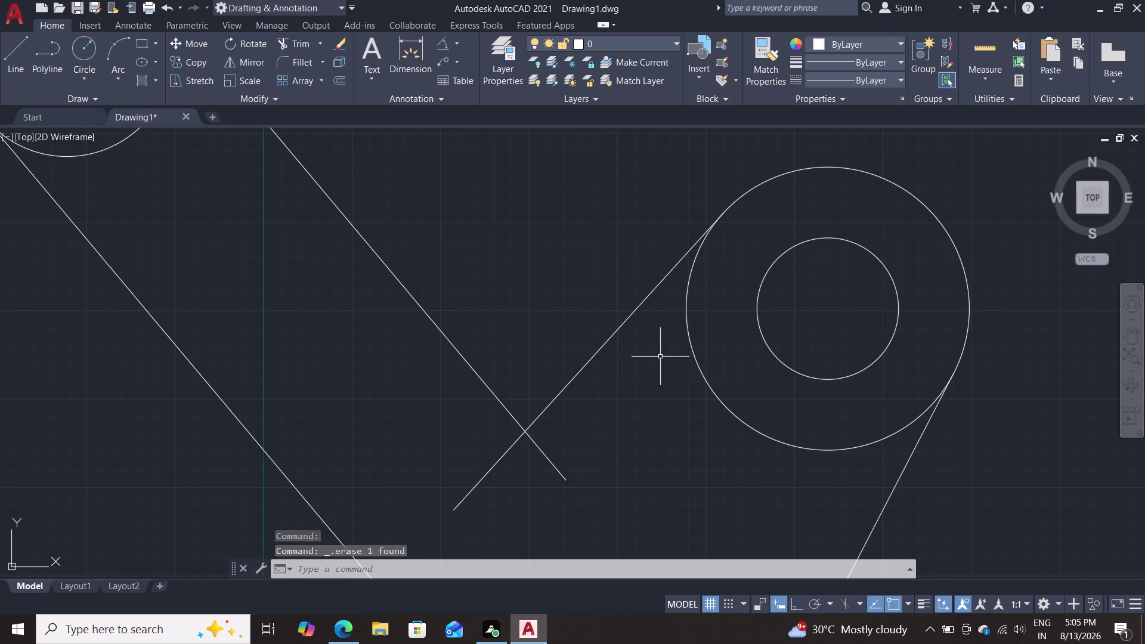
scroll(up, 3)
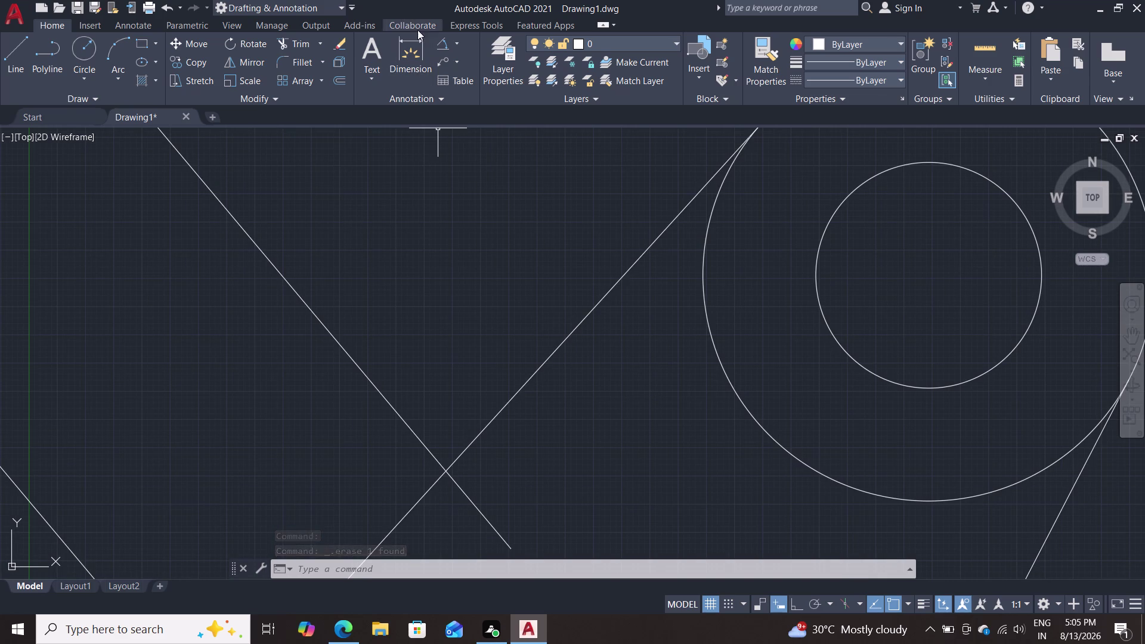
double_click(447, 39)
click(371, 380)
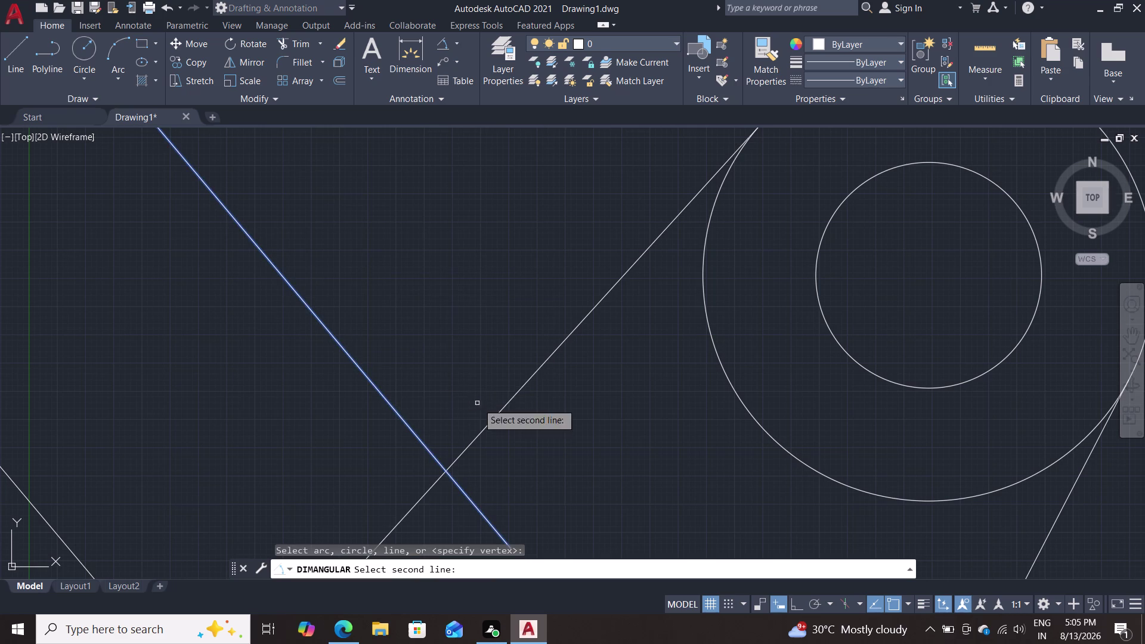
click(514, 399)
click(477, 327)
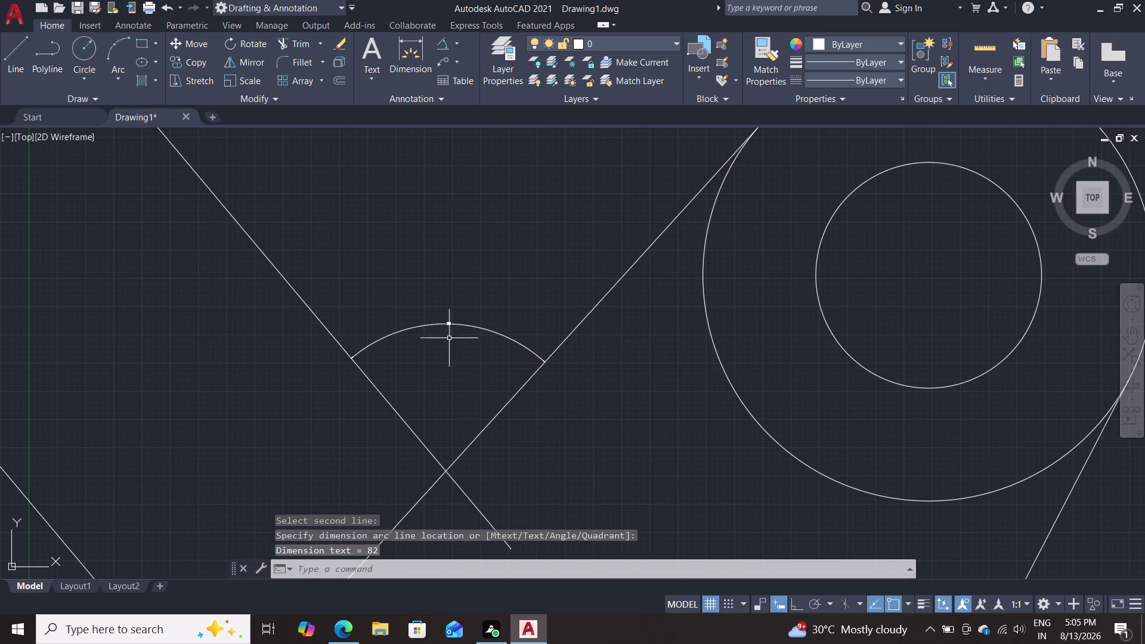
scroll(up, 3)
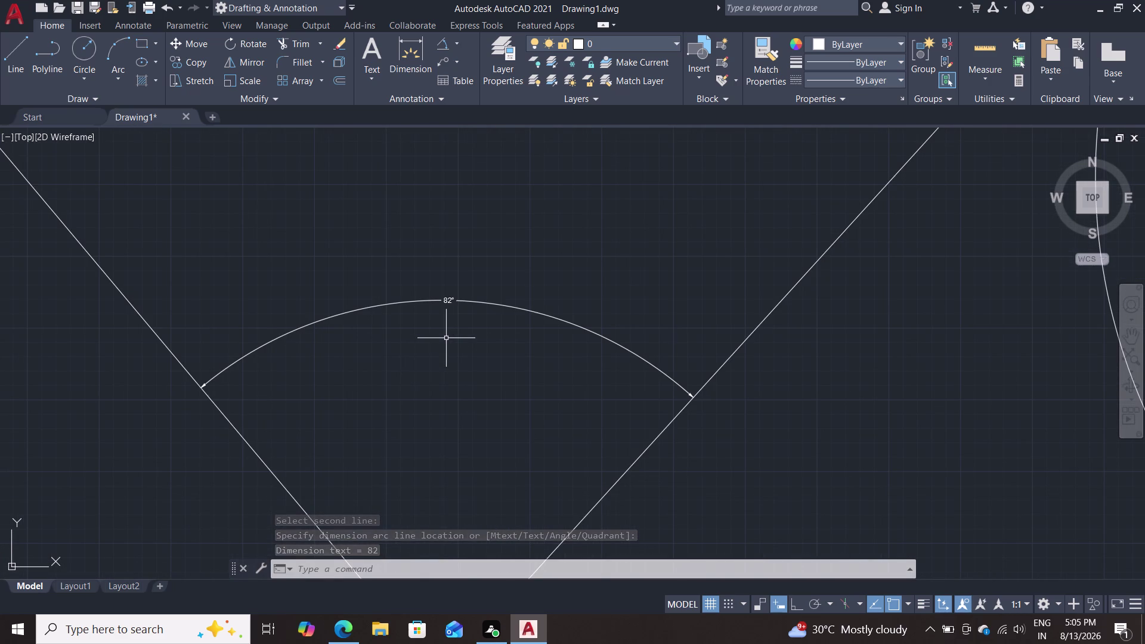
scroll(down, 3)
scroll(down, 3)
scroll(down, 3)
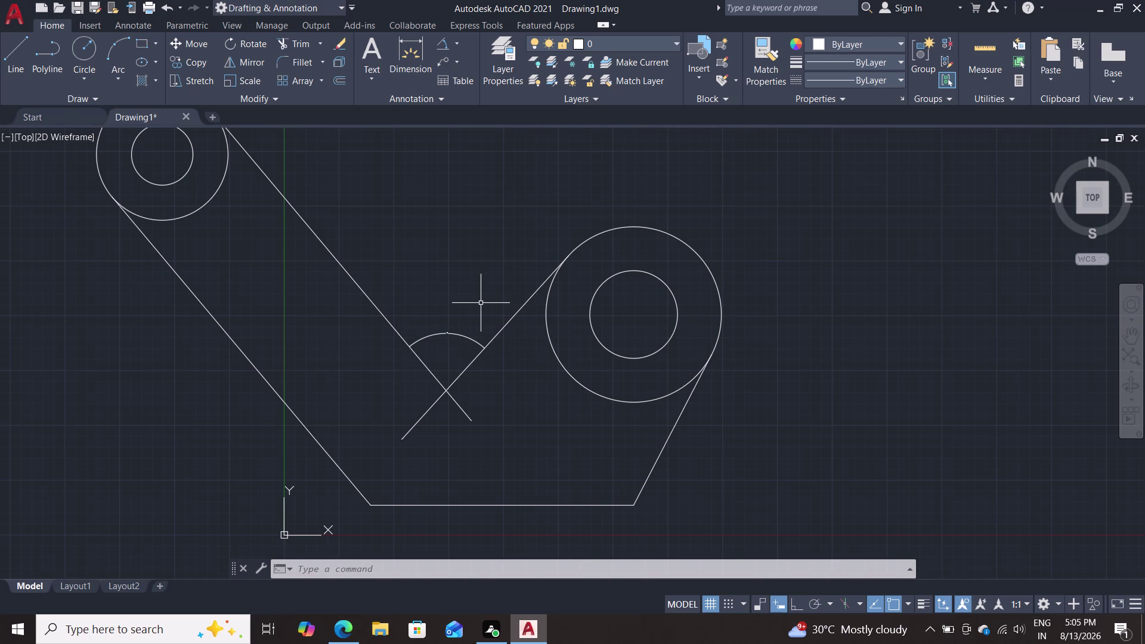
Try stretching the upper-left slanted line's end grip, then cancel and erase that line.
click(468, 419)
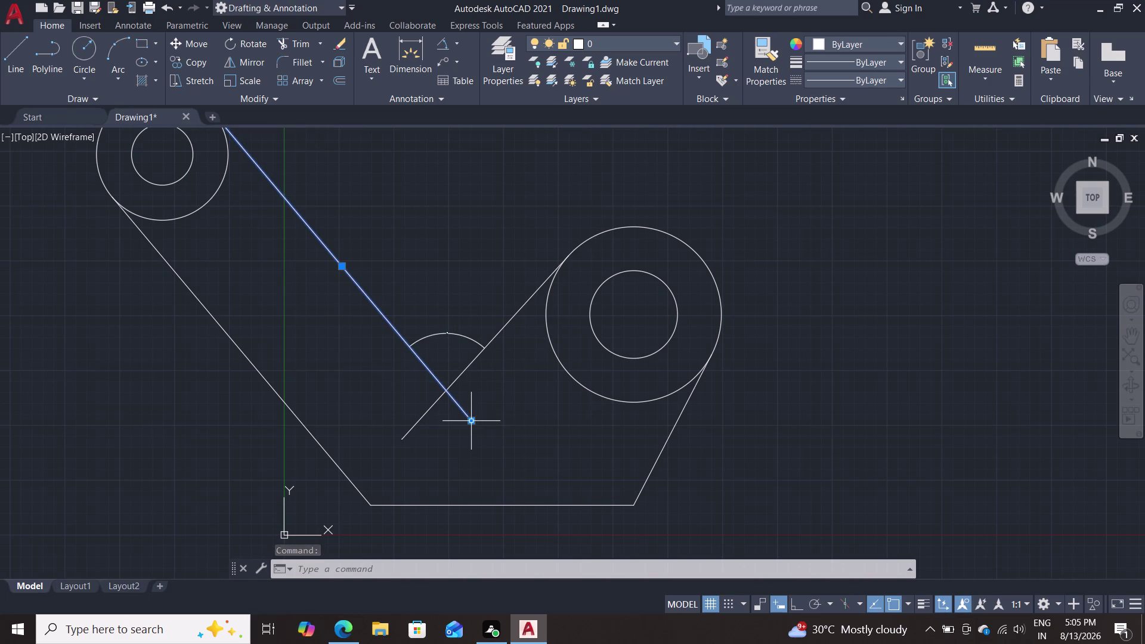
double_click(471, 424)
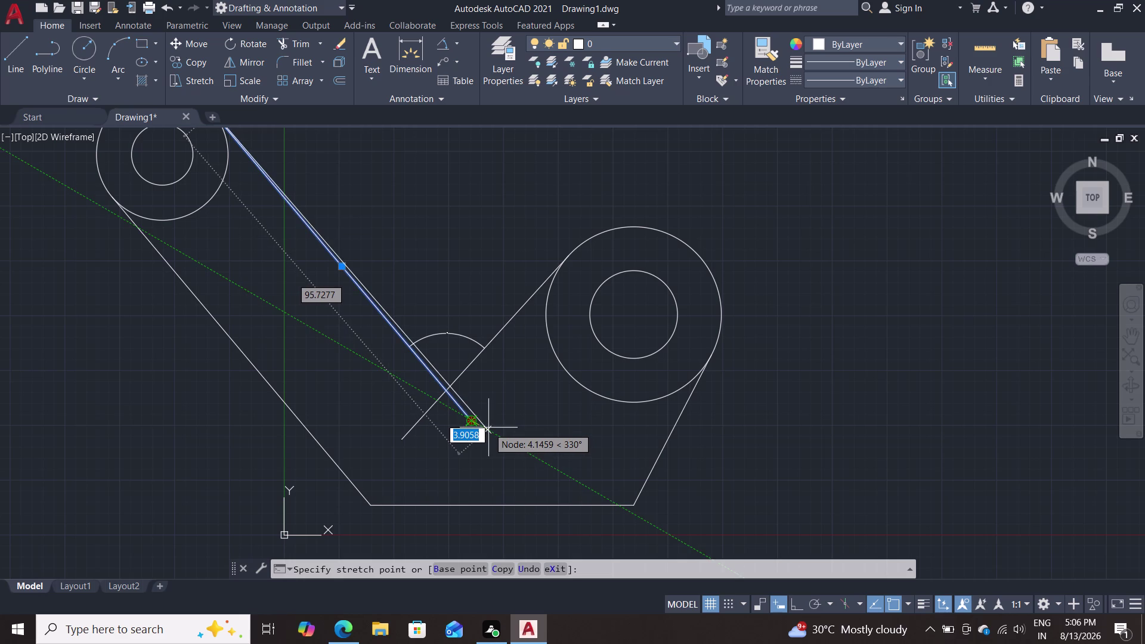
key(Tab)
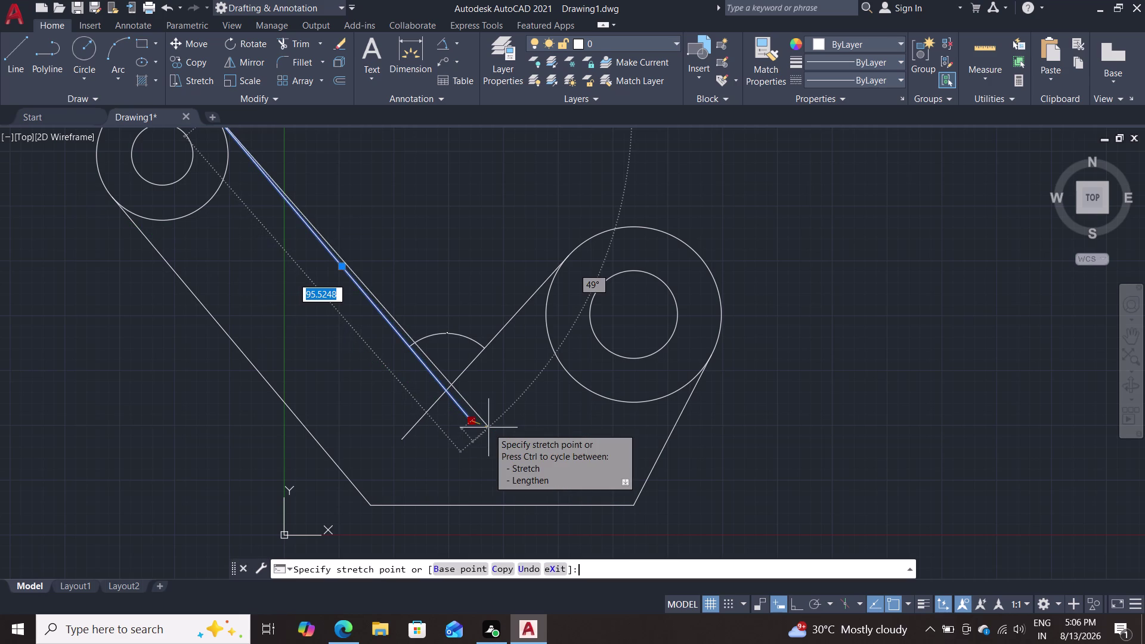
key(Escape)
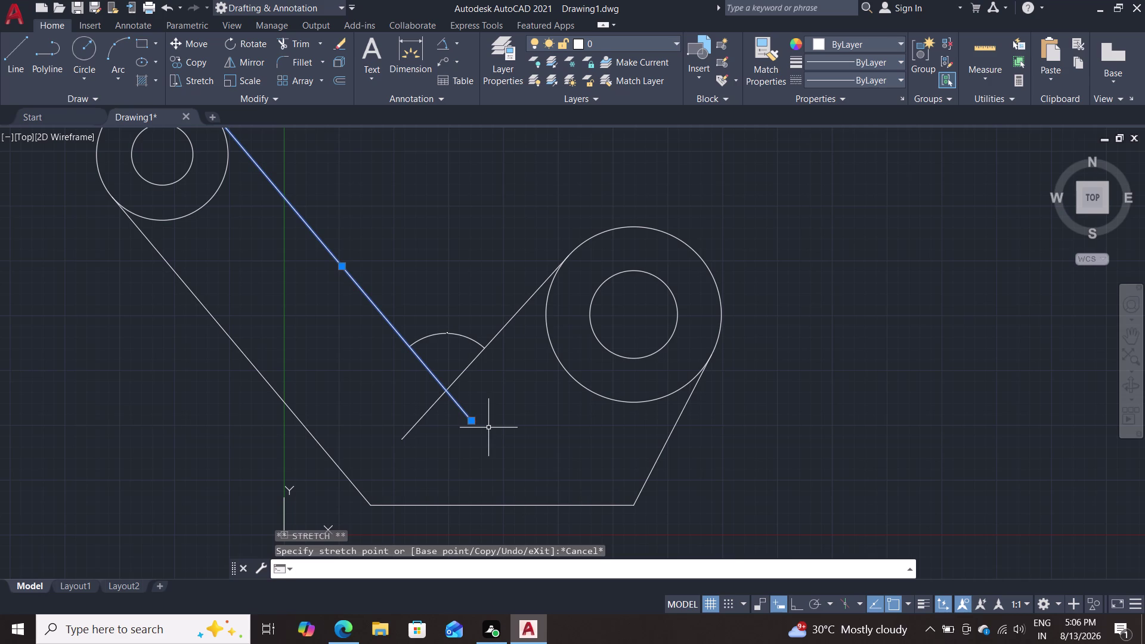
key(Escape)
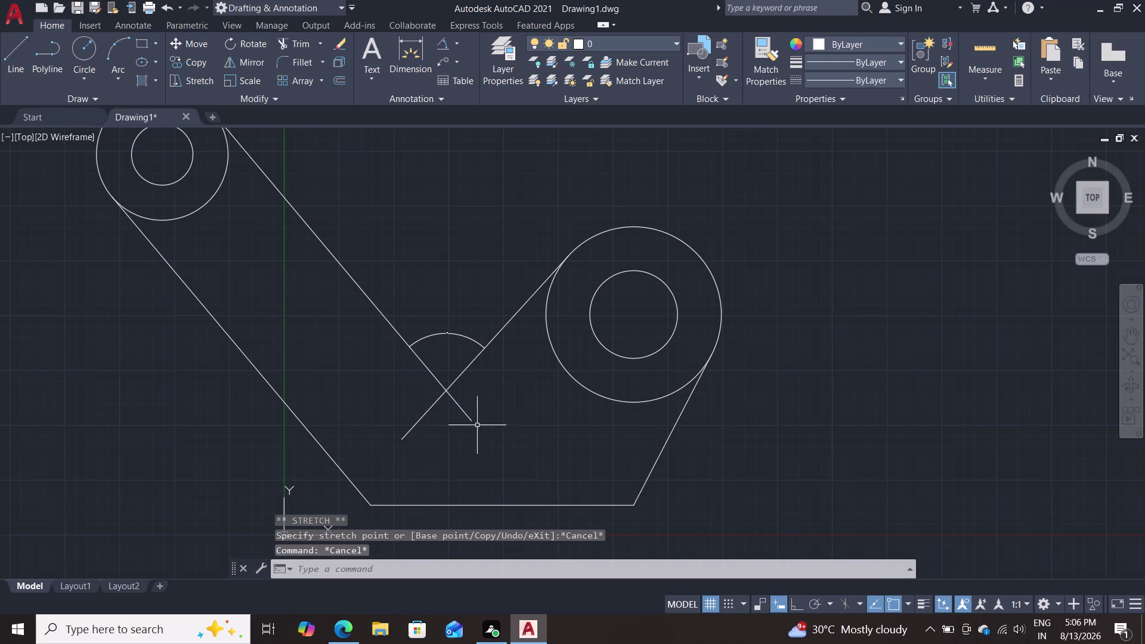
click(464, 409)
key(Delete)
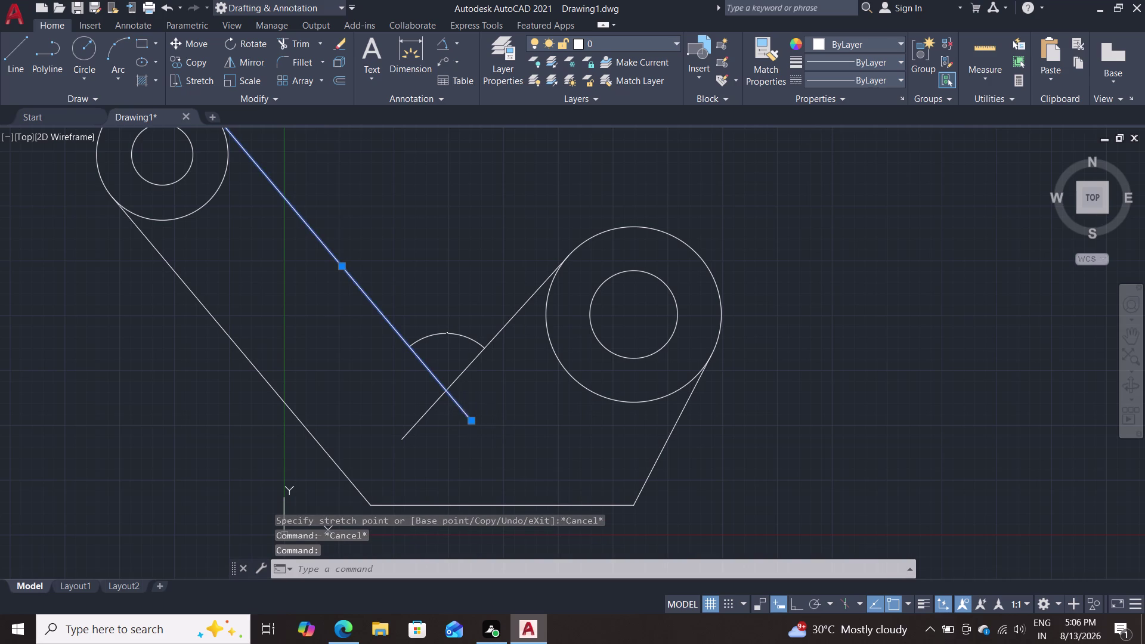
Draw a line tangent to the upper-left circle at a 30° angle.
key(l)
key(Return)
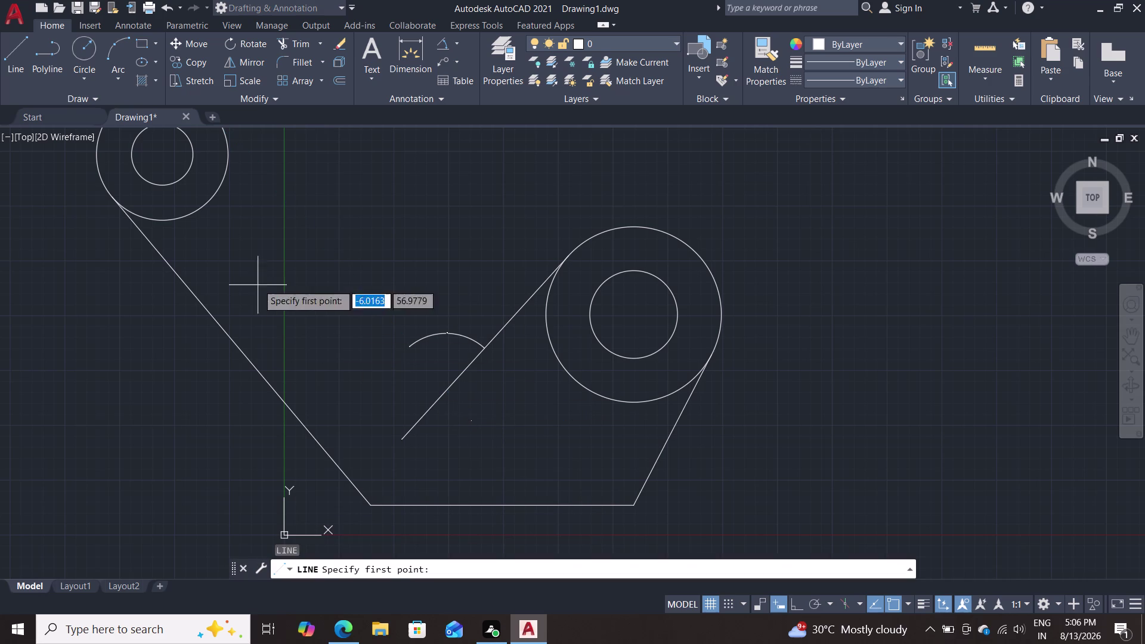
middle_drag(301, 267, 319, 353)
text(t)
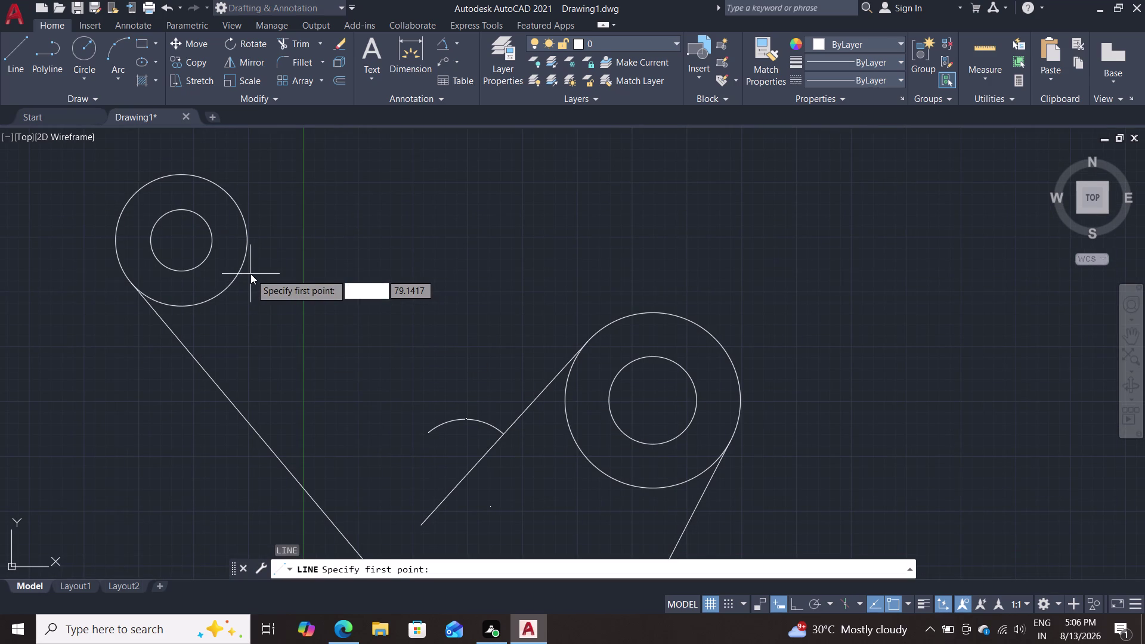
text(an)
key(Return)
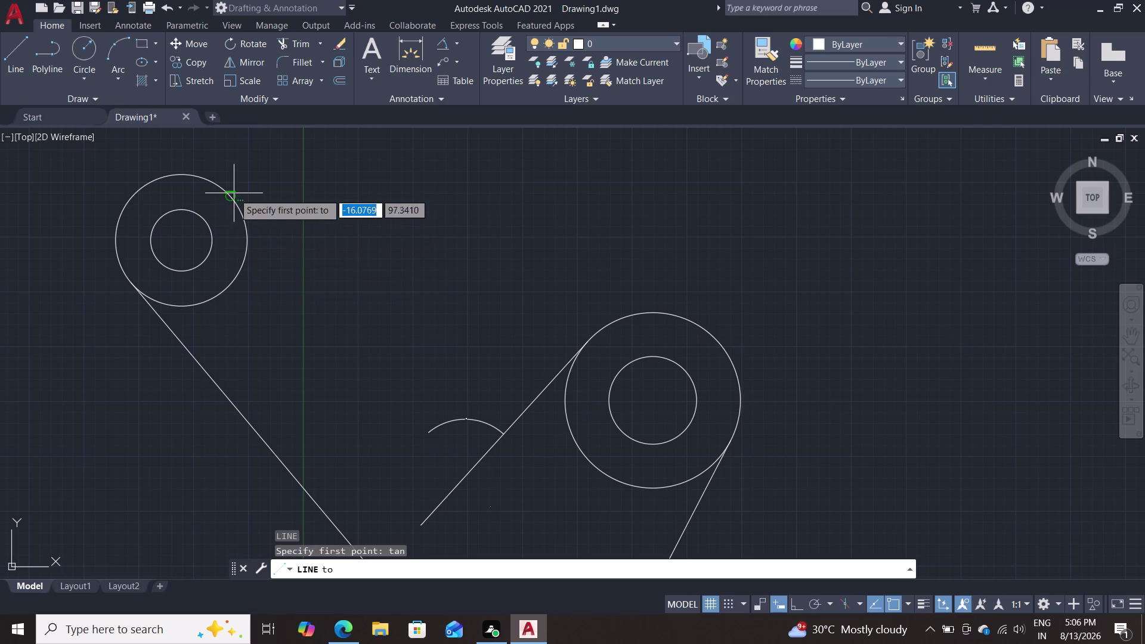
click(234, 193)
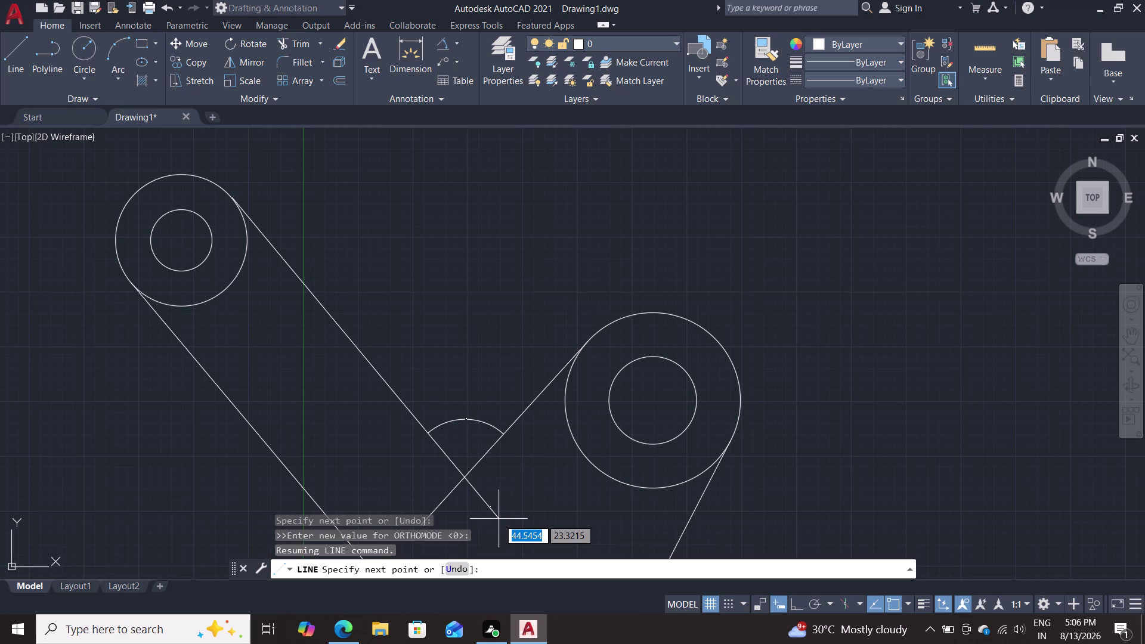
key(Tab)
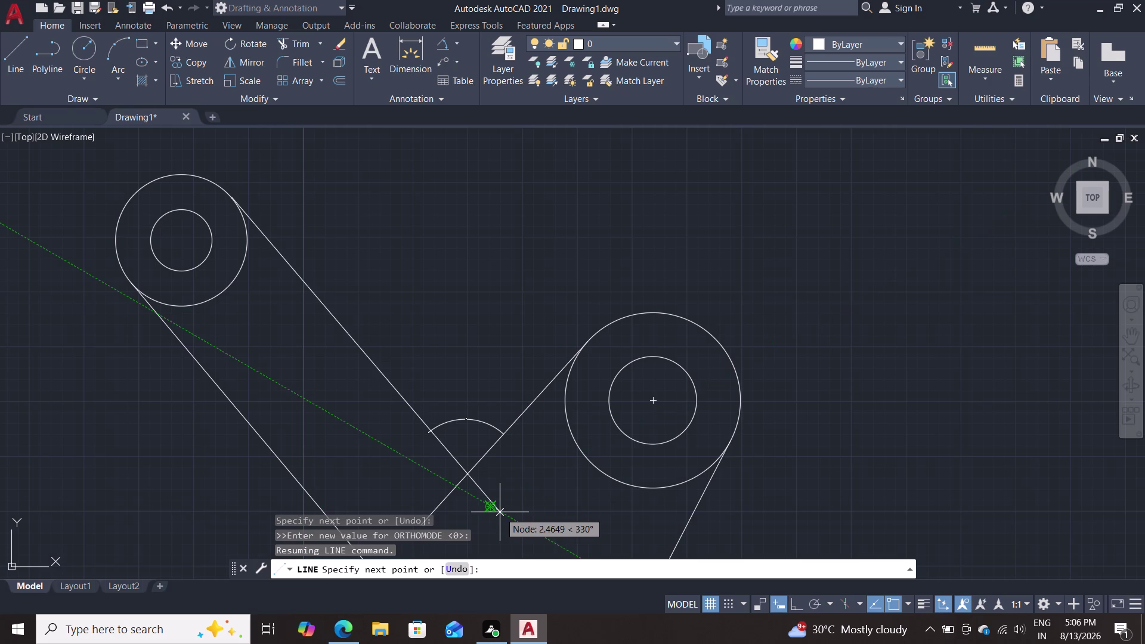
key(Tab)
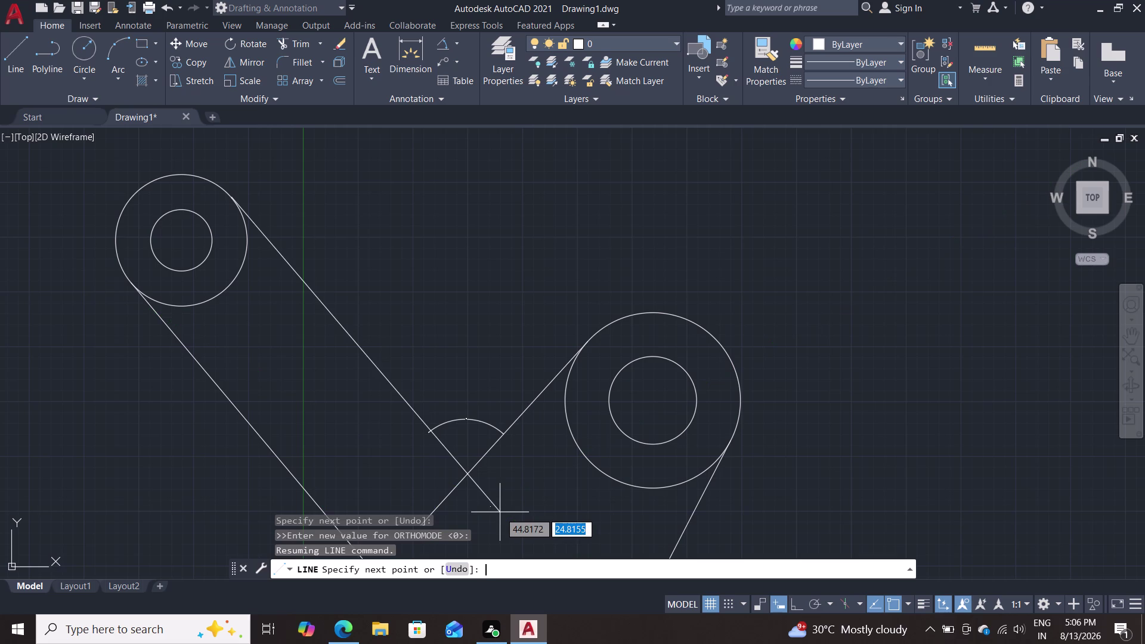
text(30)
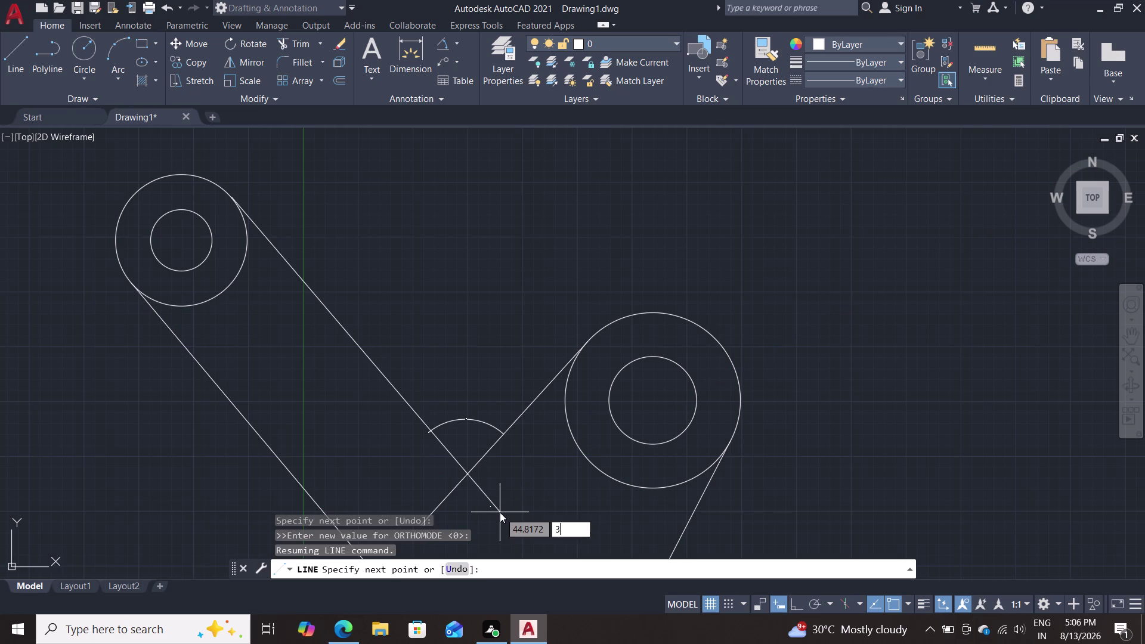
key(Return)
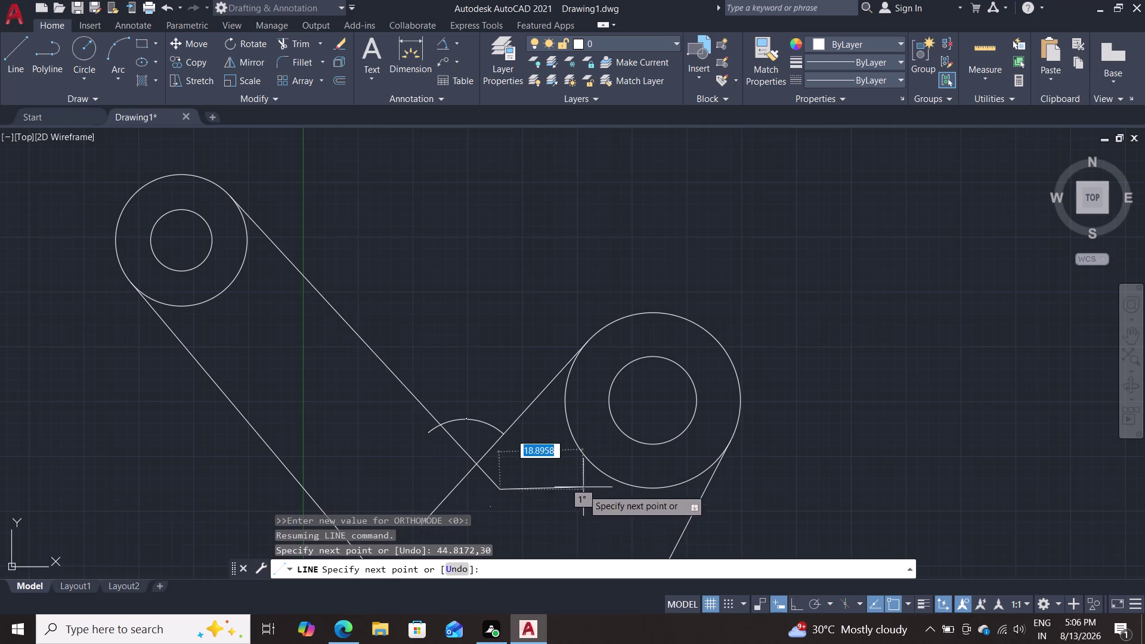
key(Escape)
Erase the small arc at the slanted lines' crossing.
scroll(up, 3)
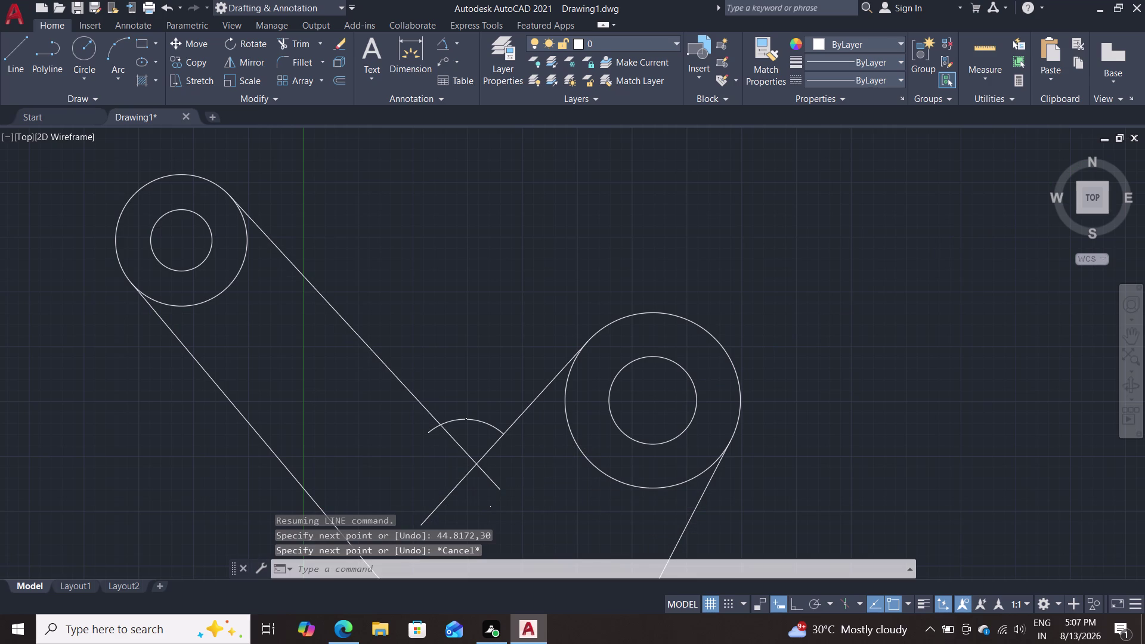
scroll(down, 3)
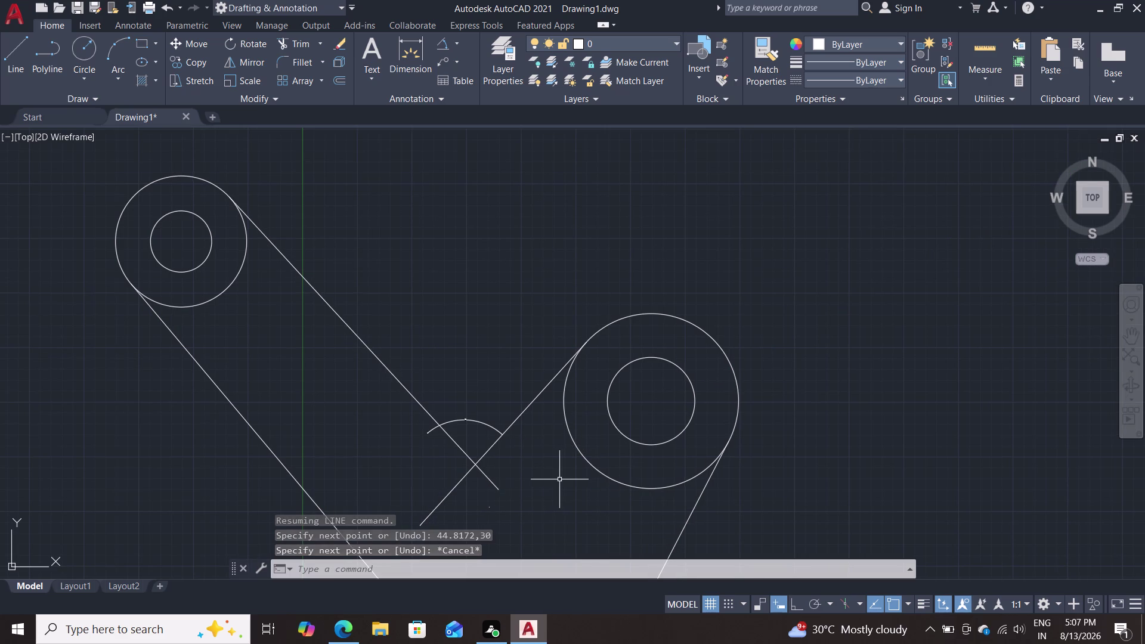
click(480, 420)
key(Delete)
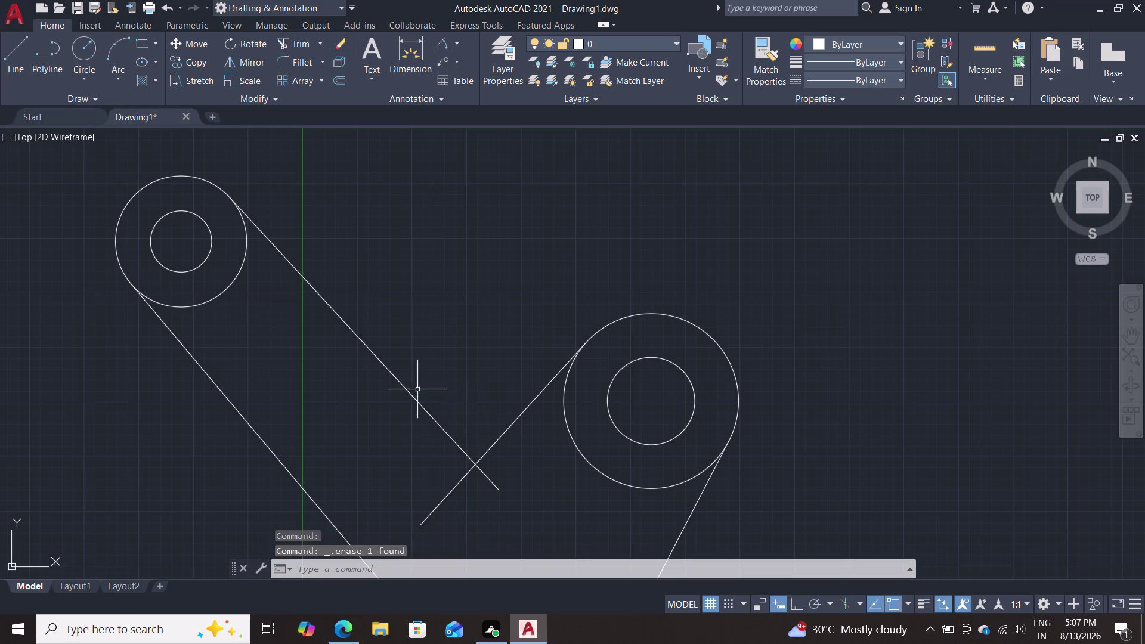
Dimension the angle between the upper and lower slanted lines at 85°, placed above the crossing.
click(447, 43)
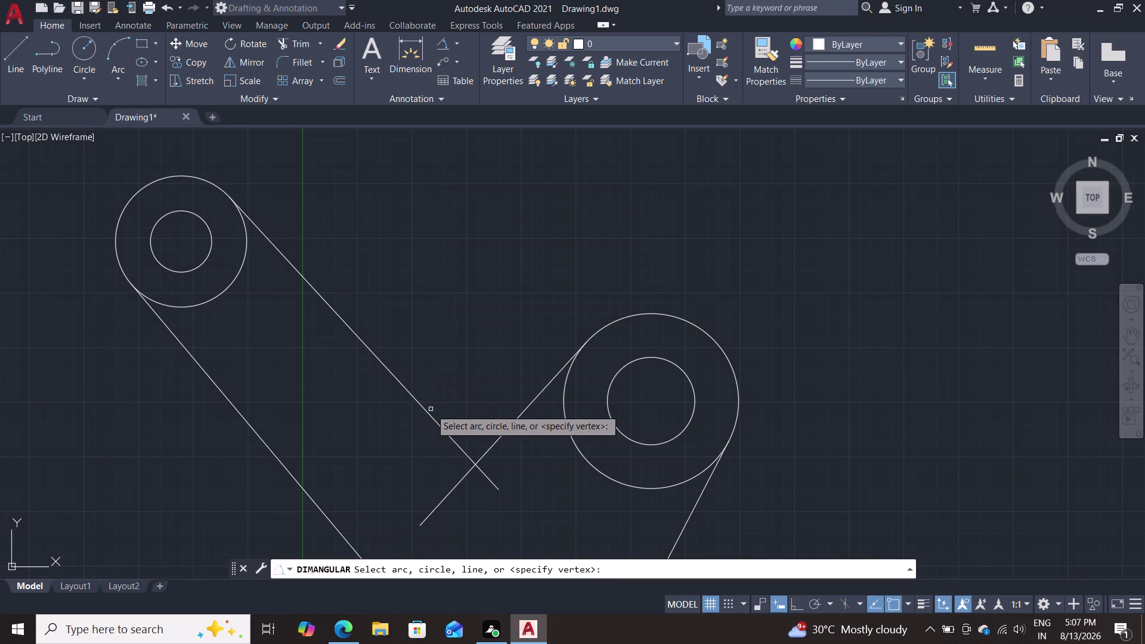
click(427, 407)
double_click(508, 430)
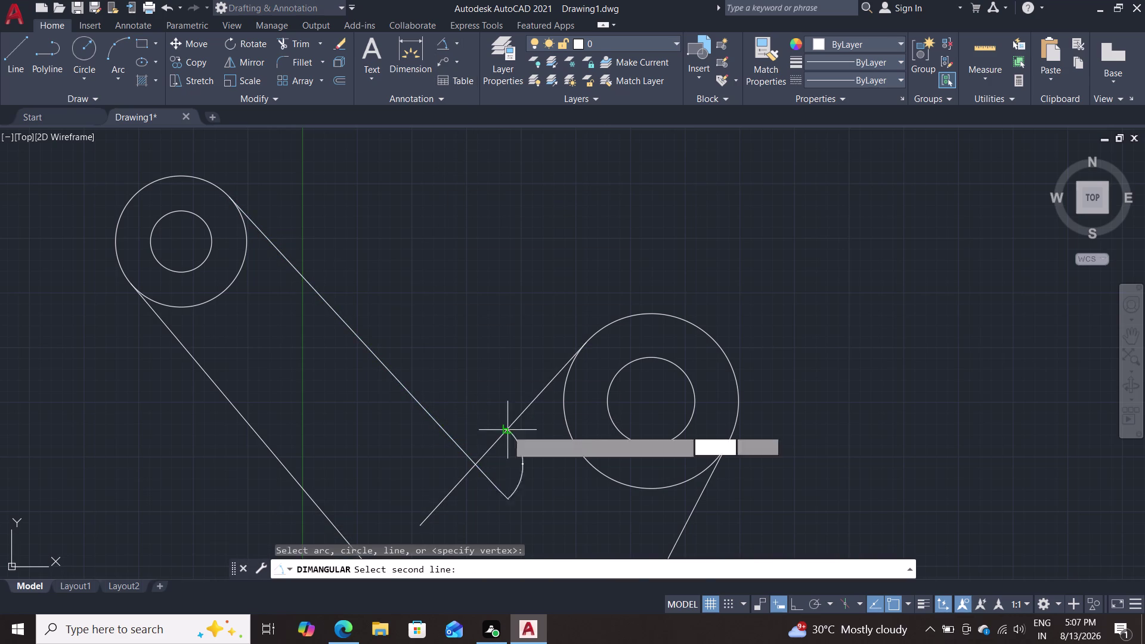
click(481, 392)
scroll(up, 3)
scroll(up, 3)
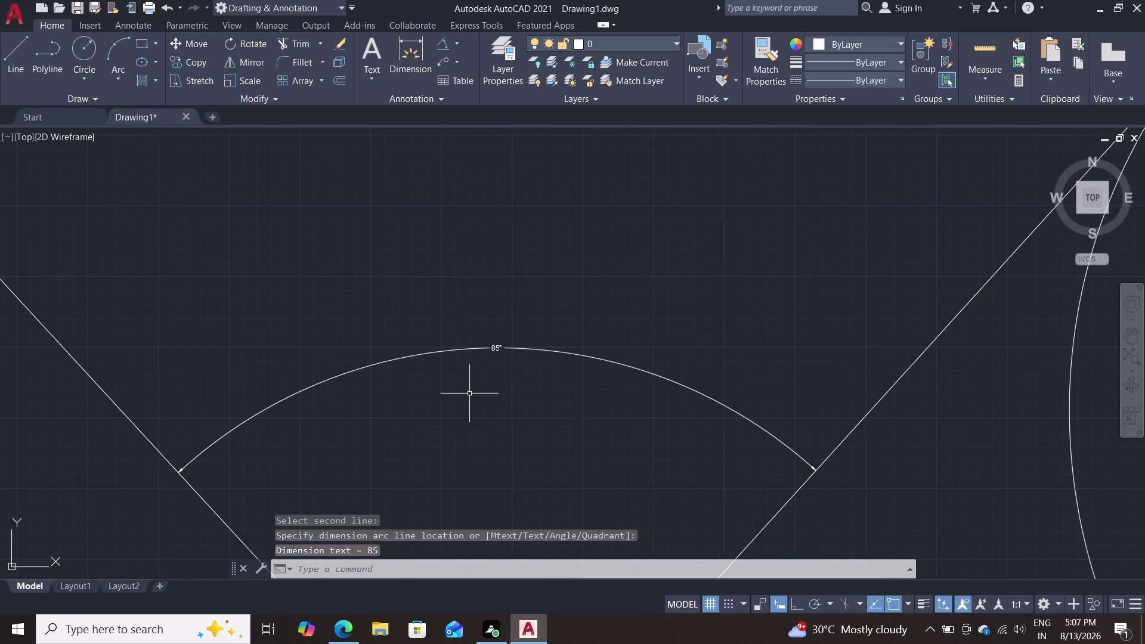
scroll(up, 3)
scroll(down, 3)
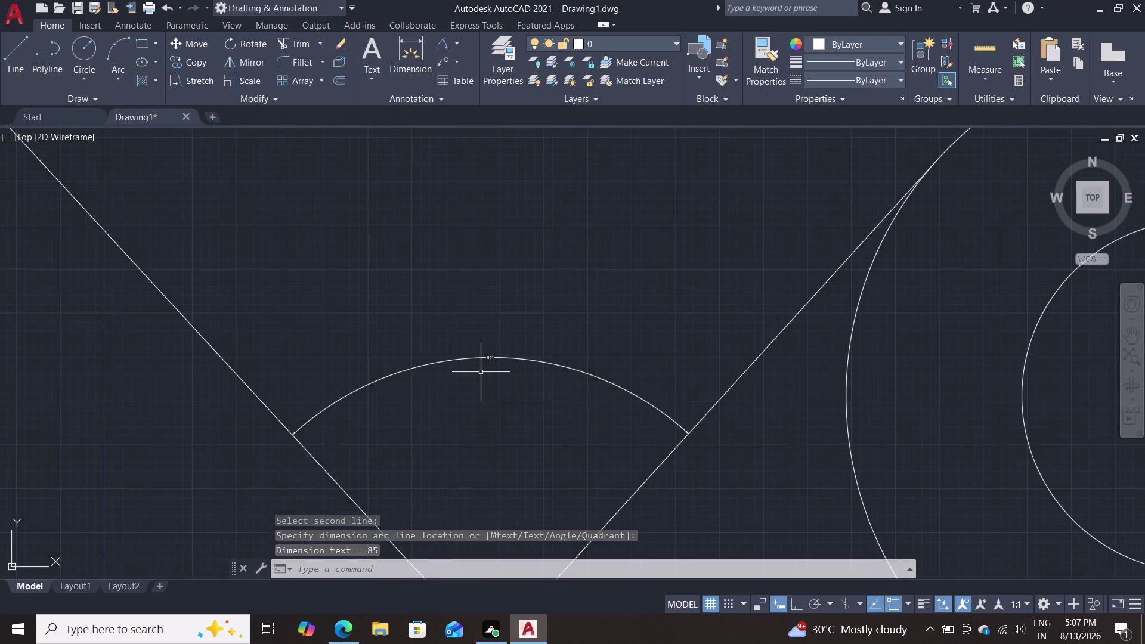
scroll(up, 3)
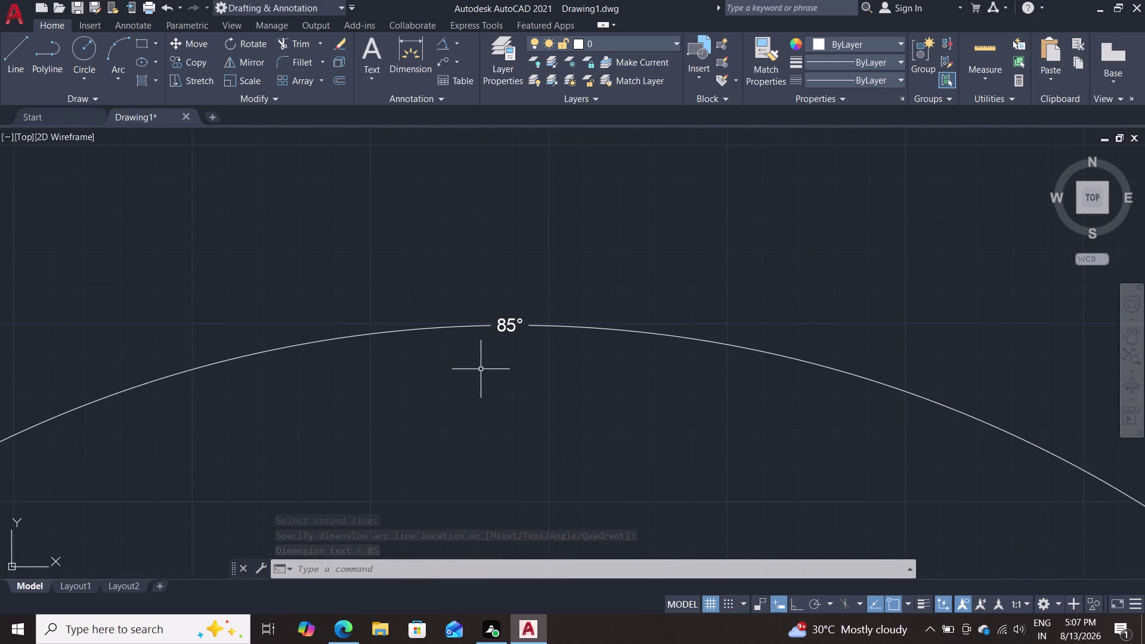
scroll(down, 3)
Erase the upper slanted line and the leftover 85° angular dimension.
click(348, 329)
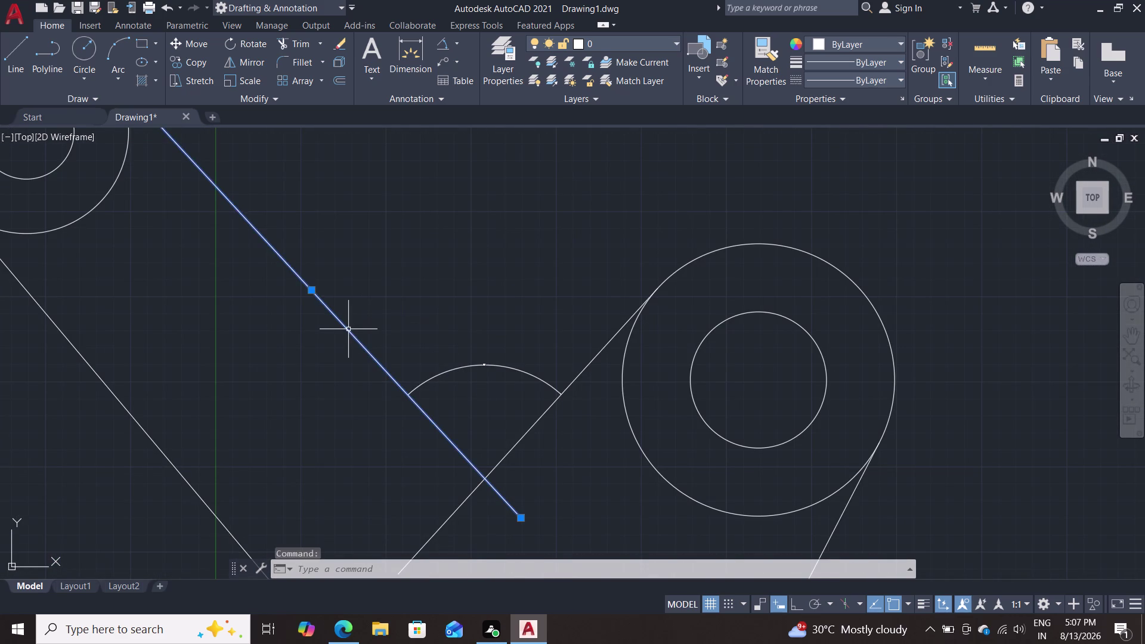
key(Delete)
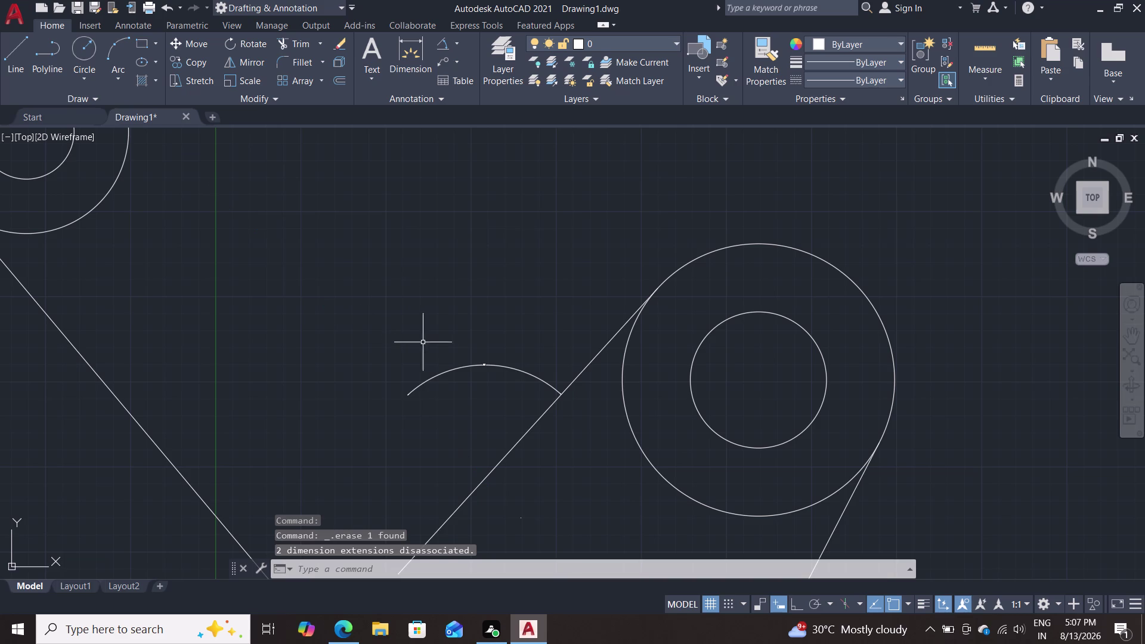
click(447, 371)
key(Delete)
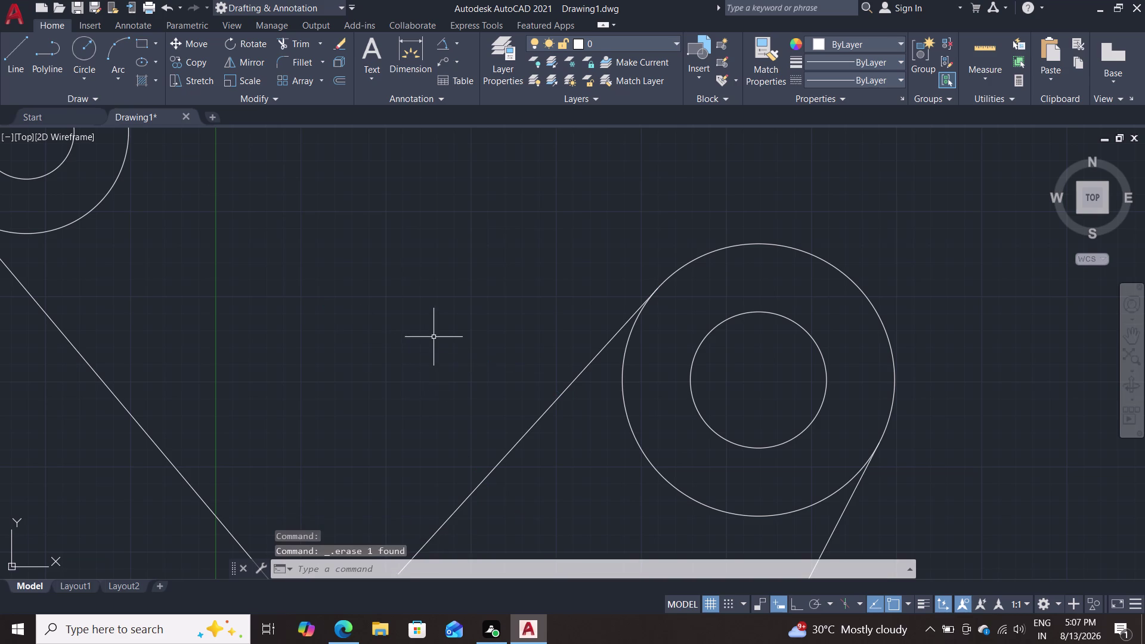
scroll(down, 3)
key(l)
key(Return)
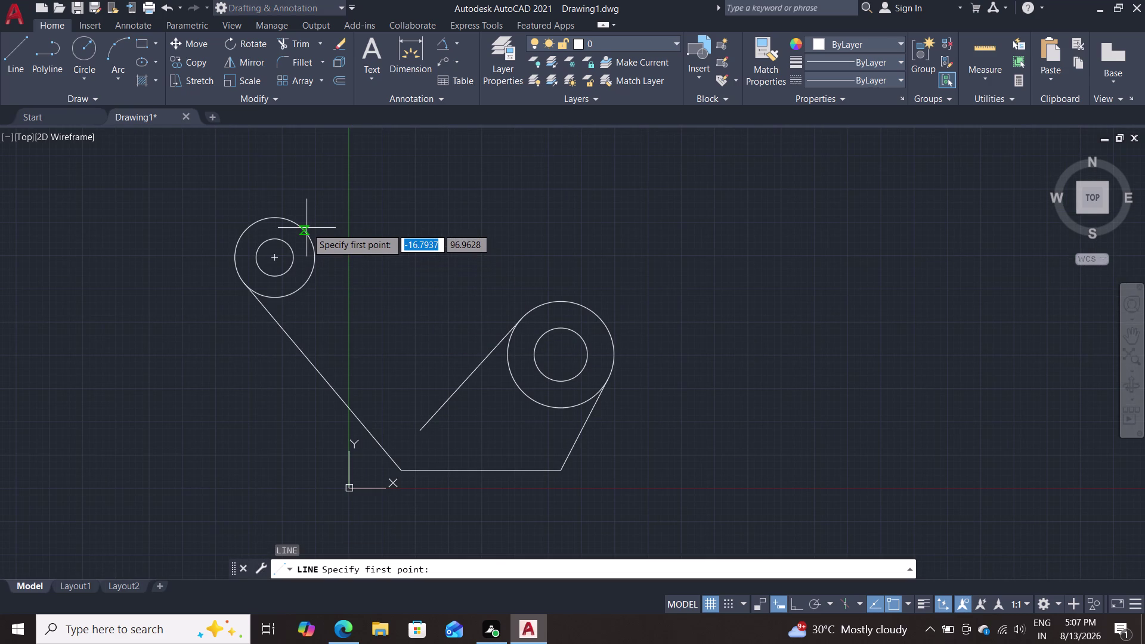
Draw a line tangent to the upper-left circle at a 30° angle.
text(tan)
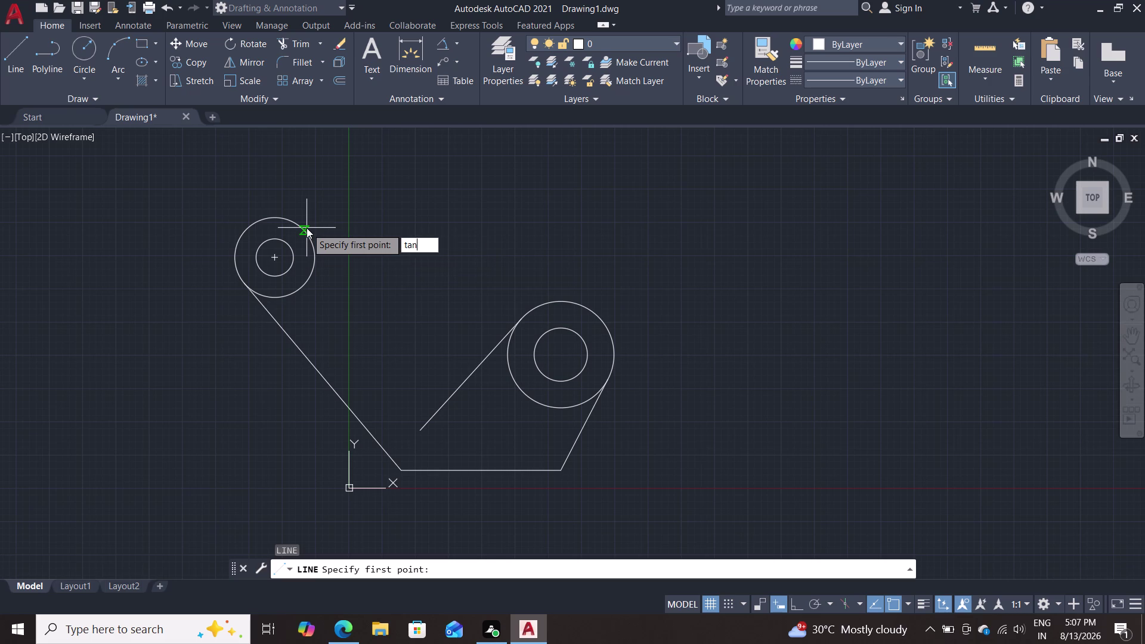
key(Return)
double_click(306, 228)
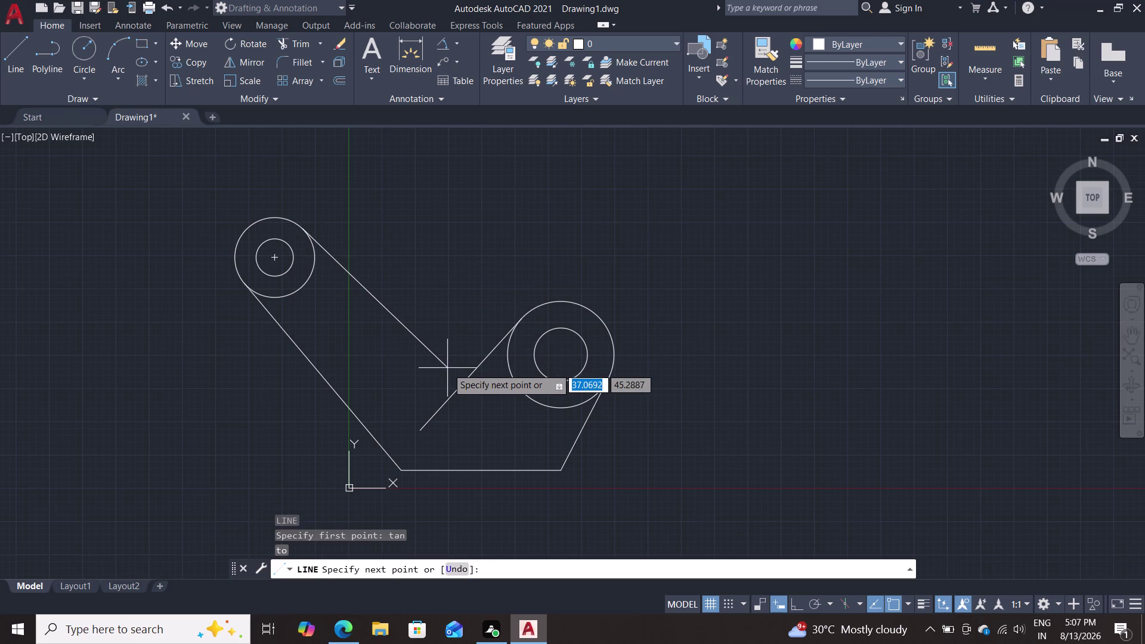
key(Tab)
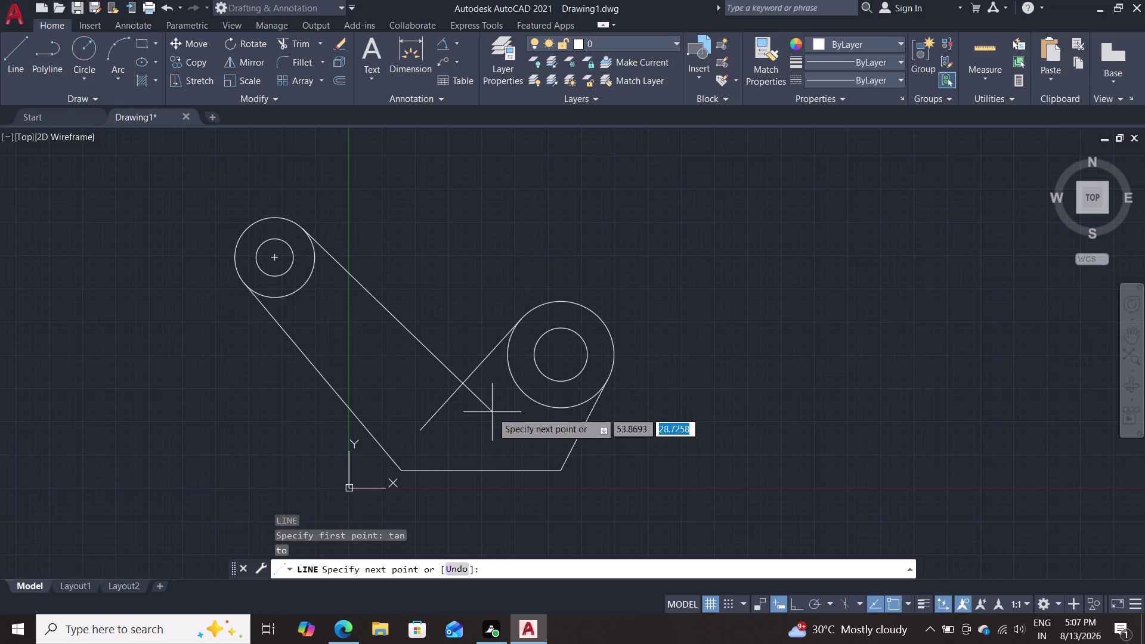
text(30)
key(Return)
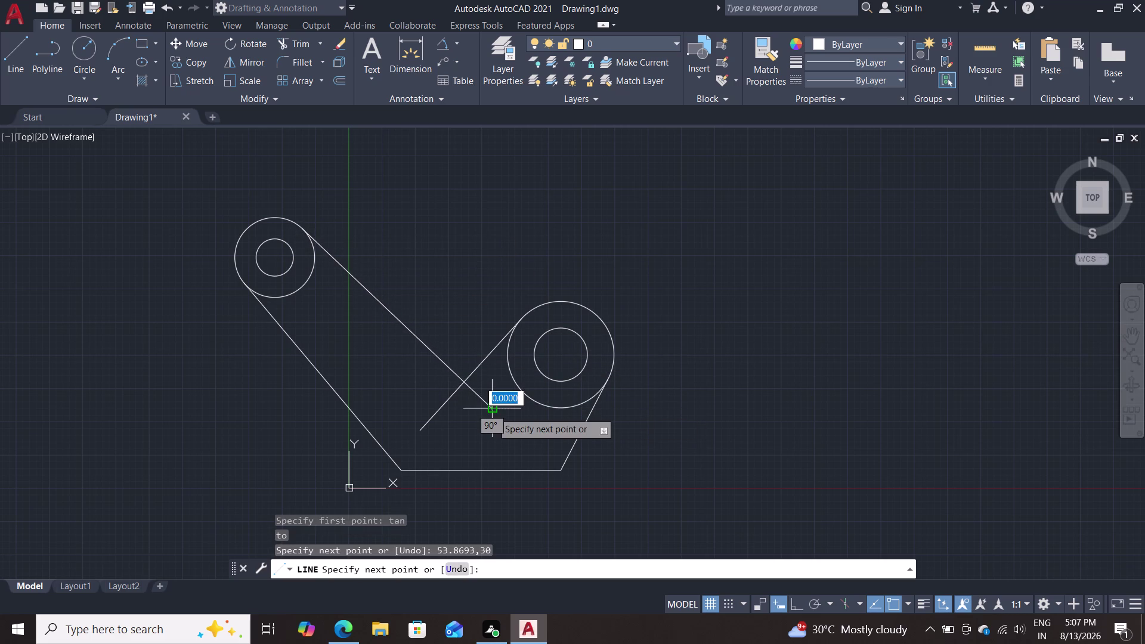
key(Escape)
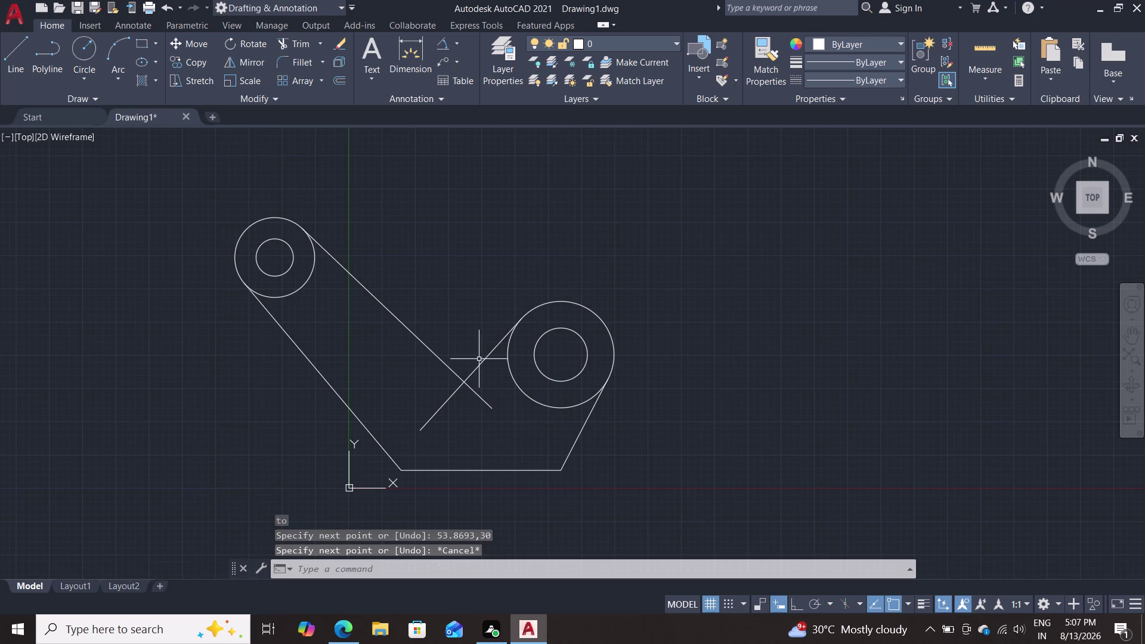
Draw a 30-unit line tangent to the right circle, then erase the overlapping duplicate slanted line.
scroll(up, 3)
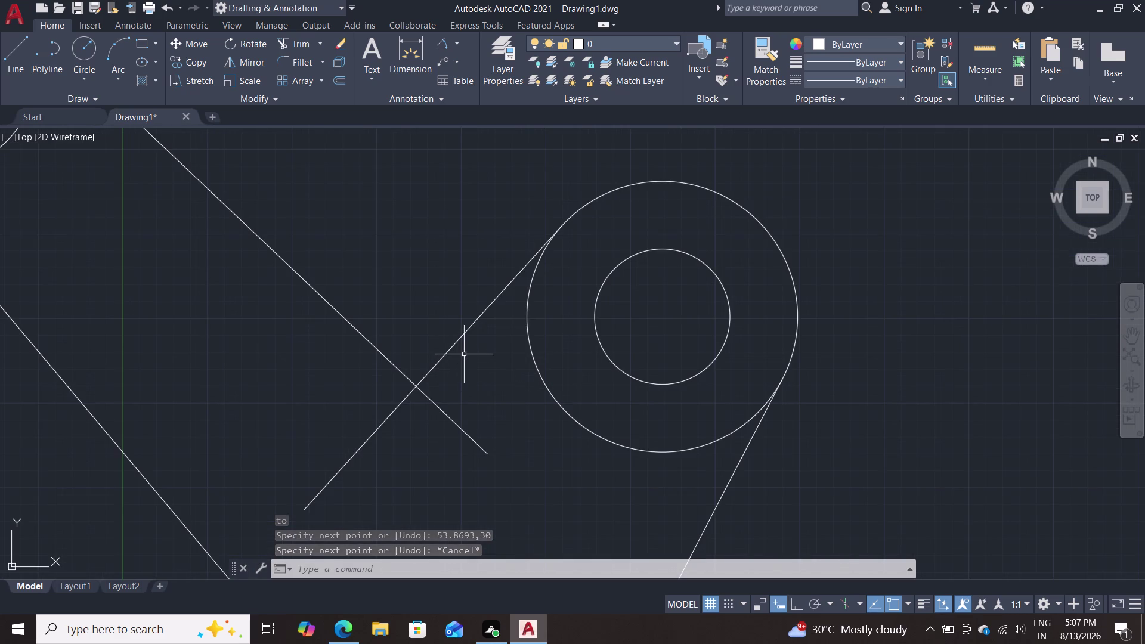
key(l)
key(Return)
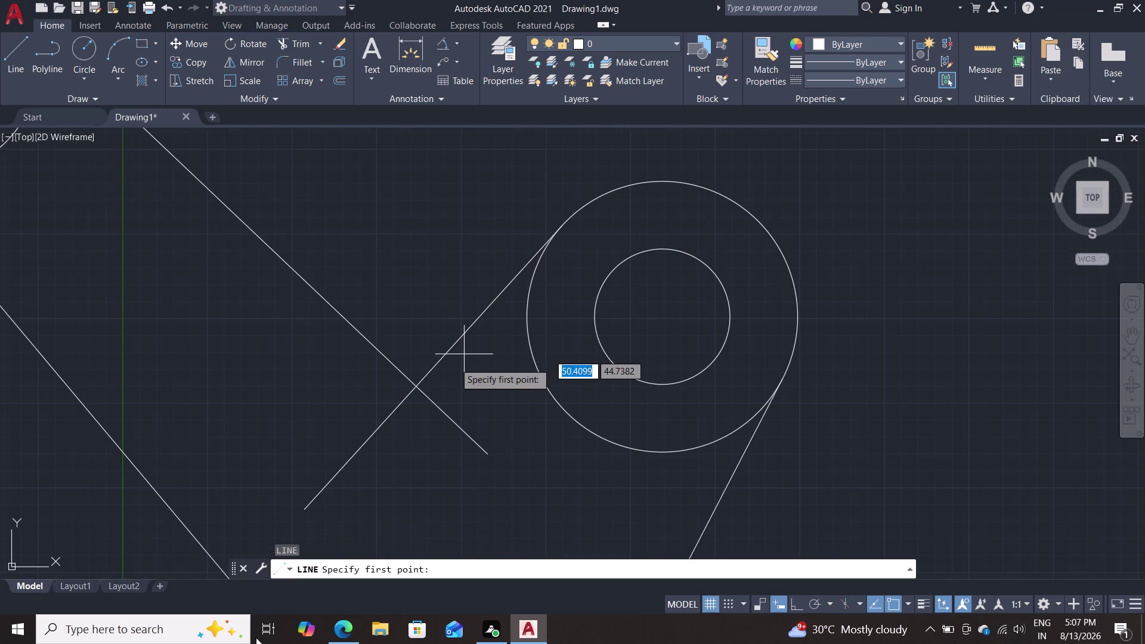
text(t)
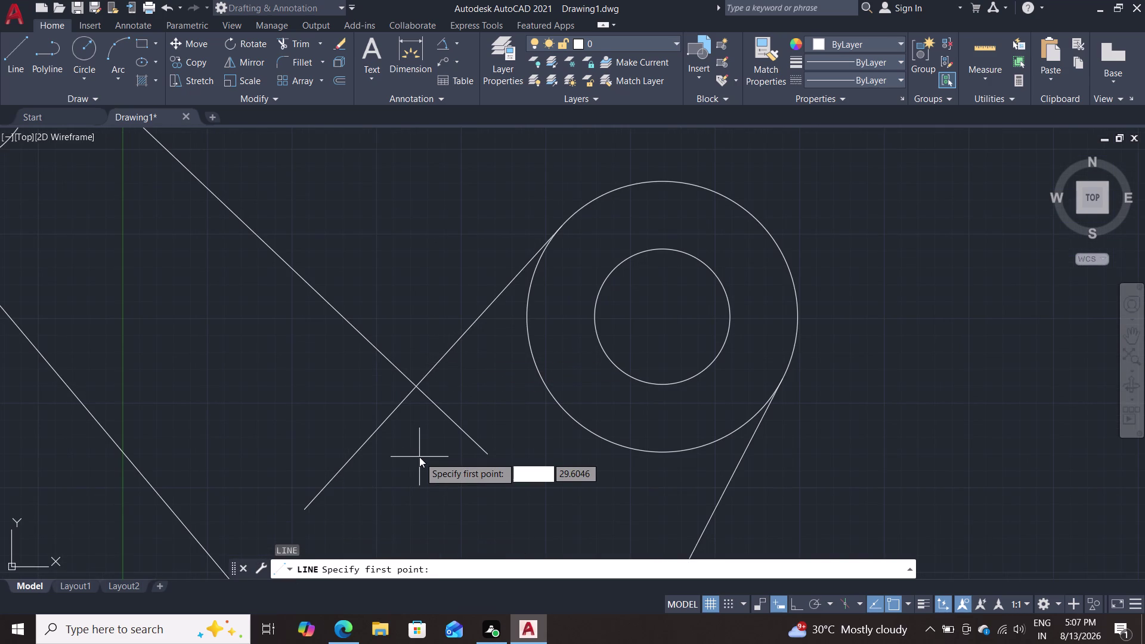
text(an)
key(Return)
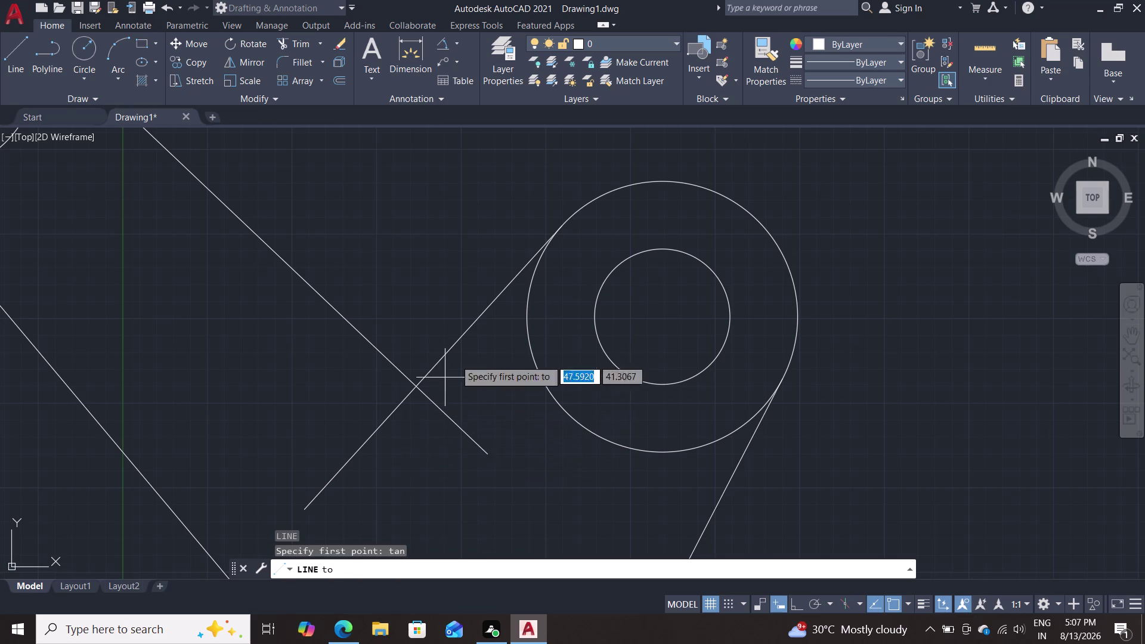
click(572, 209)
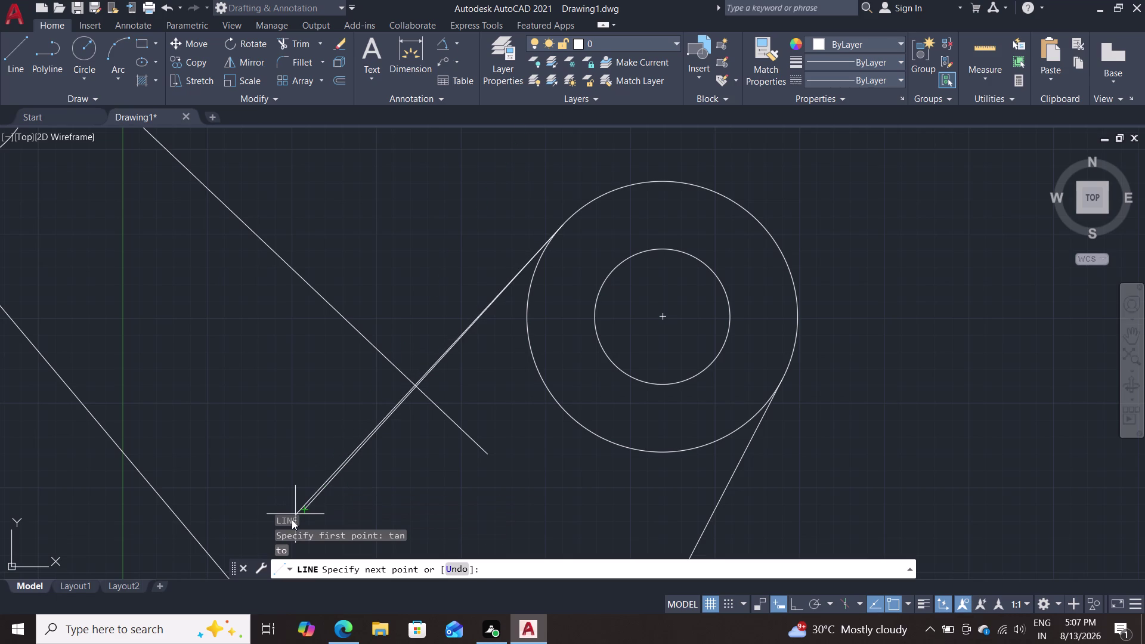
key(Tab)
text(3)
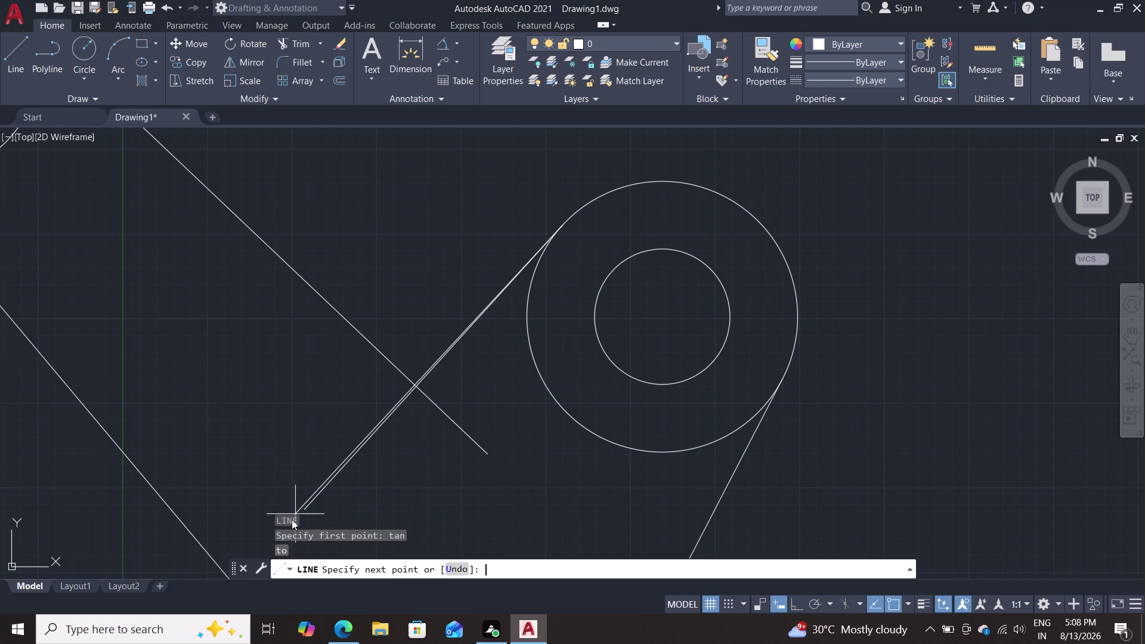
text(0)
key(Return)
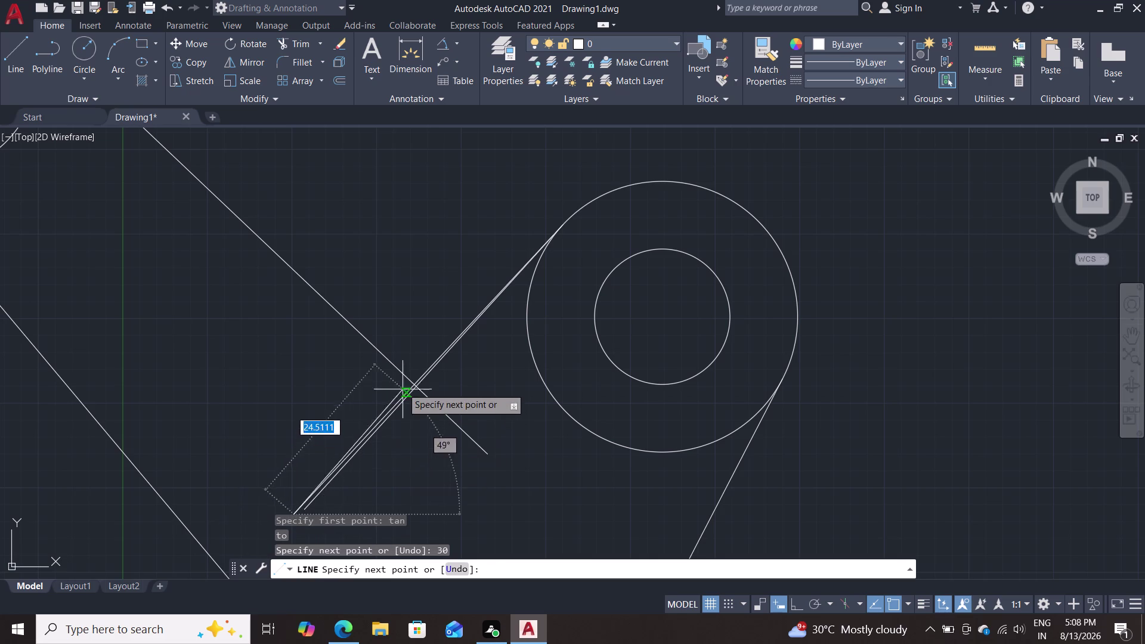
key(Escape)
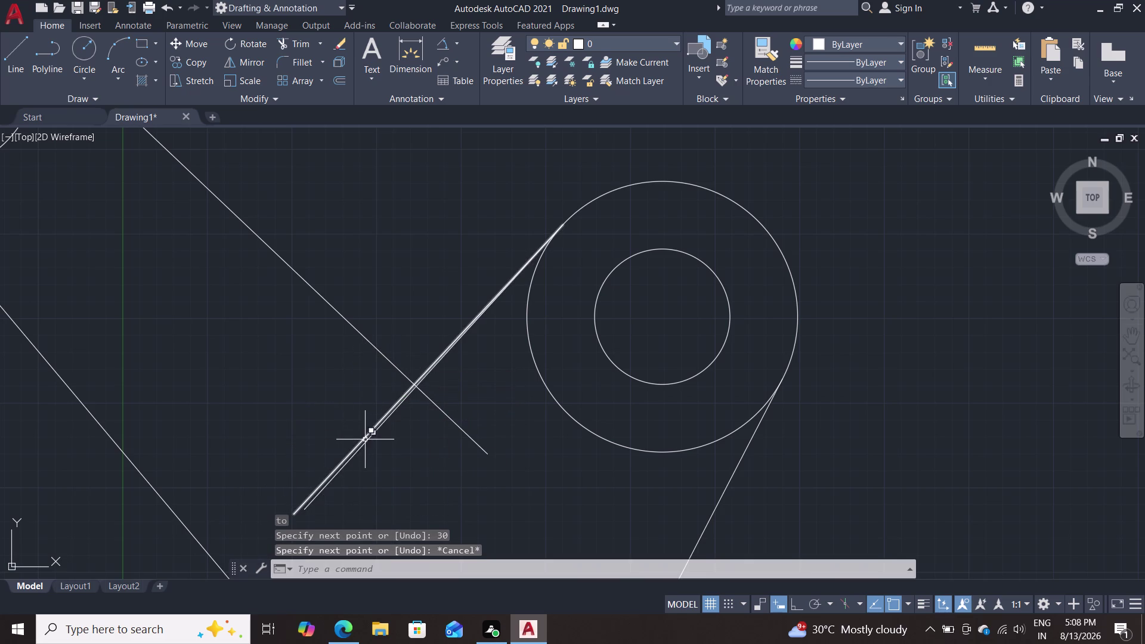
click(366, 442)
key(Delete)
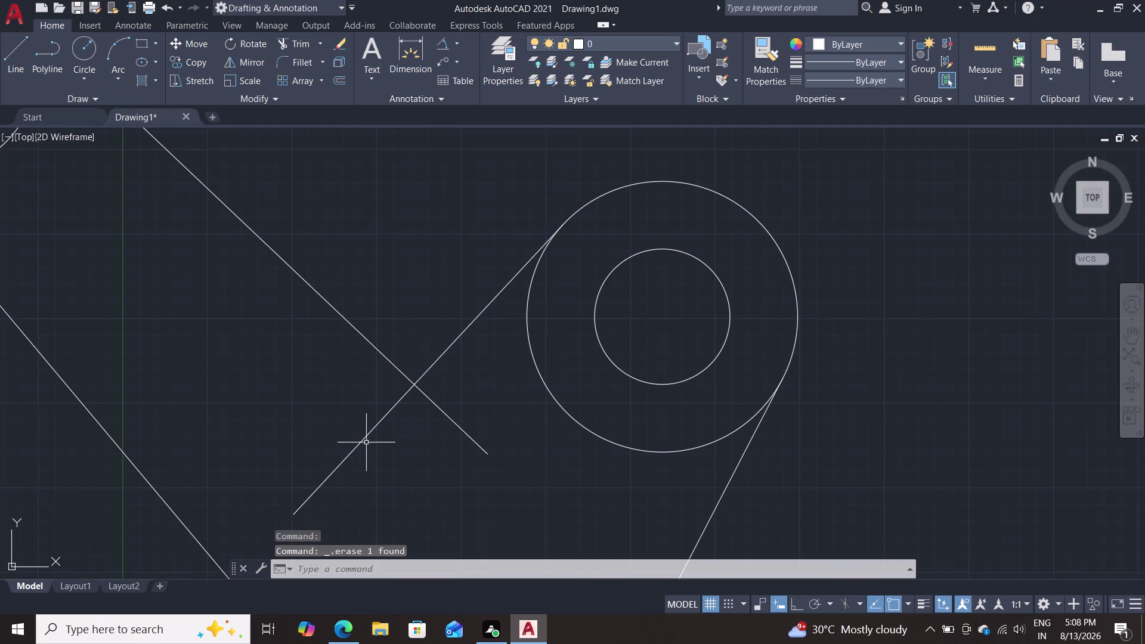
Dimension the 89° angle between the long descending line and the right circle's tangent line.
click(437, 47)
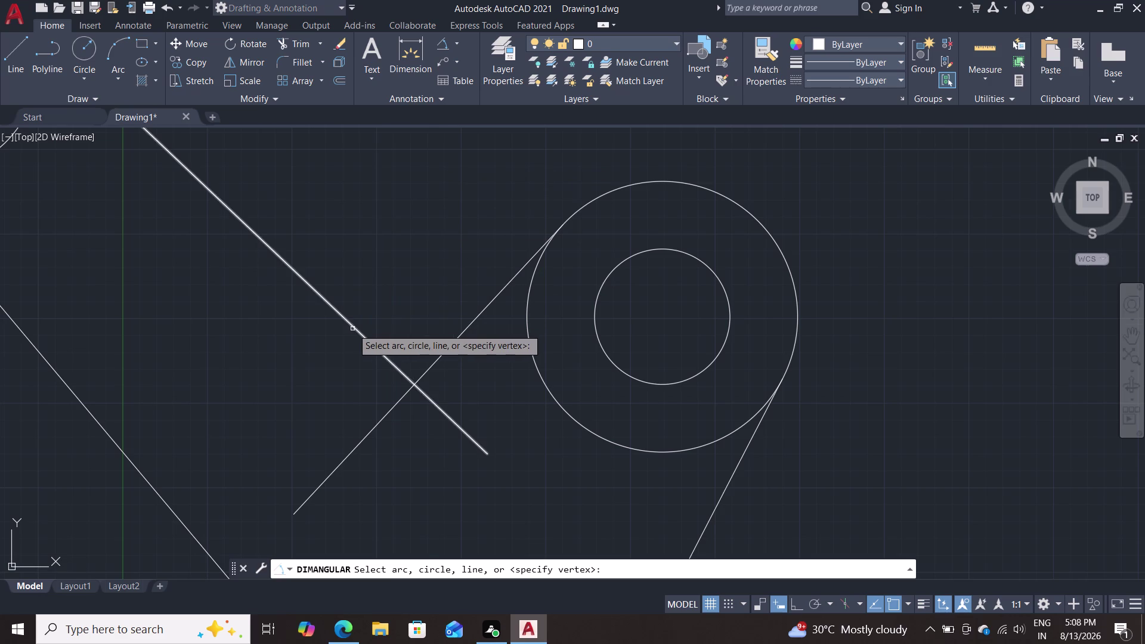
click(353, 328)
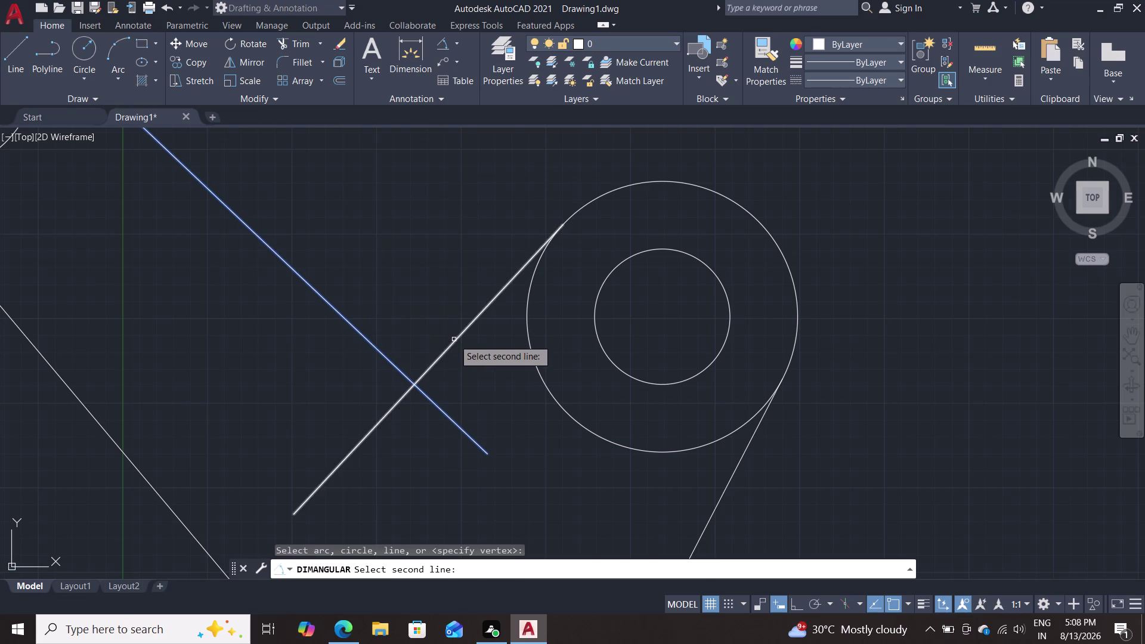
double_click(453, 339)
double_click(434, 302)
scroll(up, 3)
scroll(up, 3)
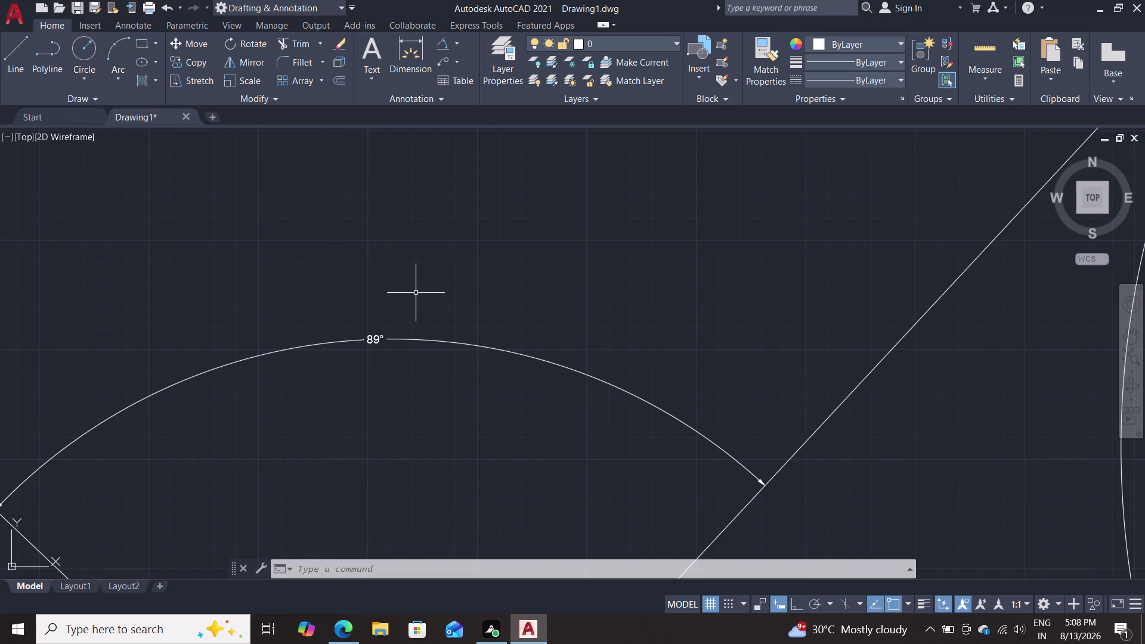
scroll(down, 3)
scroll(down, 3)
click(552, 297)
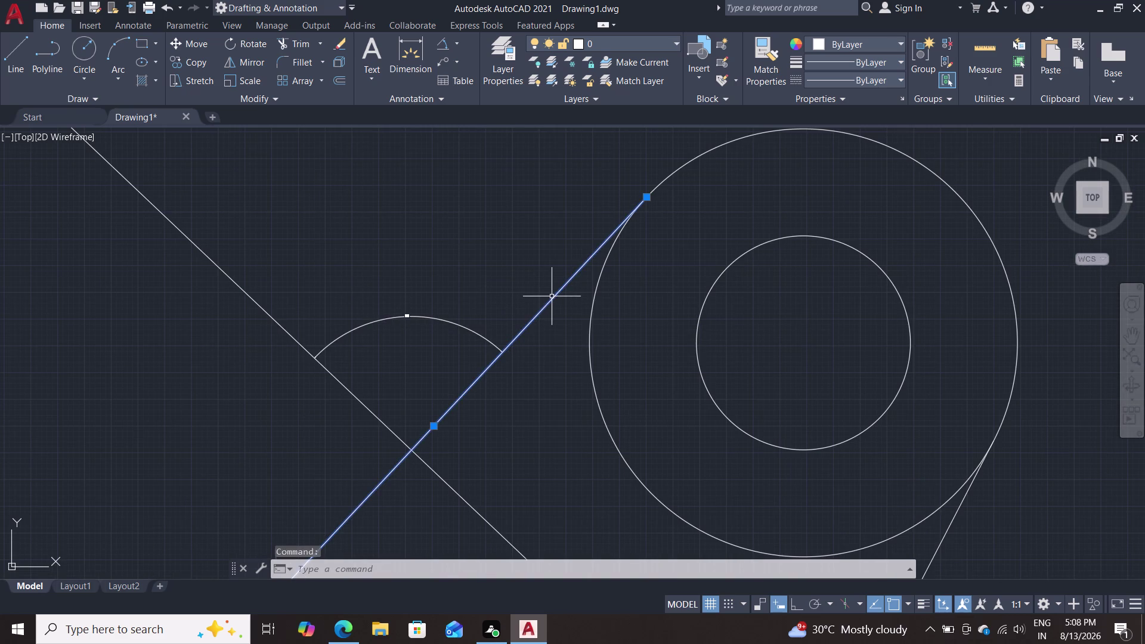
Erase the slanted tangent line and start a new line tangent to the outer circle.
key(Delete)
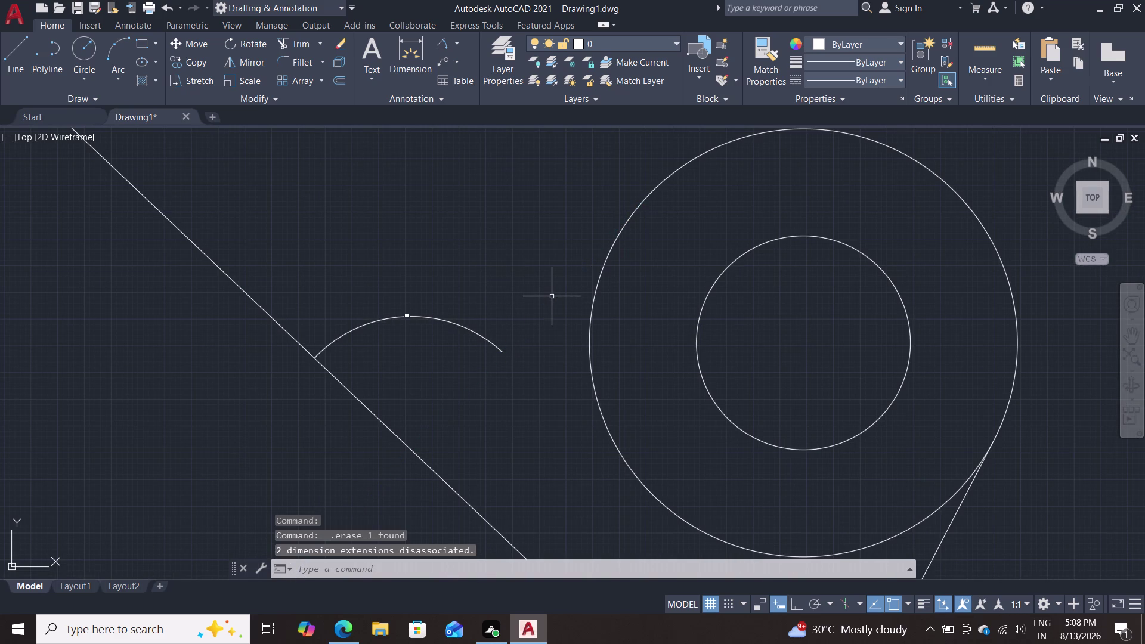
key(l)
key(Return)
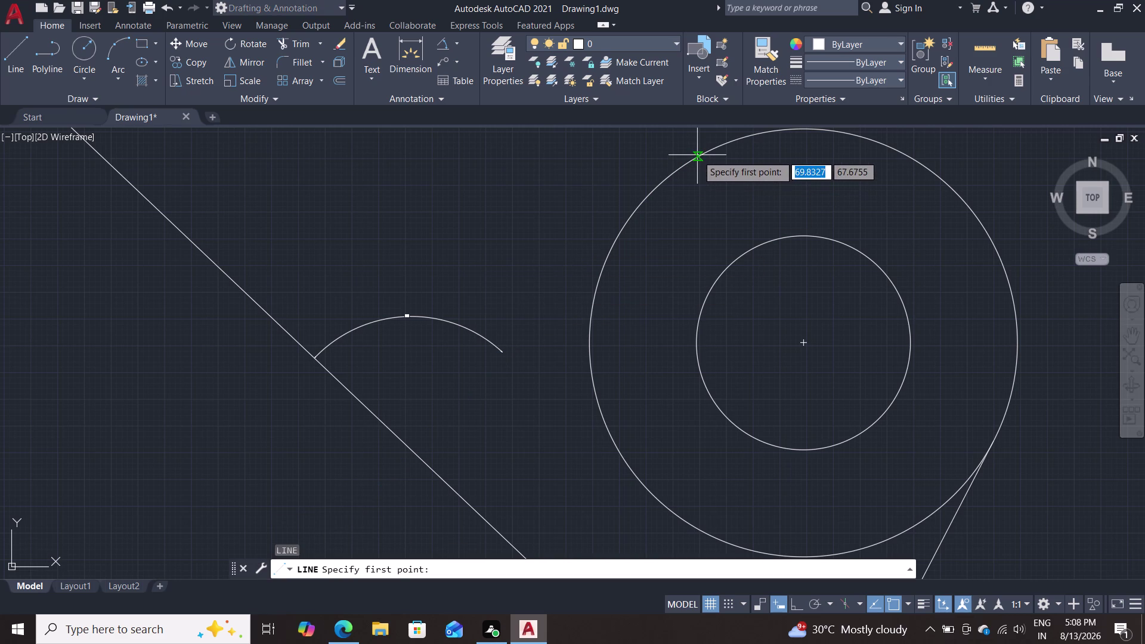
text(t)
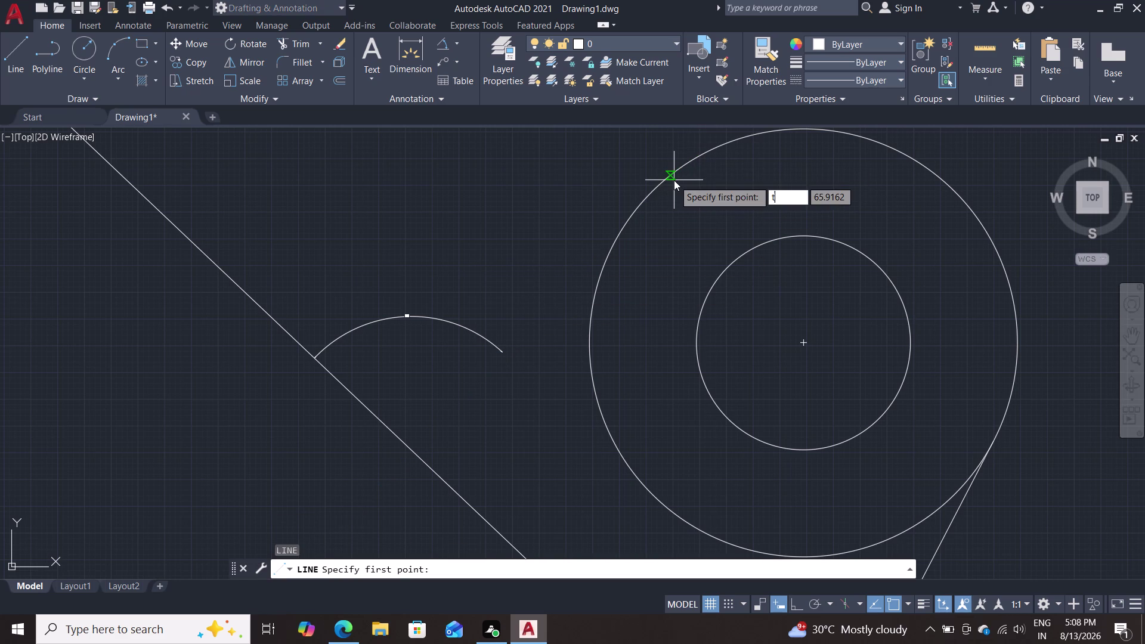
text(an)
key(Return)
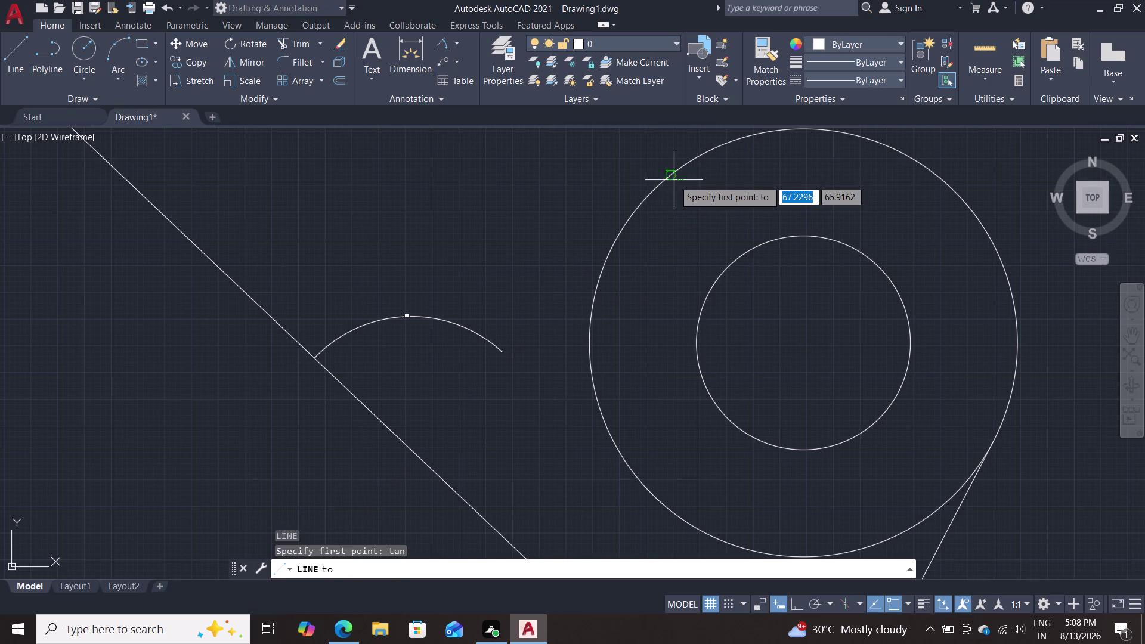
click(674, 180)
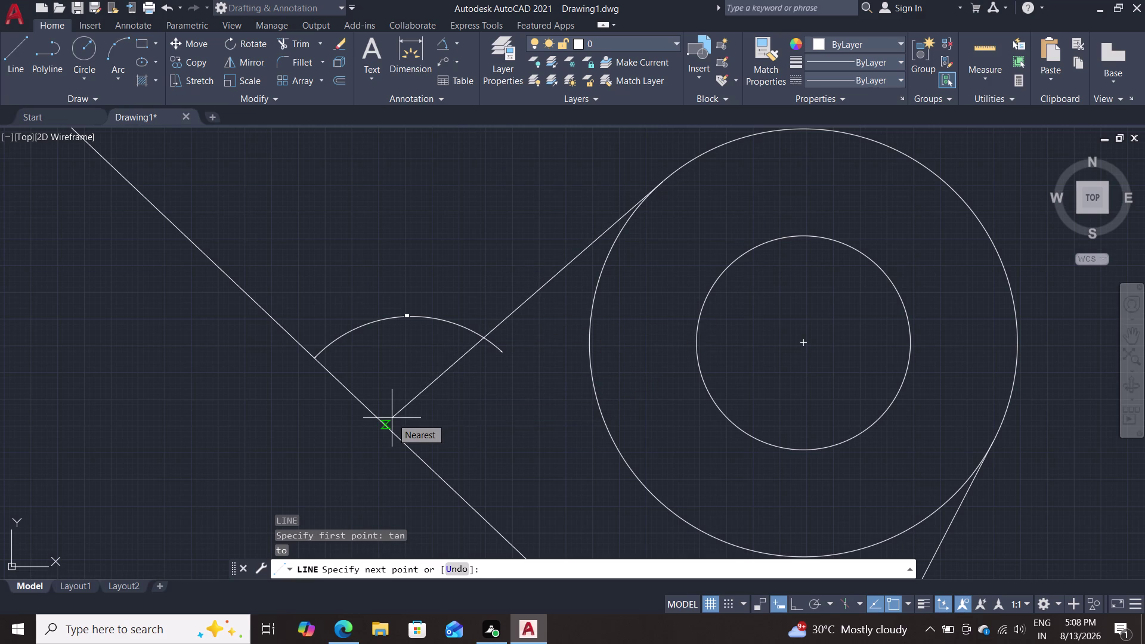
Give the new tangent line a length of 40, then erase it.
key(Tab)
text(40)
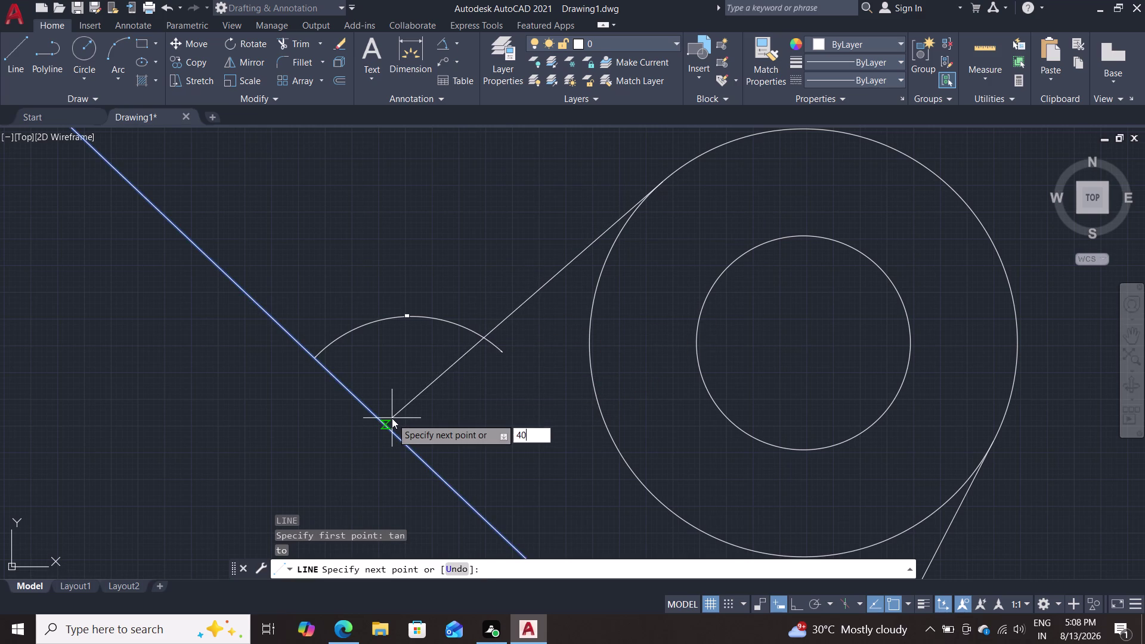
key(Return)
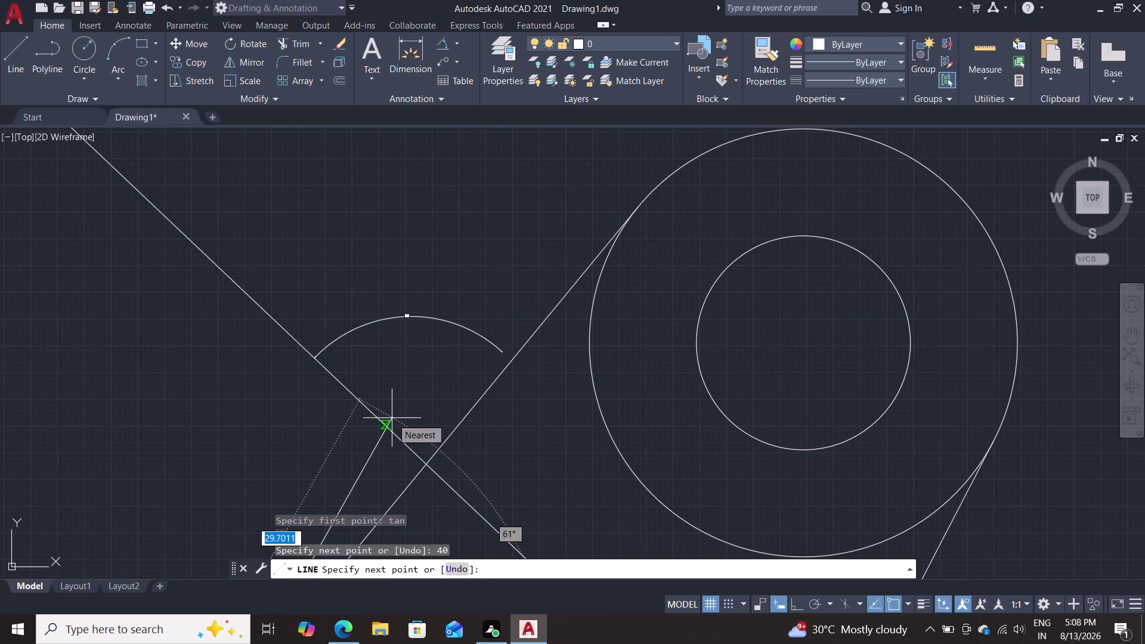
key(Escape)
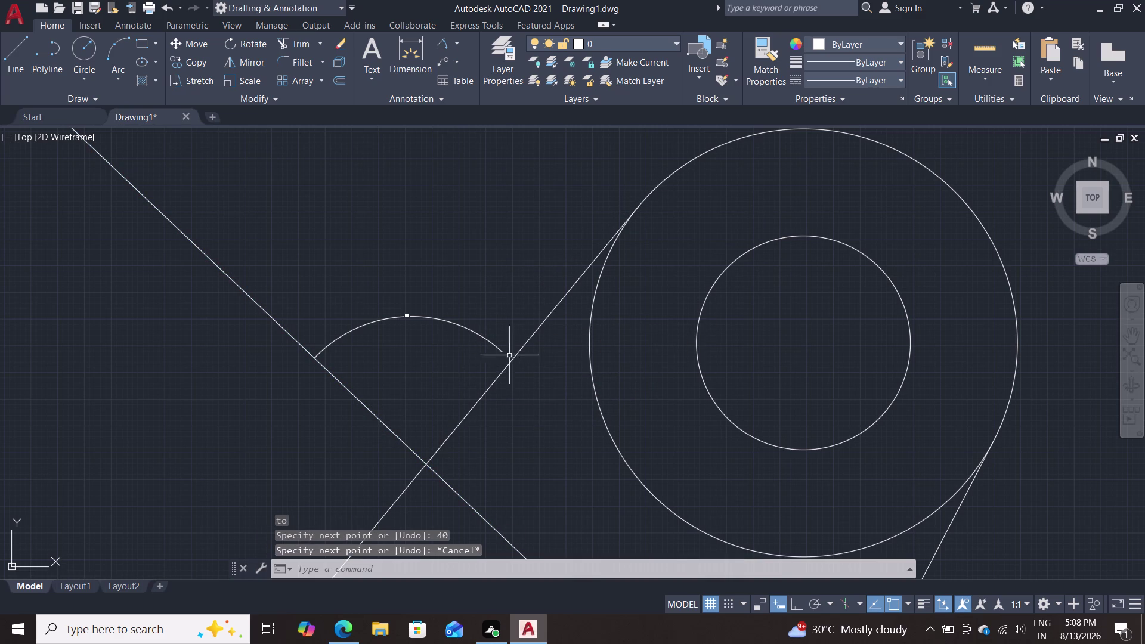
click(522, 350)
key(Delete)
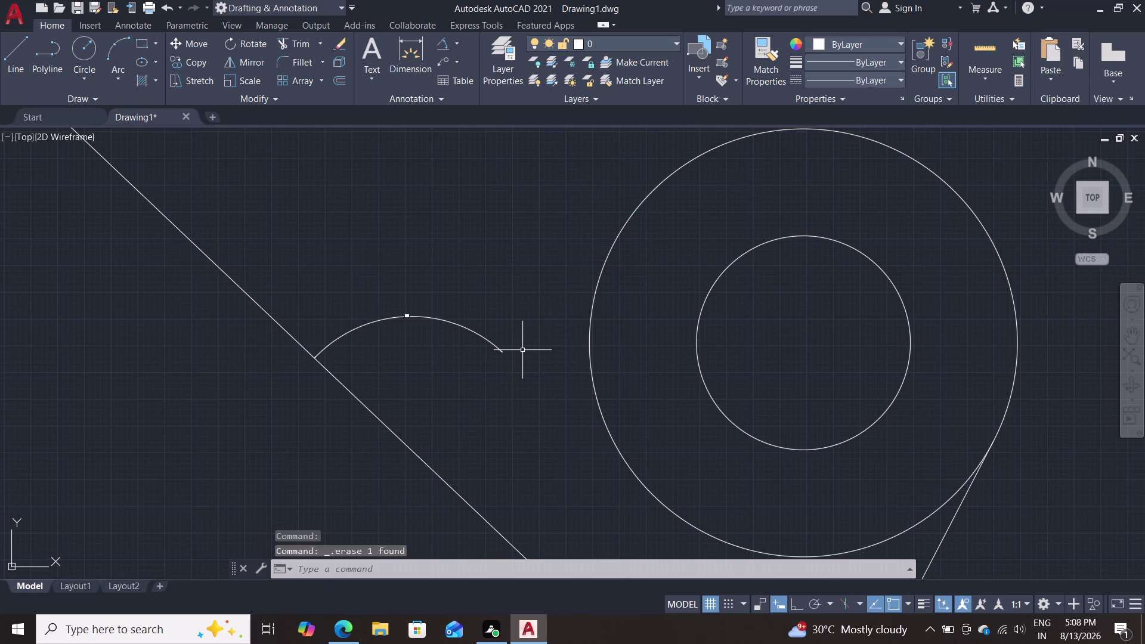
Draw a line tangent to the outer circle at 45°, crossing the descending line.
key(l)
key(Return)
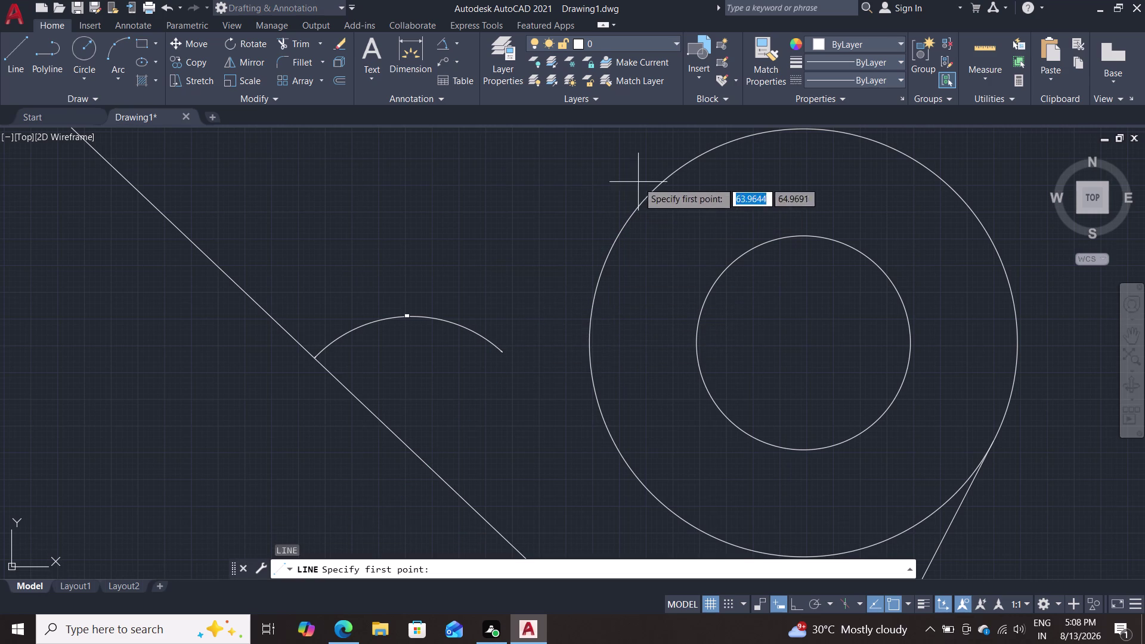
key(t)
text(a)
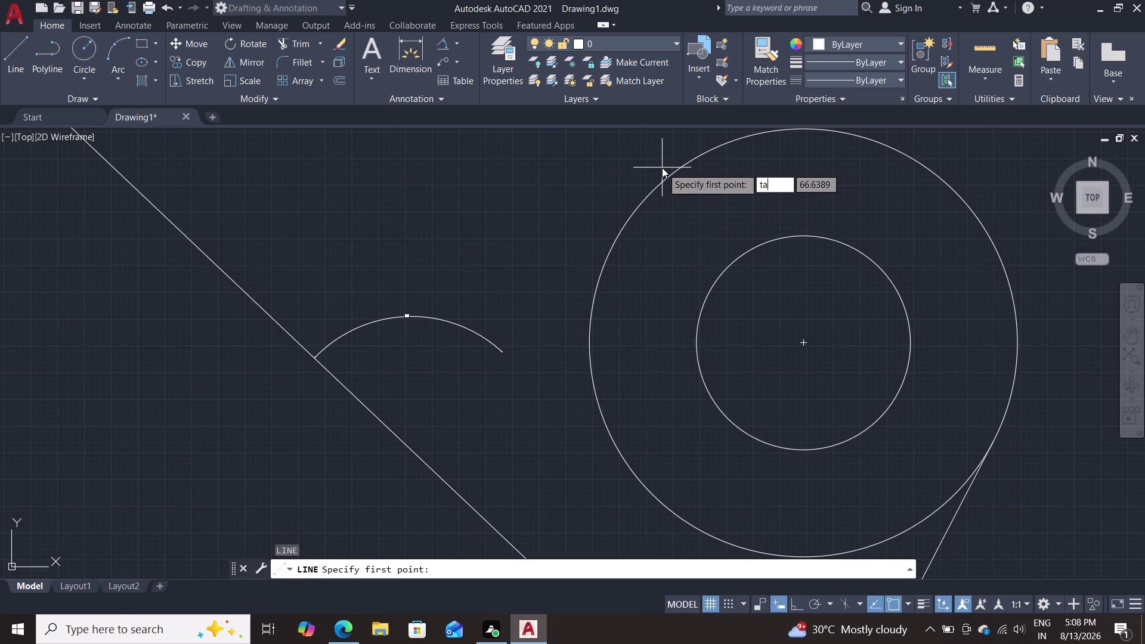
text(n)
key(Return)
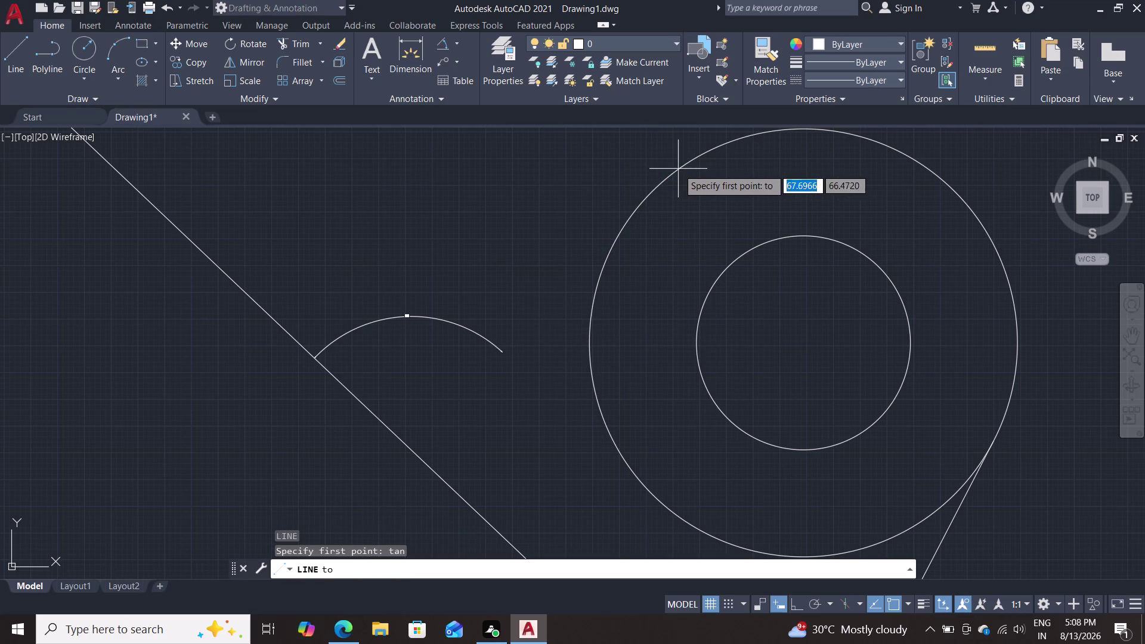
click(680, 167)
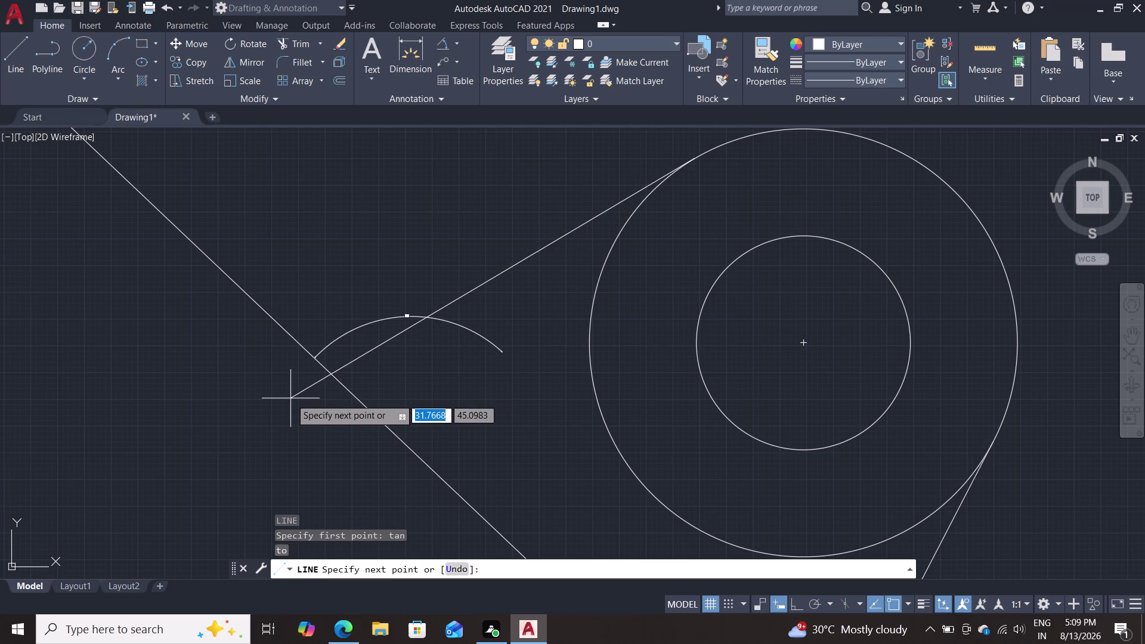
key(Tab)
text(45)
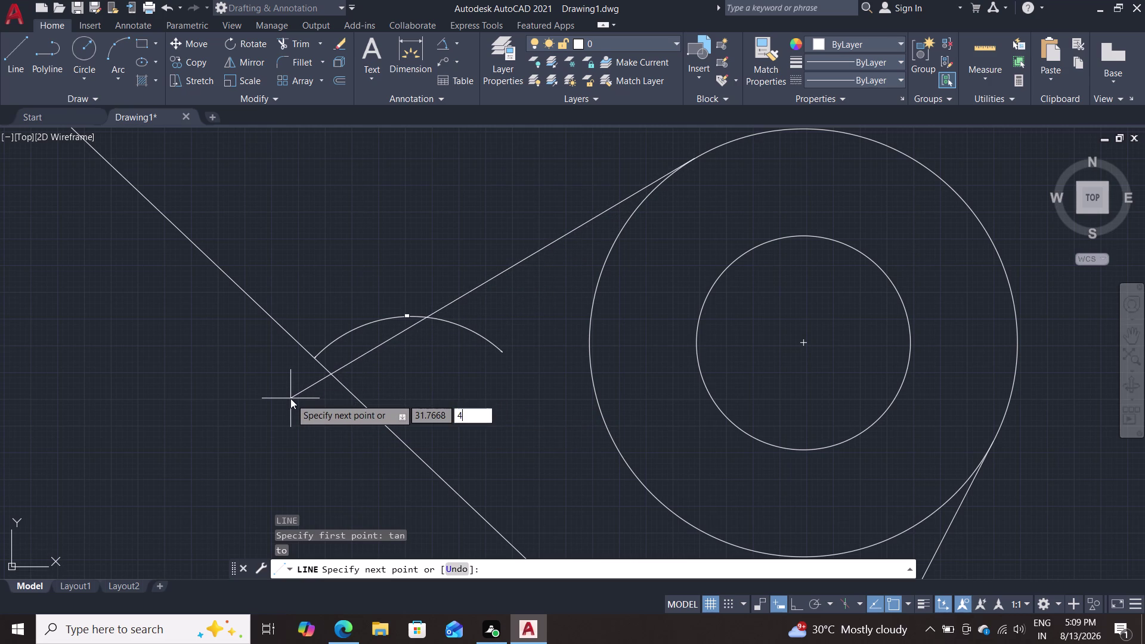
key(Return)
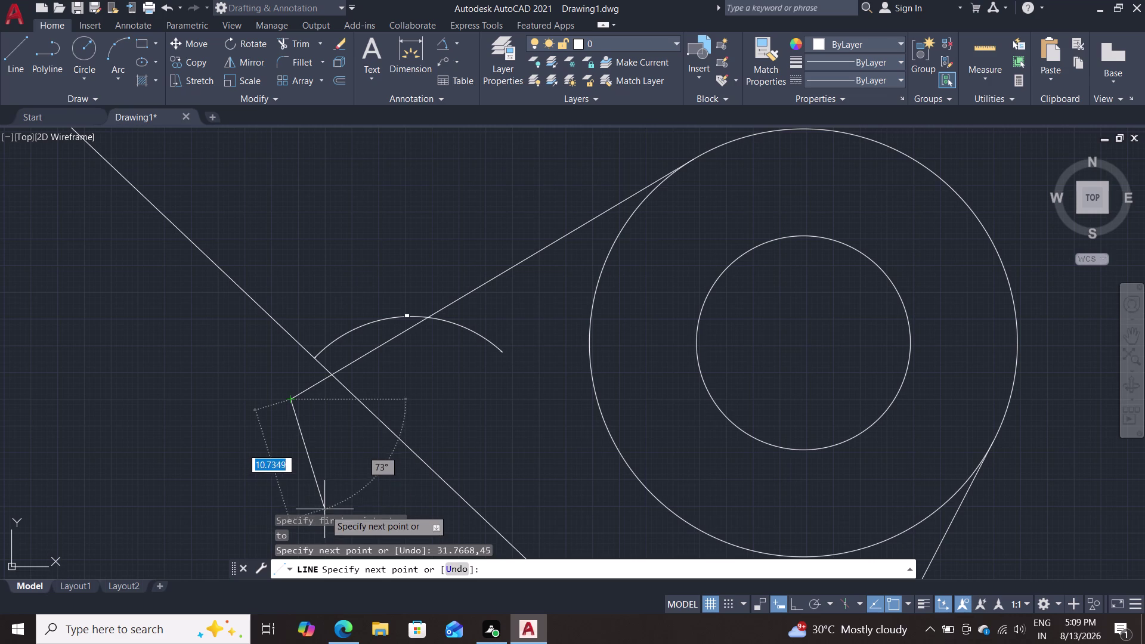
key(Escape)
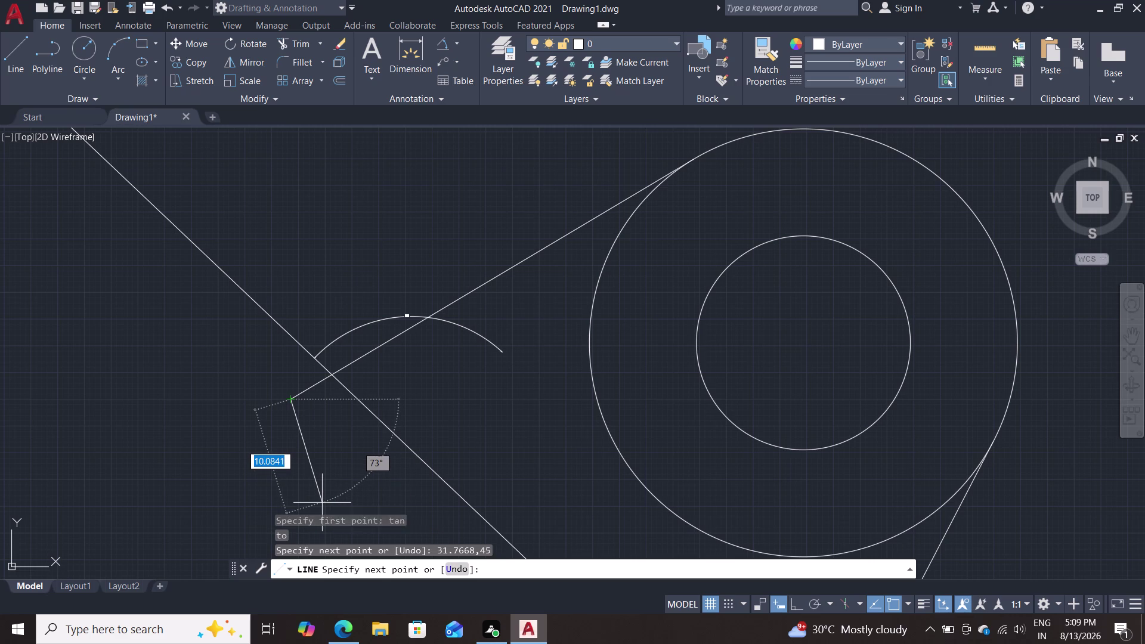
Erase the old dimension arc and recenter the view on the lines.
click(455, 324)
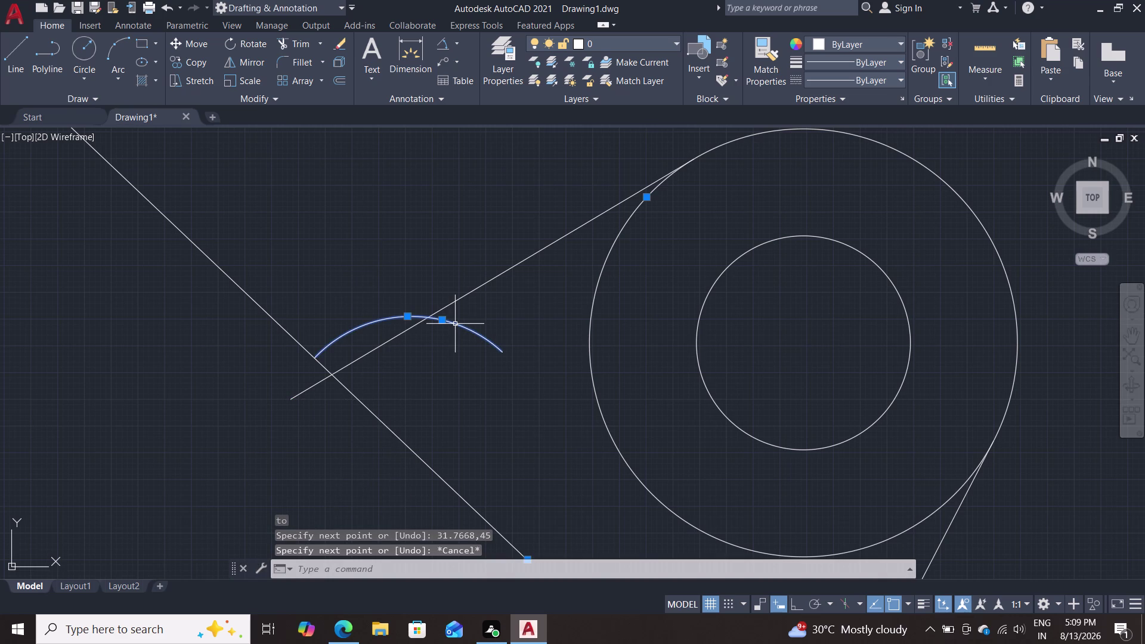
key(Delete)
scroll(up, 3)
scroll(down, 3)
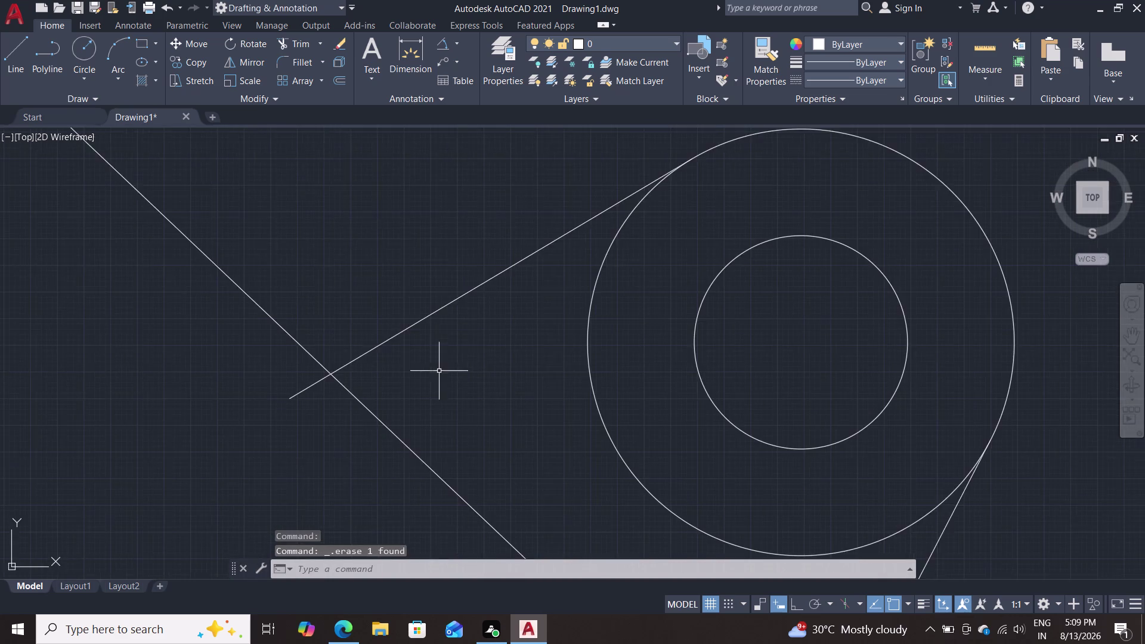
middle_drag(439, 371, 515, 478)
Add a 106° angular dimension between the descending line and the new tangent line.
click(444, 39)
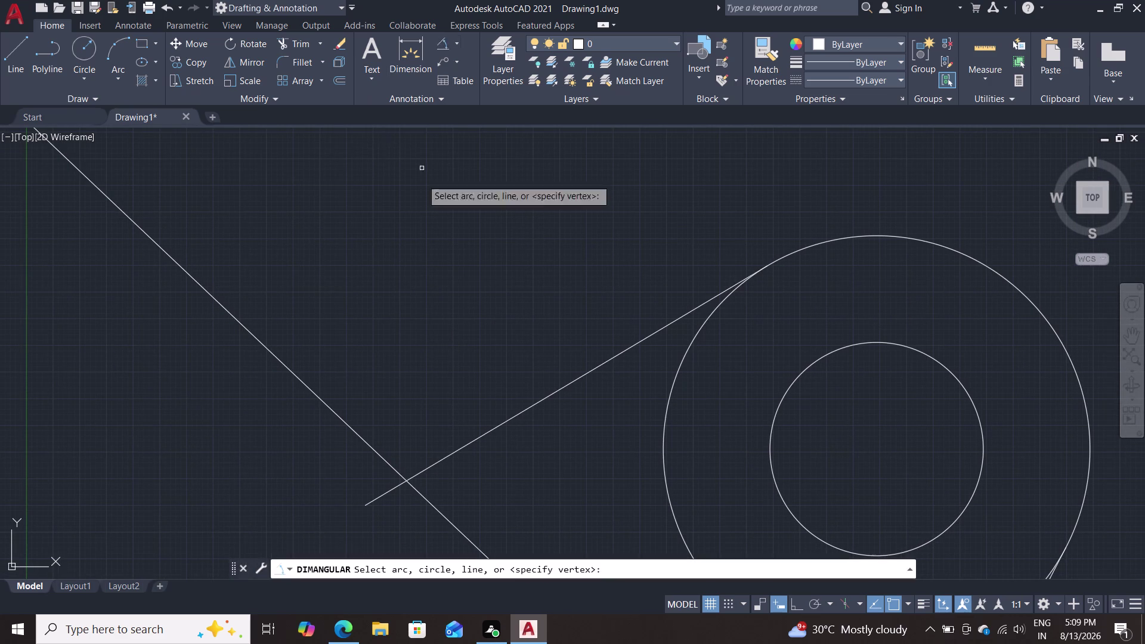
click(358, 432)
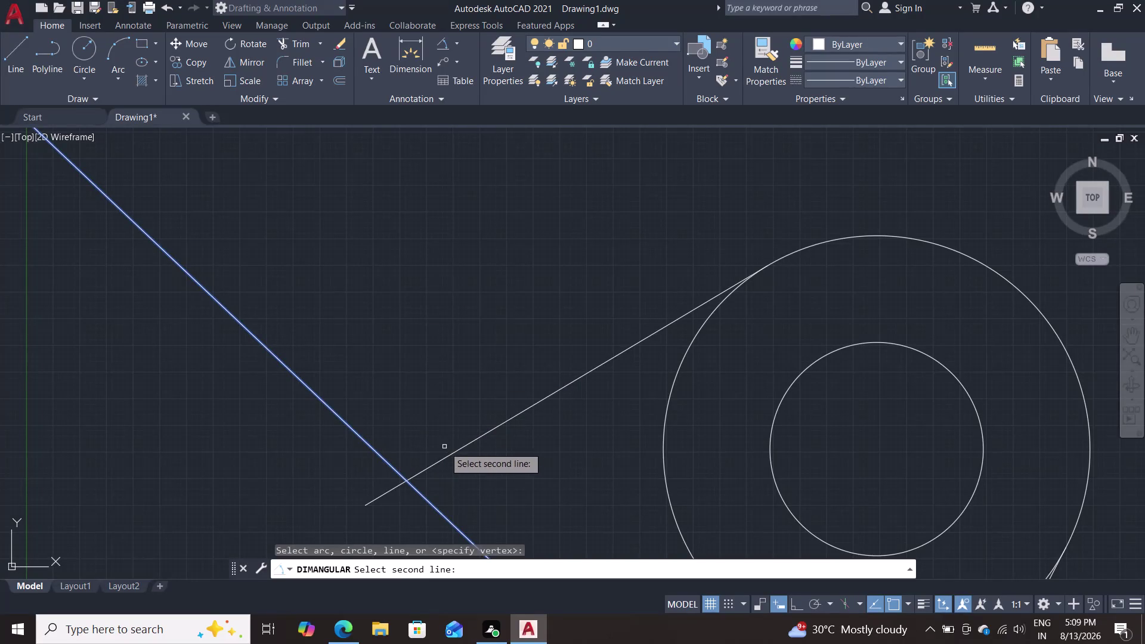
click(452, 451)
click(437, 402)
scroll(up, 3)
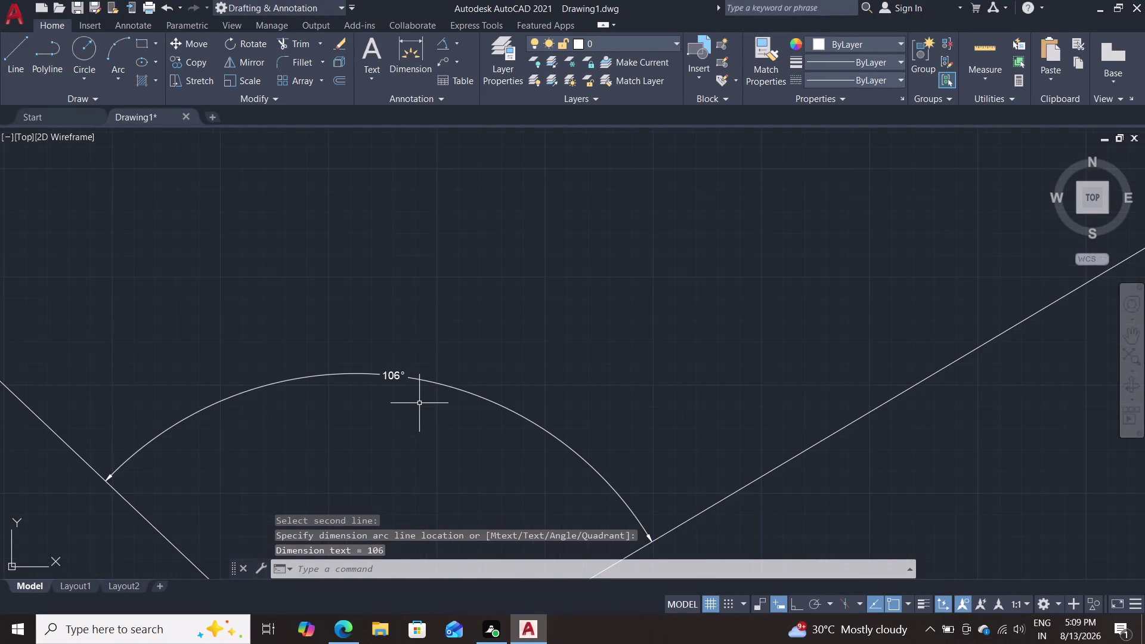
scroll(down, 3)
scroll(down, 3)
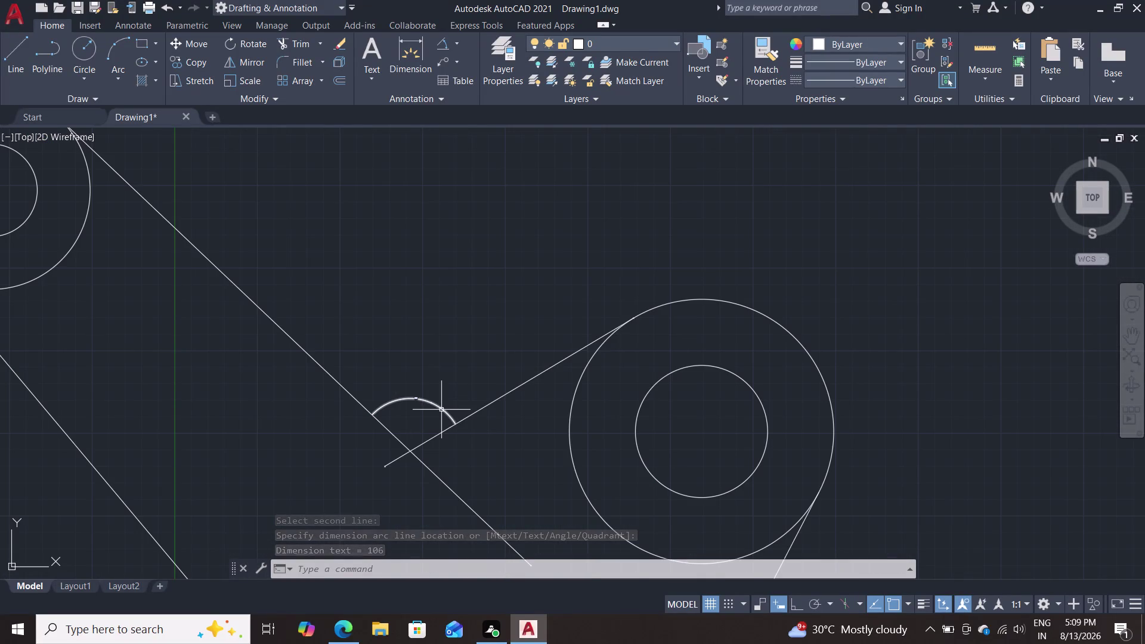
Erase the new tangent line and the stray line beside the right circle.
click(445, 408)
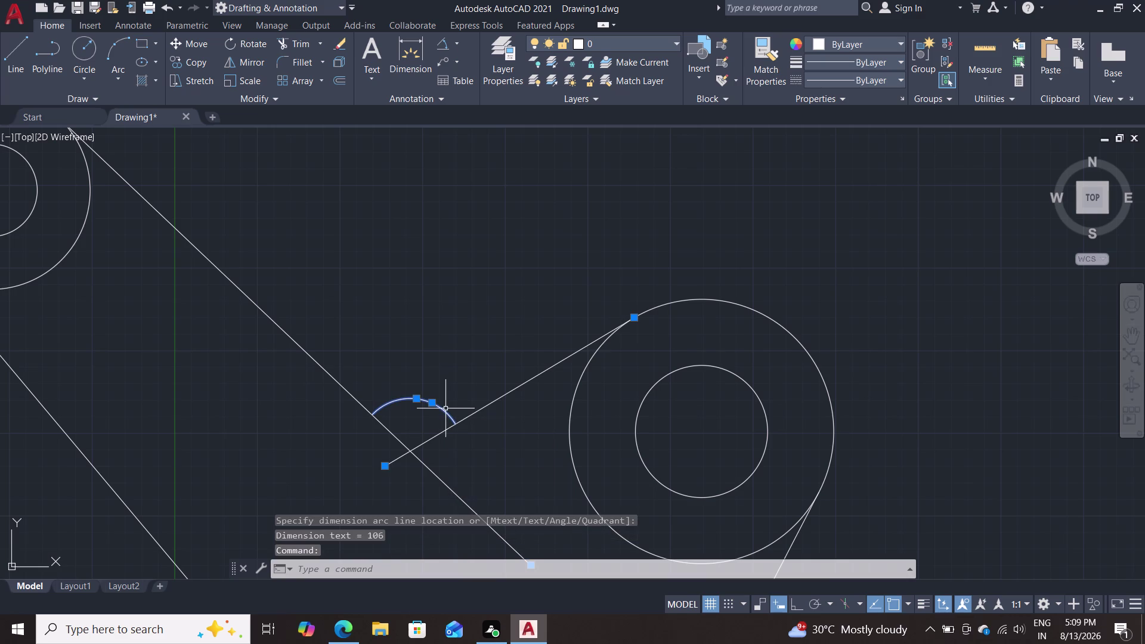
key(Delete)
click(453, 426)
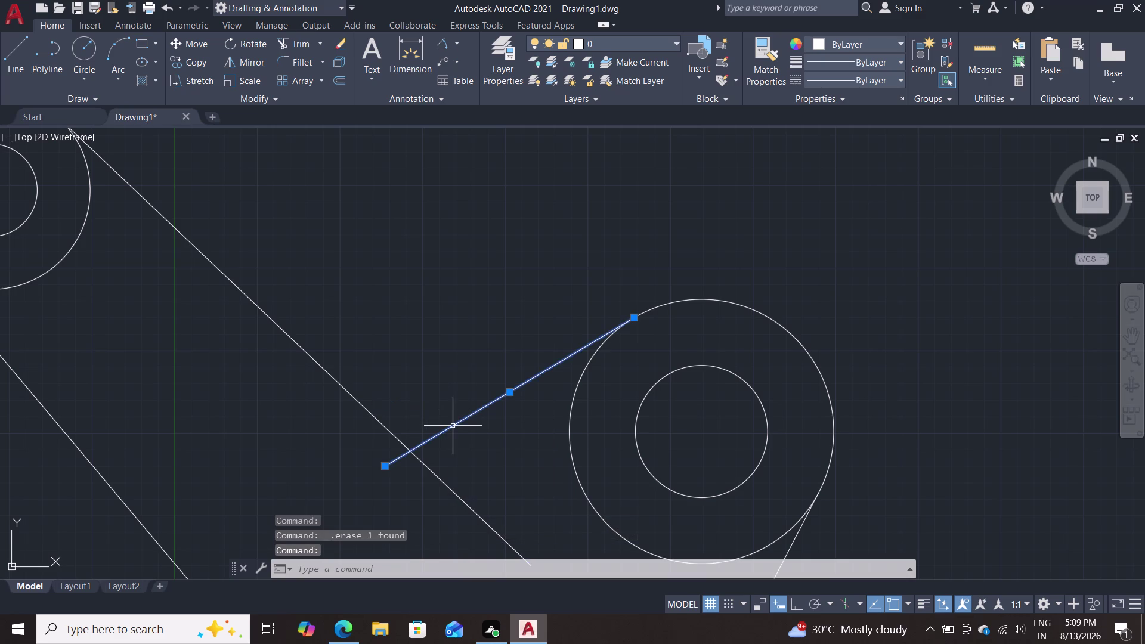
key(Delete)
scroll(down, 3)
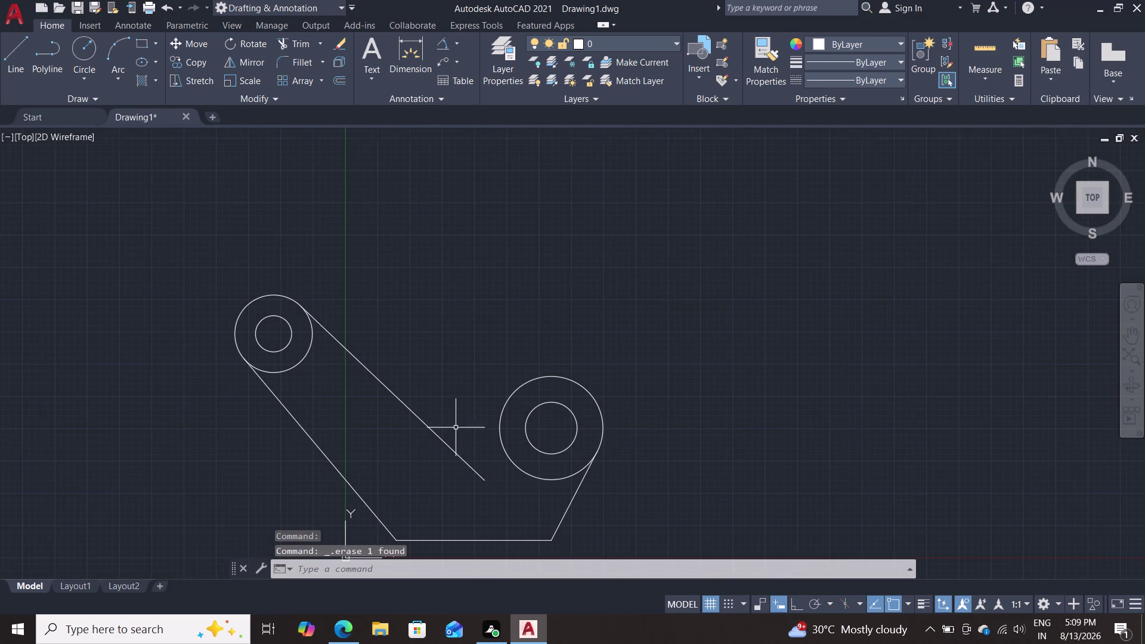
Draw a line tangent to the right outer circle down to the lower left, crossing the upper slanted line.
key(l)
key(Return)
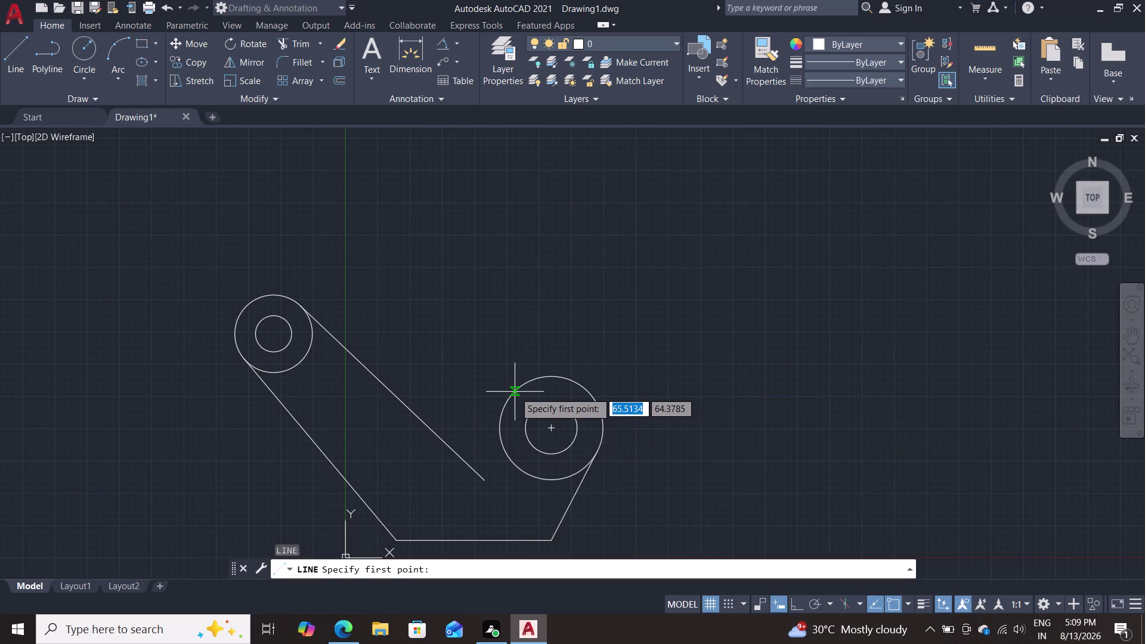
text(tan)
key(Return)
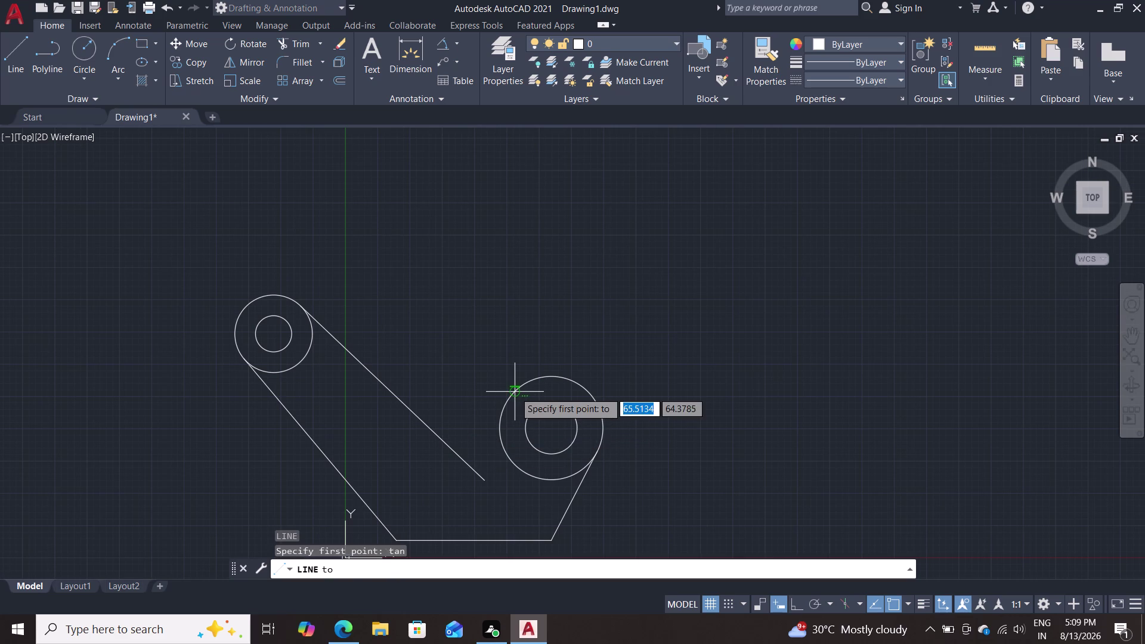
click(515, 379)
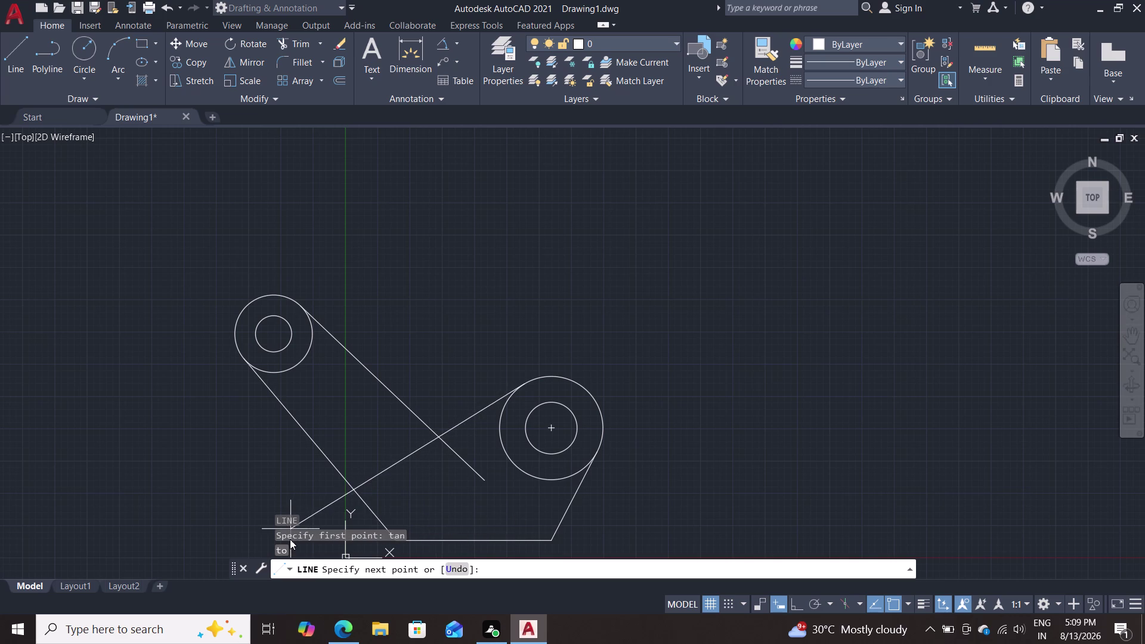
middle_drag(321, 519, 345, 428)
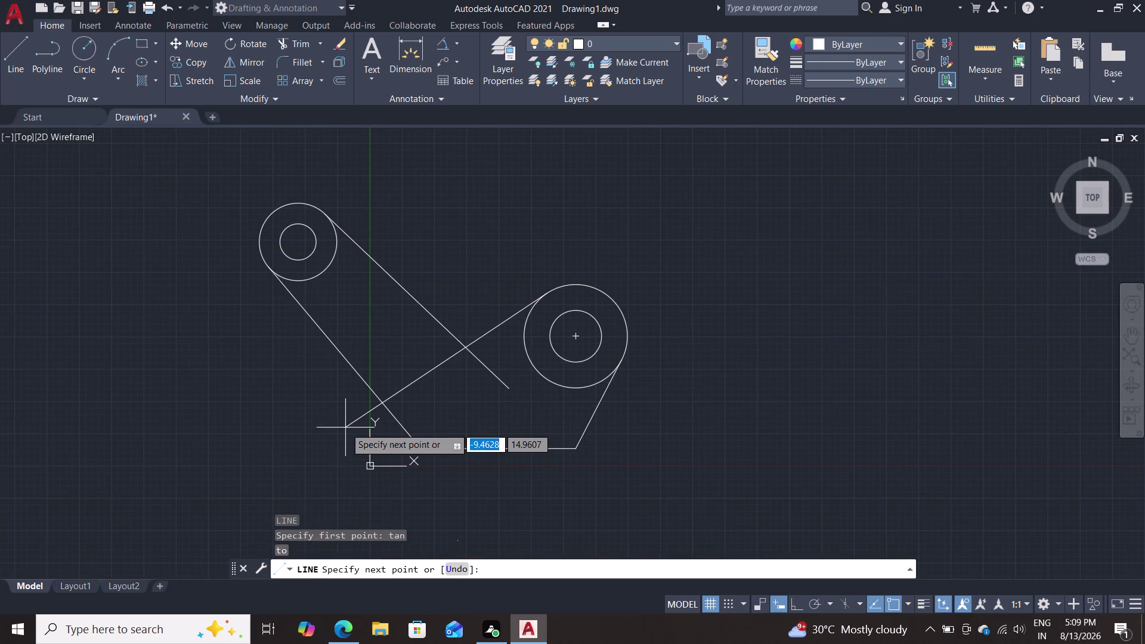
double_click(347, 472)
key(Escape)
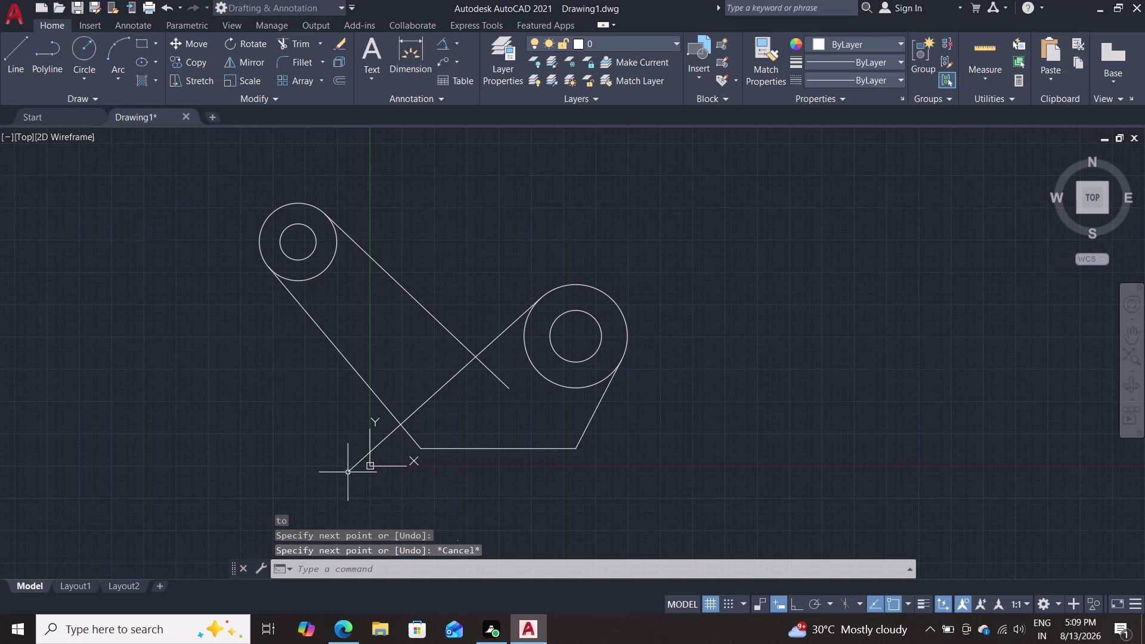
Bring the profile back into view and start an angular dimension.
scroll(up, 3)
middle_drag(410, 381, 408, 428)
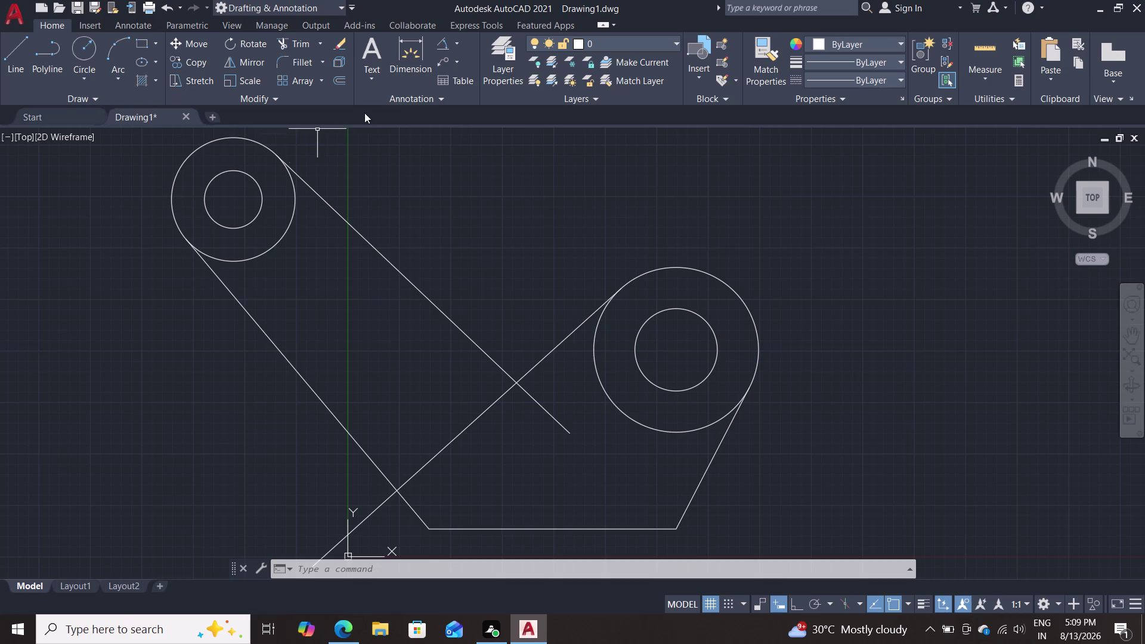
click(444, 43)
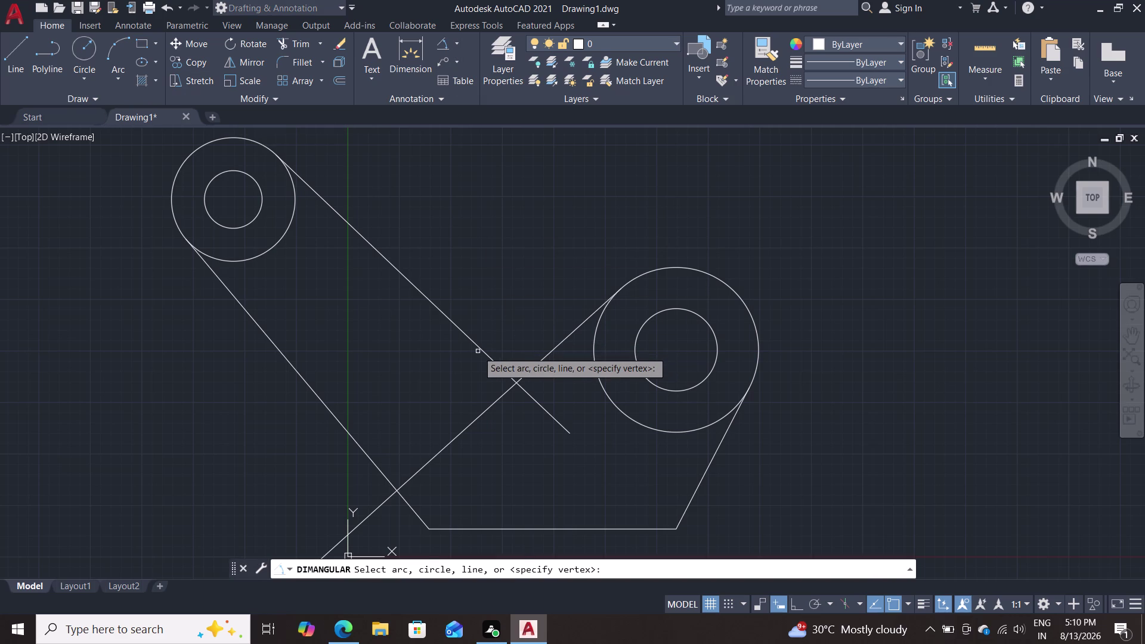
Dimension the 94° angle between the upper slanted line and the crossing tangent line, placed above the intersection.
click(479, 351)
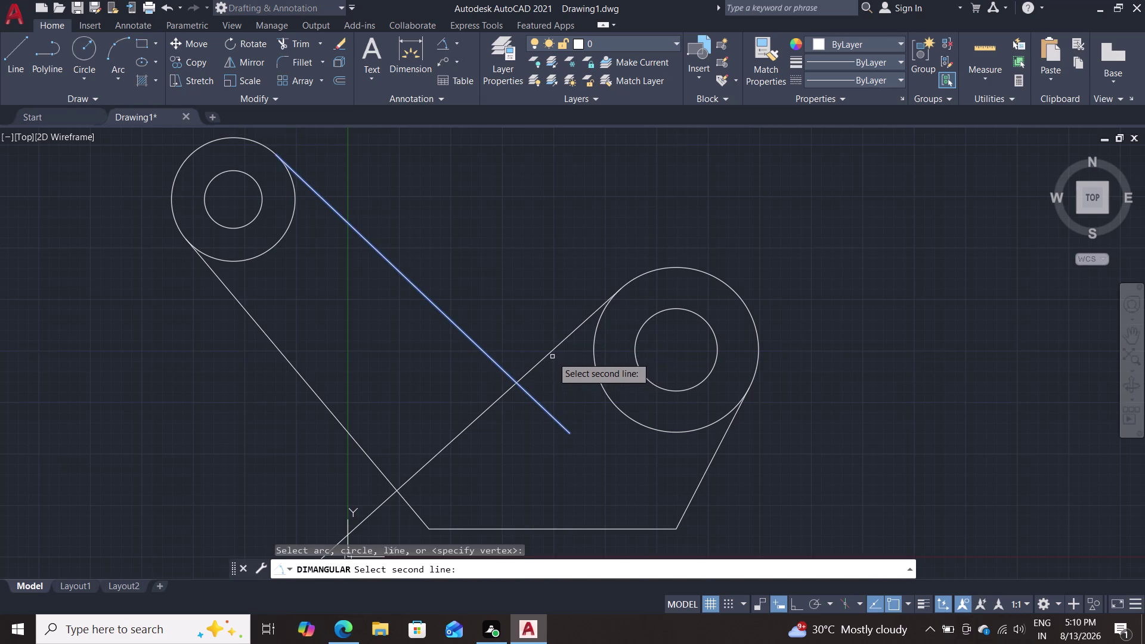
click(548, 354)
click(532, 331)
scroll(up, 3)
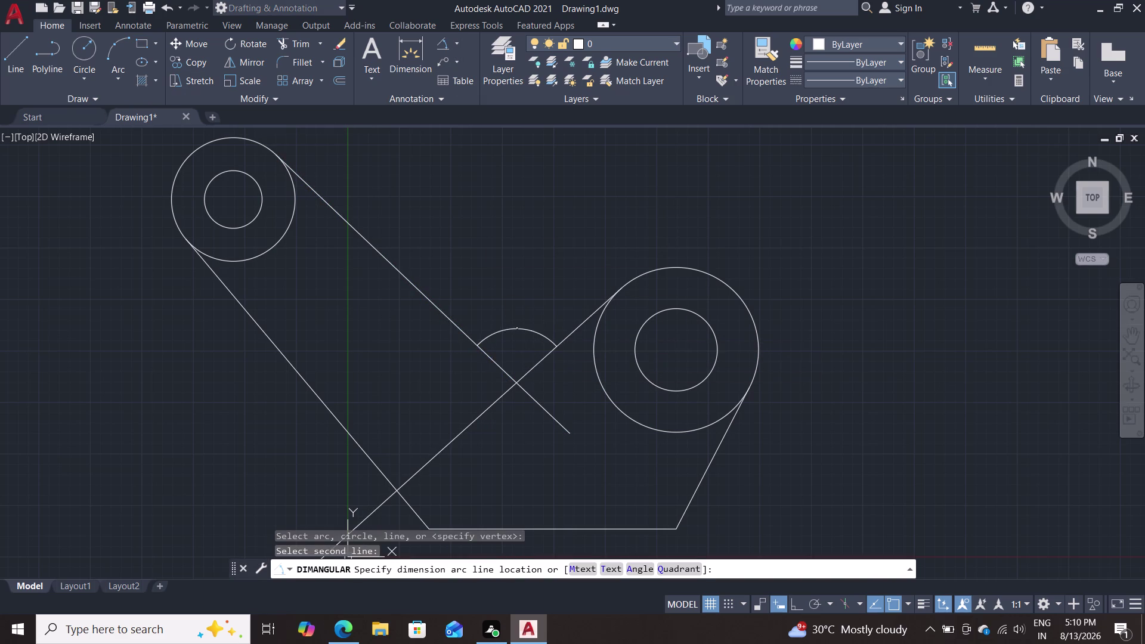
scroll(up, 3)
scroll(up, 3)
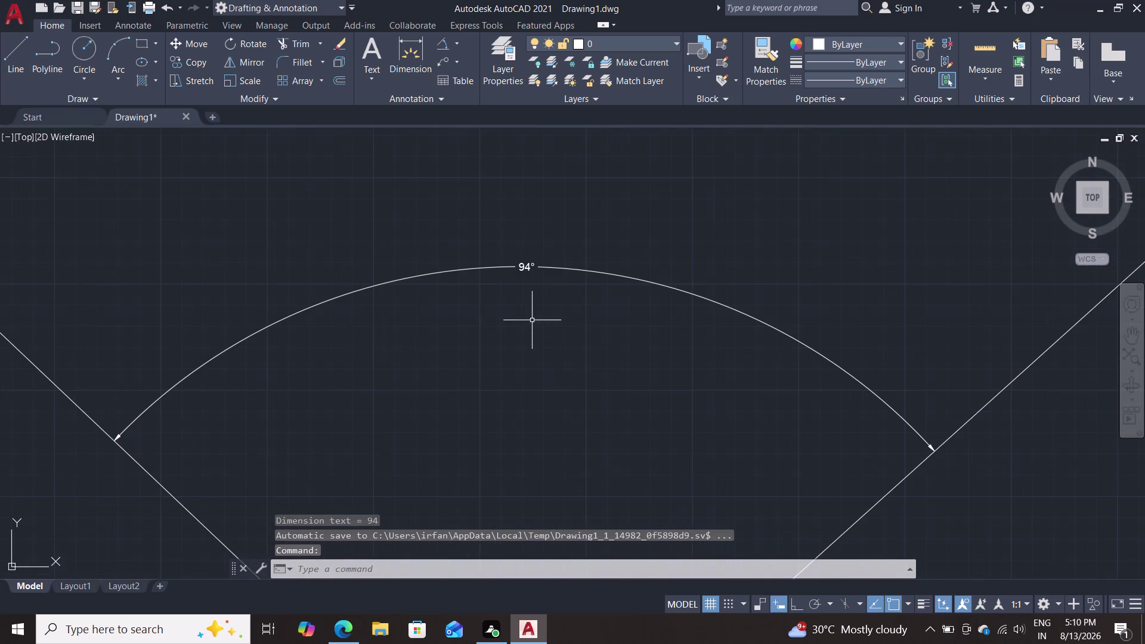
scroll(down, 3)
scroll(down, 3)
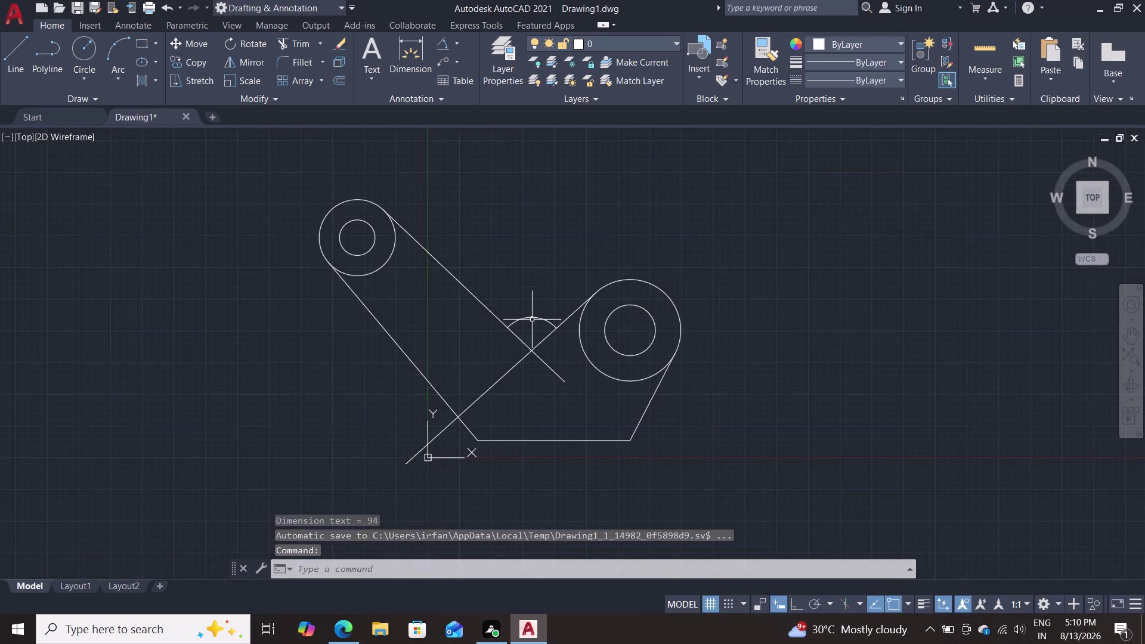
scroll(up, 3)
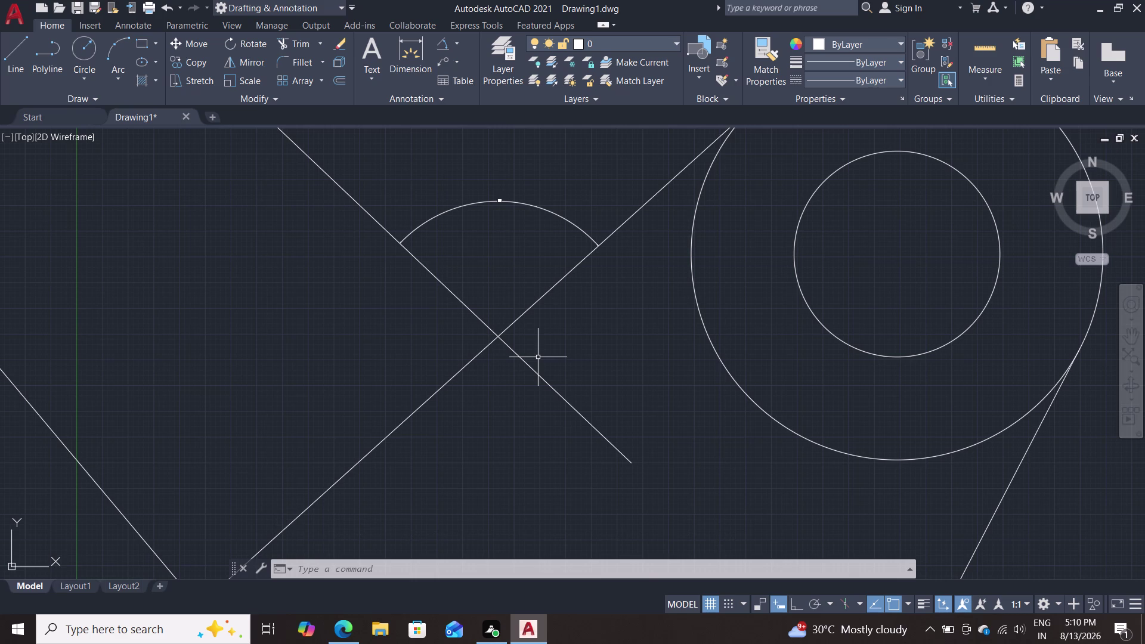
Erase the crossing tangent line.
click(537, 301)
key(Delete)
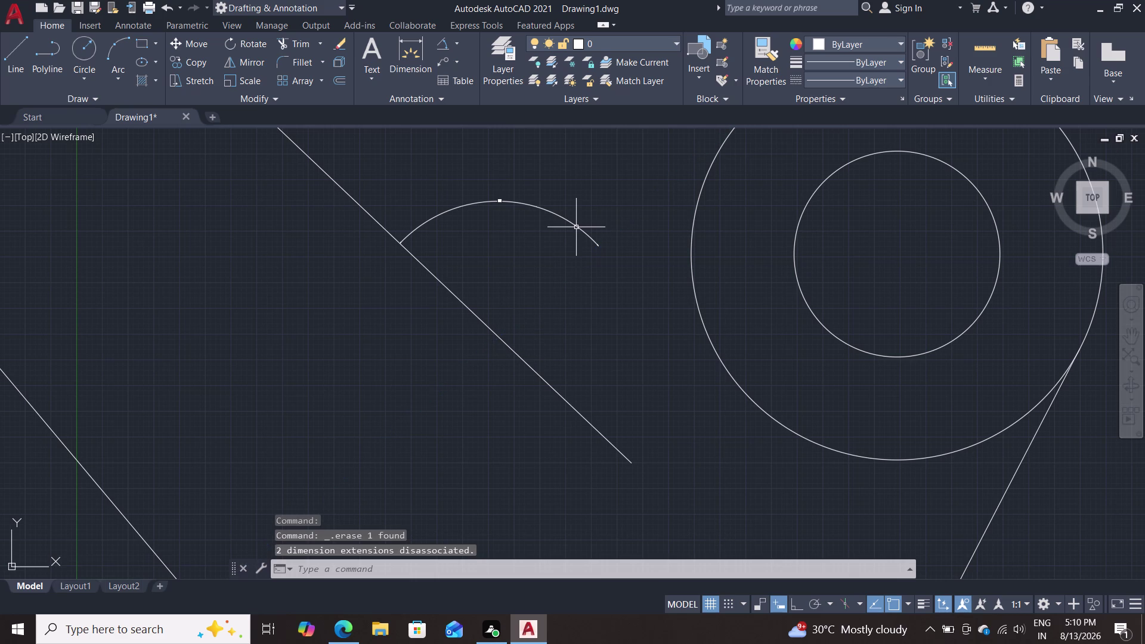
key(Delete)
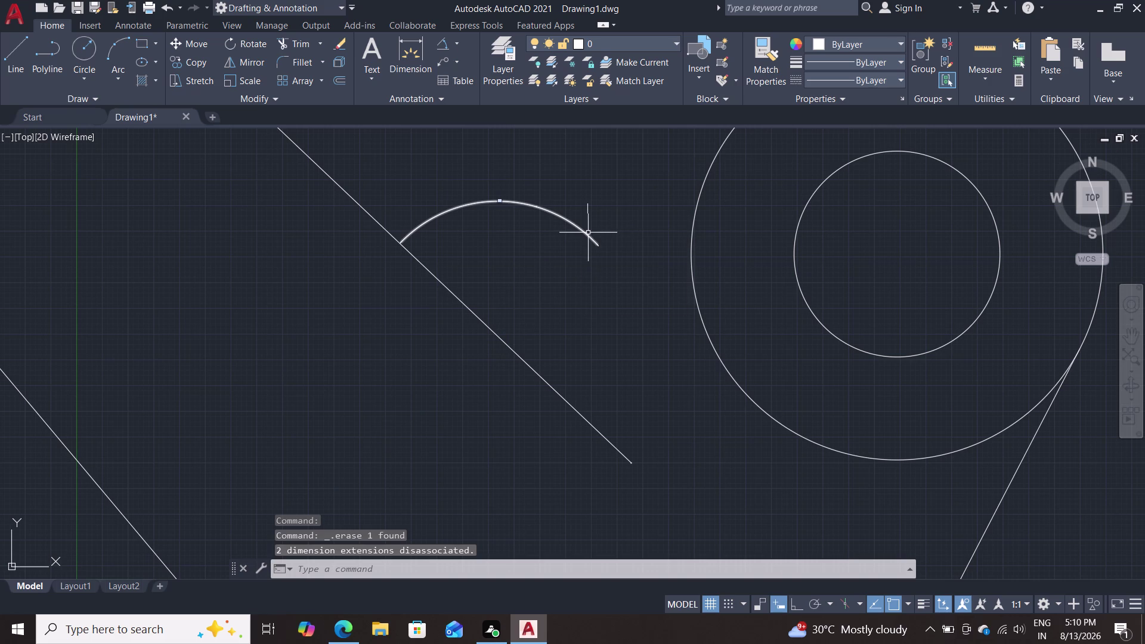
key(Delete)
Leave the 94° dimension's text editor without keeping any text changes.
double_click(588, 233)
key(Delete)
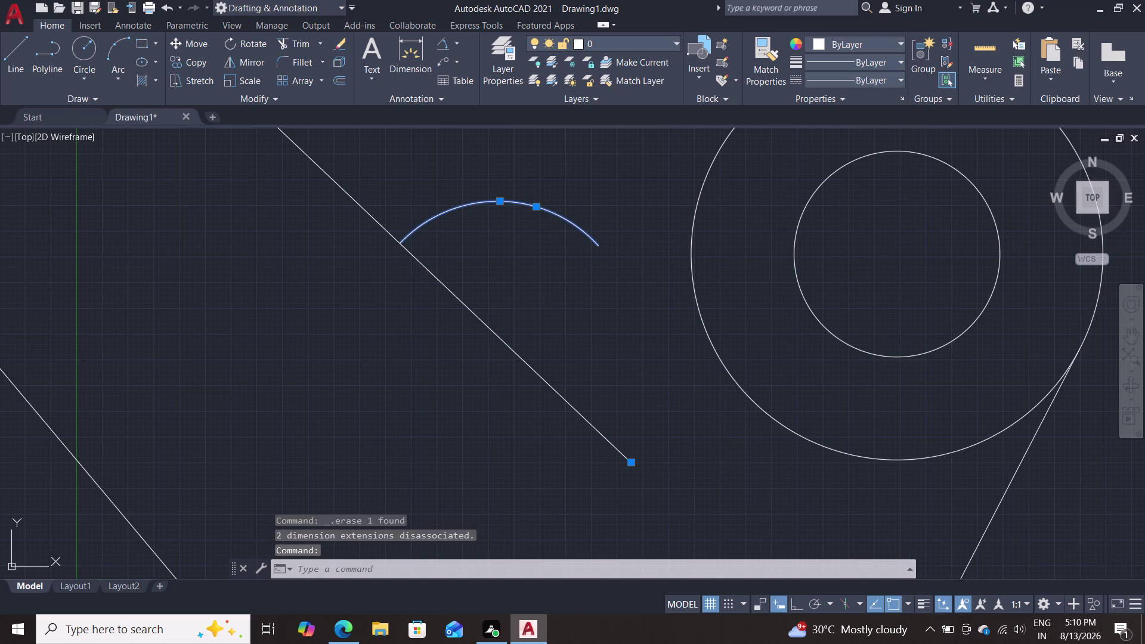
key(Escape)
key(Escape)
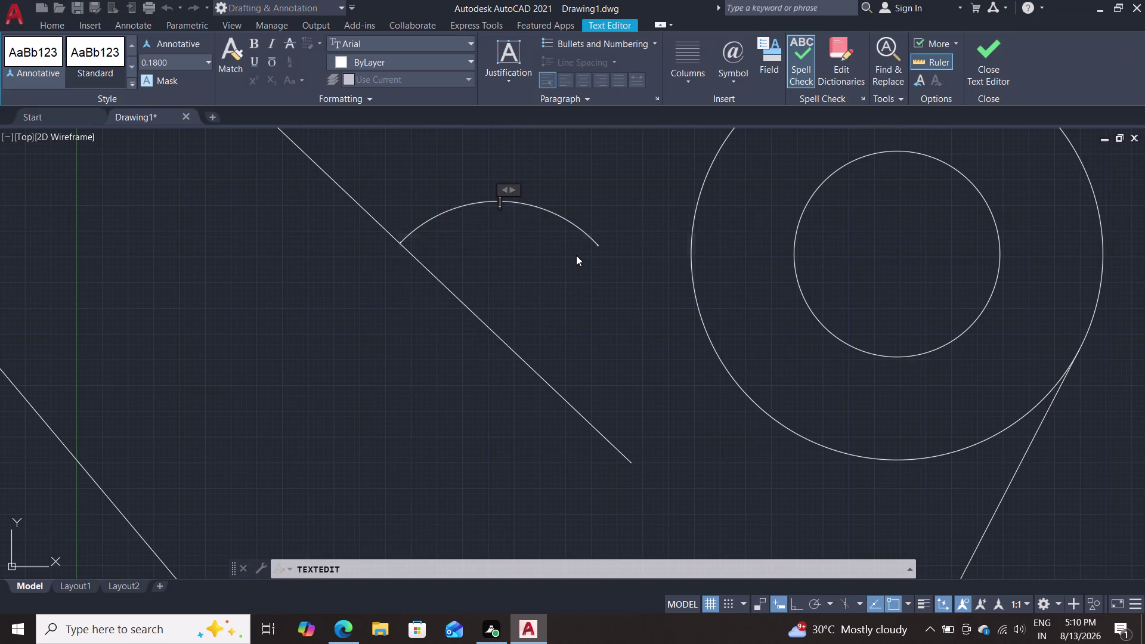
key(Escape)
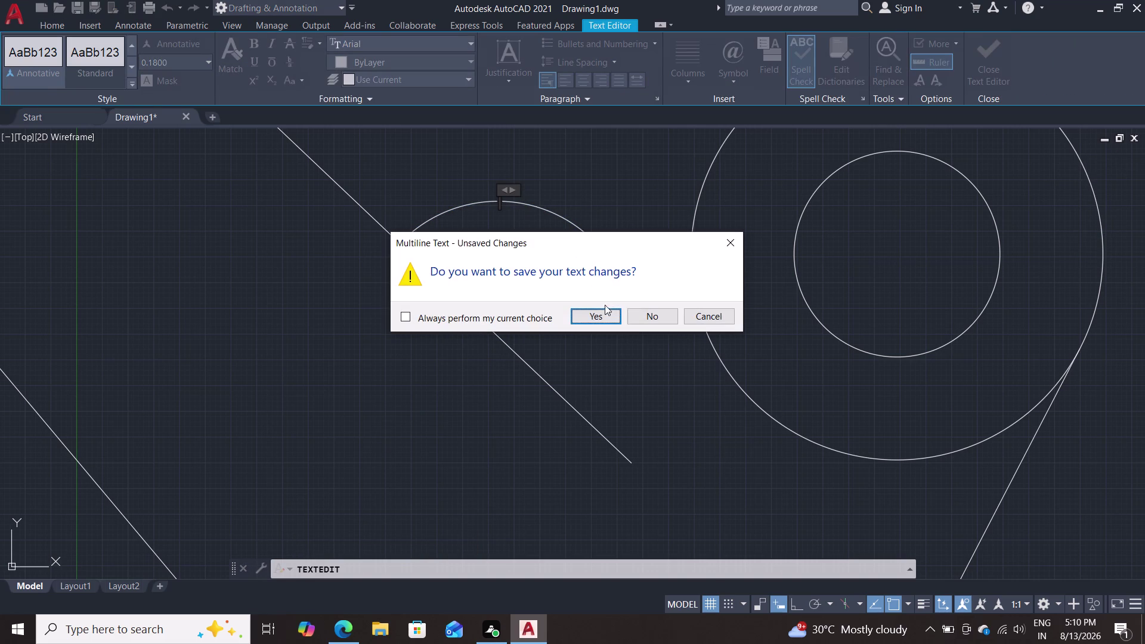
click(640, 318)
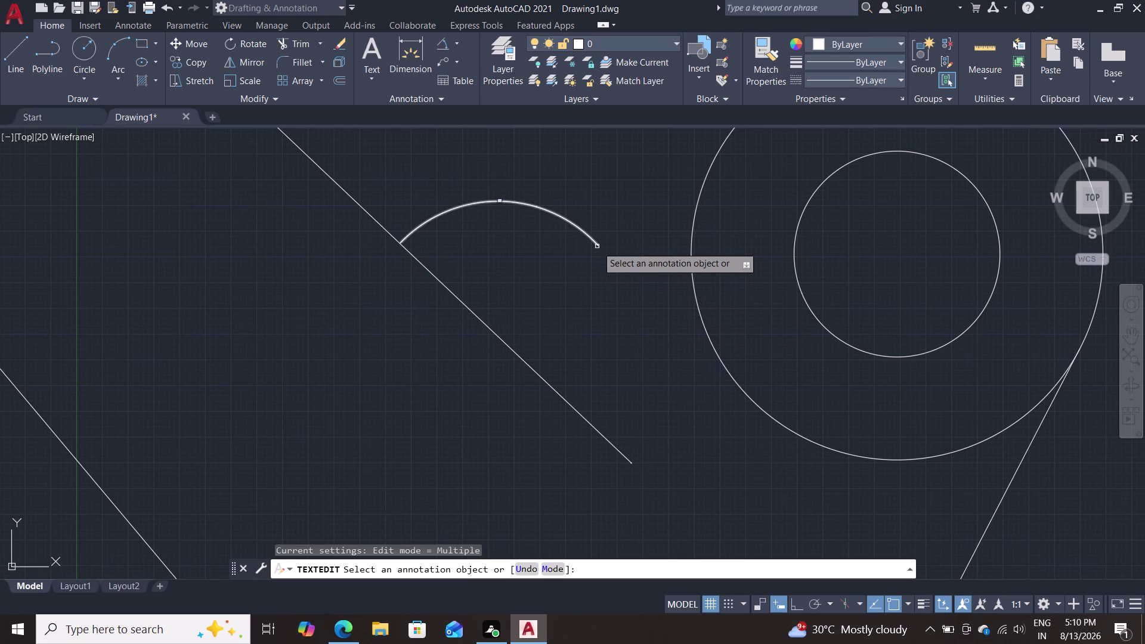
key(Escape)
Erase the 94° angular dimension, then select the upper slanted line.
click(597, 247)
key(Delete)
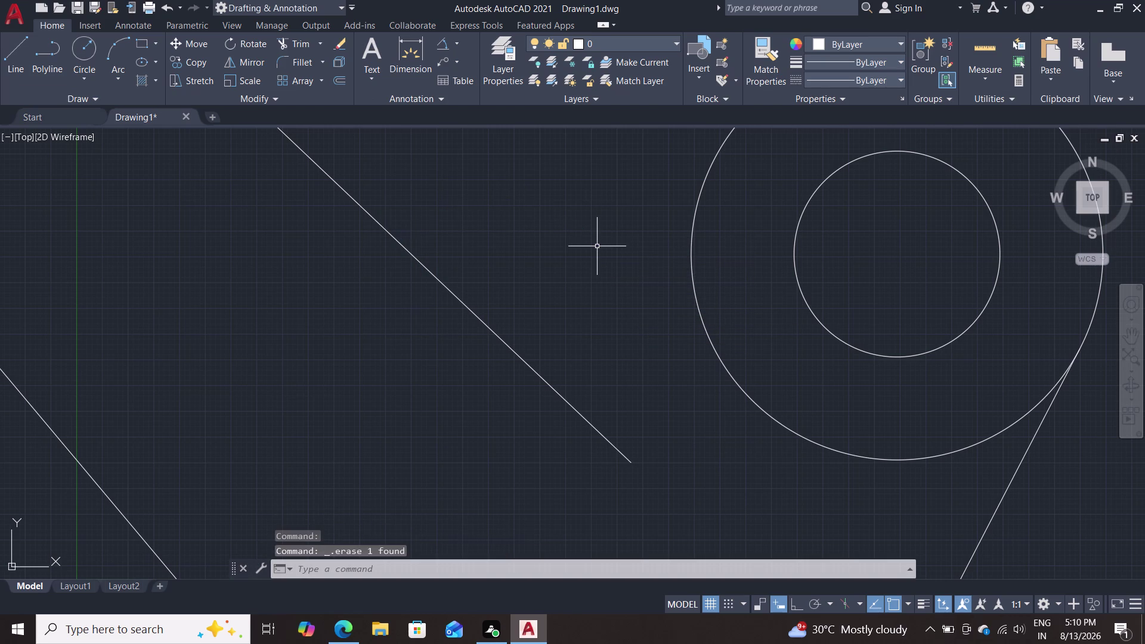
scroll(down, 3)
middle_drag(595, 245, 569, 357)
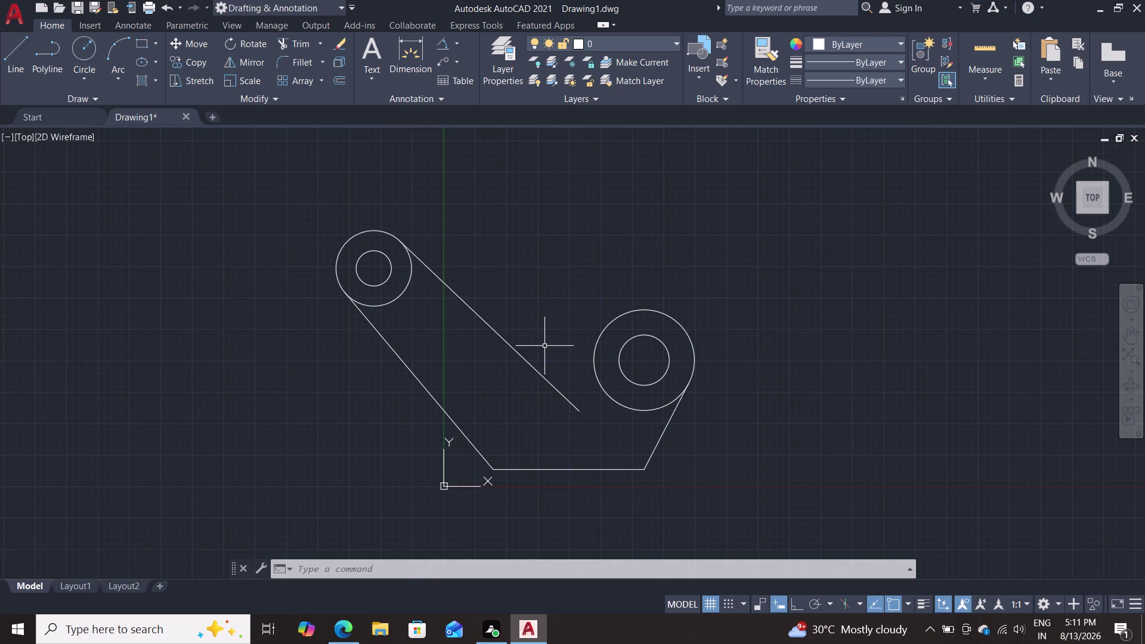
click(517, 354)
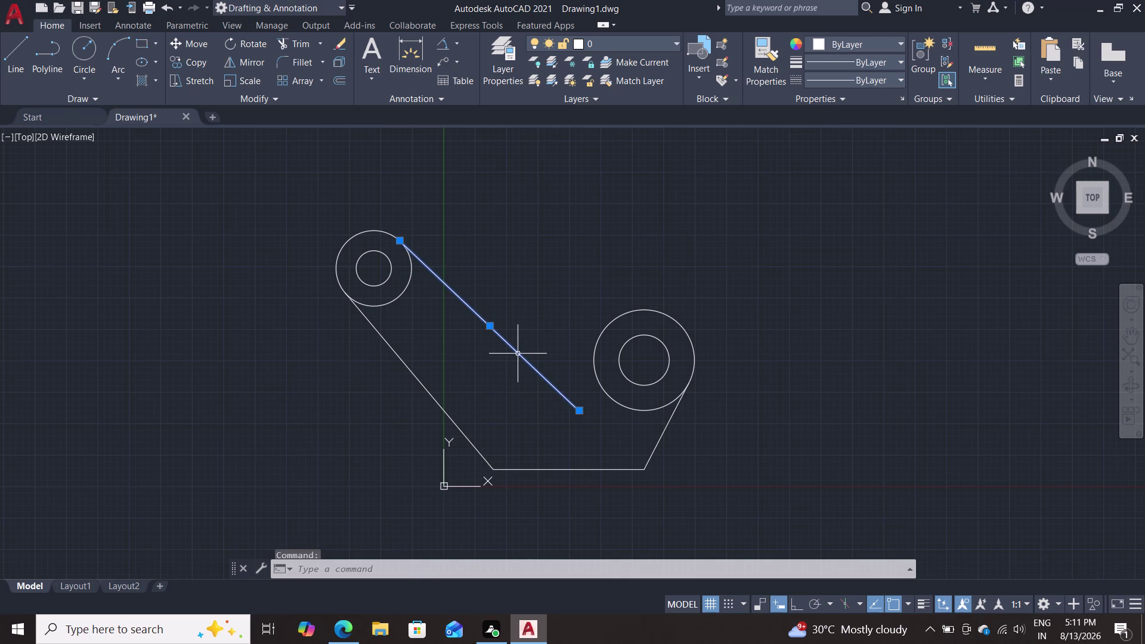
Erase the upper slanted line between the circles.
key(Delete)
key(l)
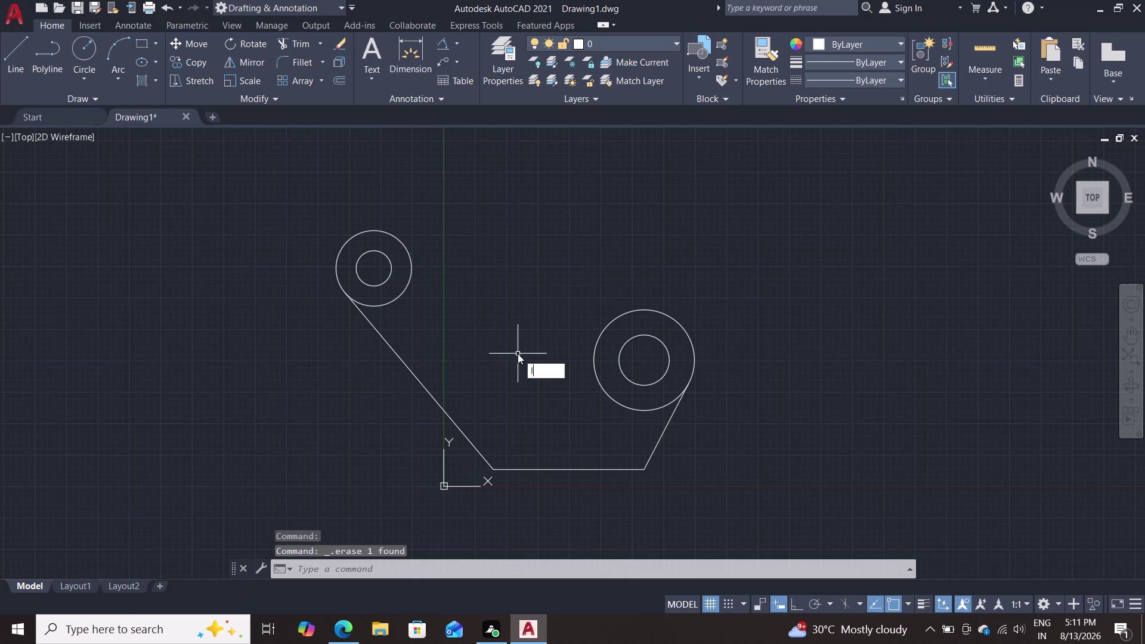
key(Return)
Start a line tangent to the upper-left outer circle with a 40 next-point value, then undo that segment.
text(ta)
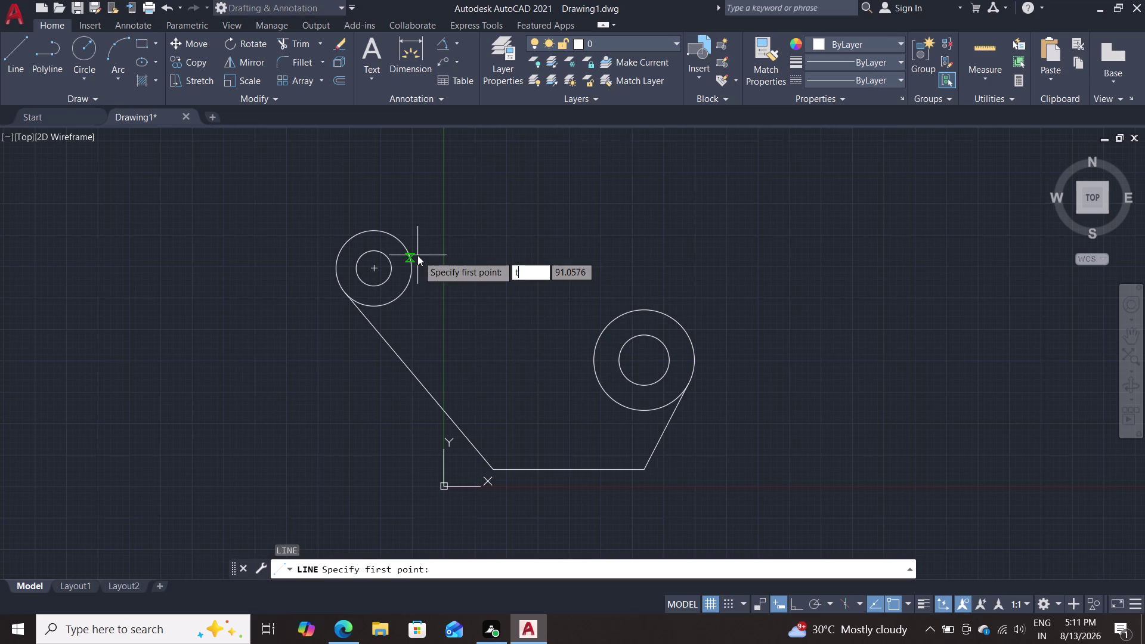
text(n)
key(Return)
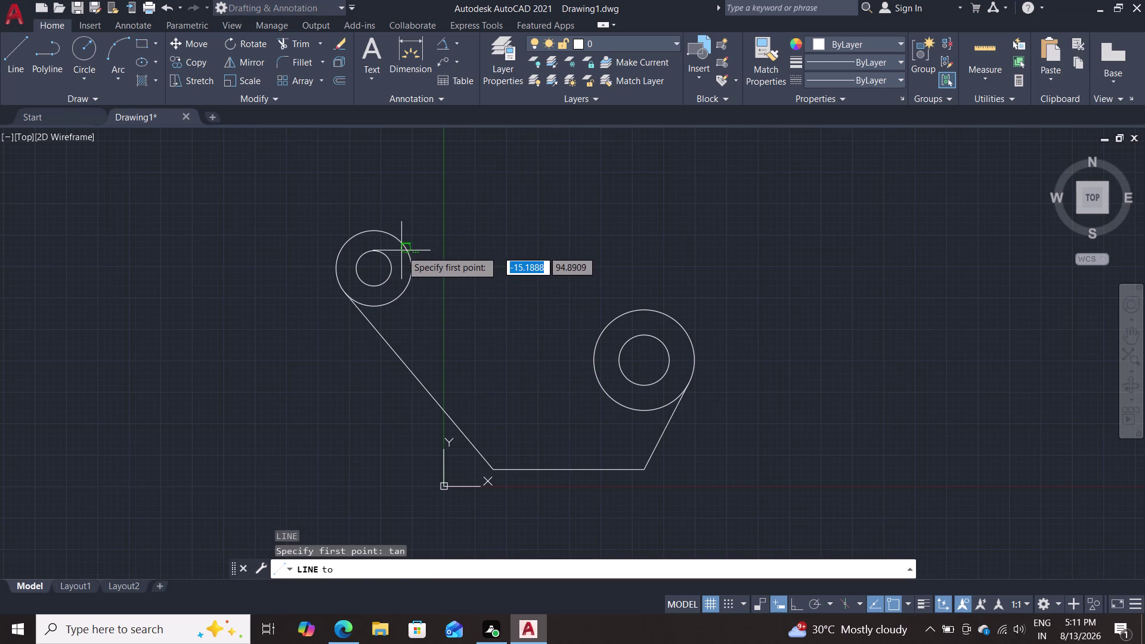
click(402, 242)
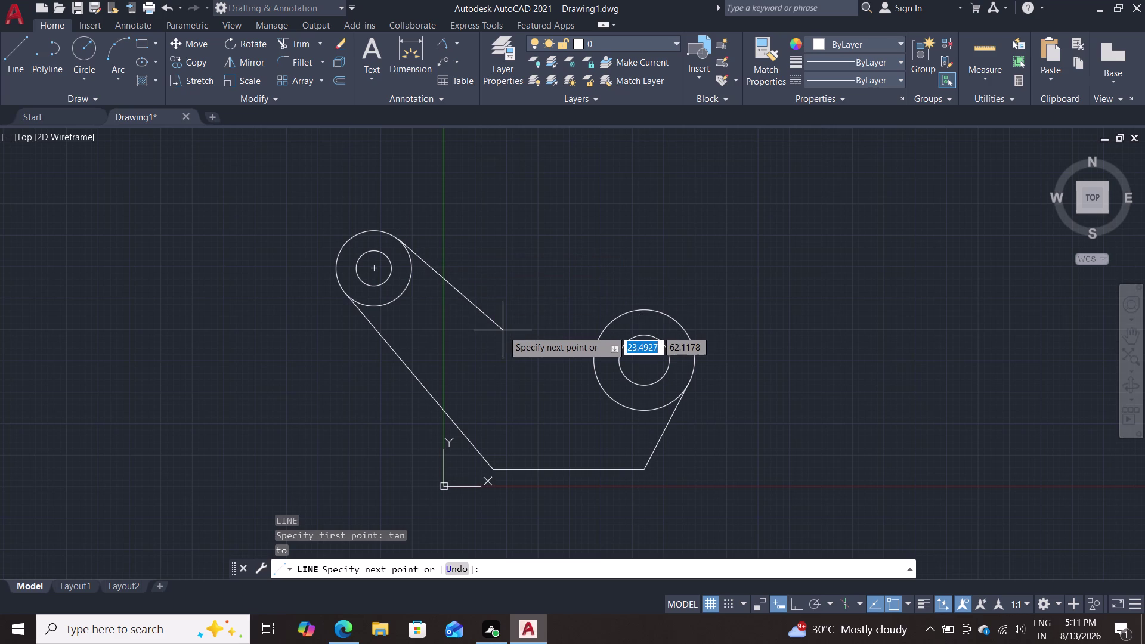
key(Tab)
text(40)
key(Return)
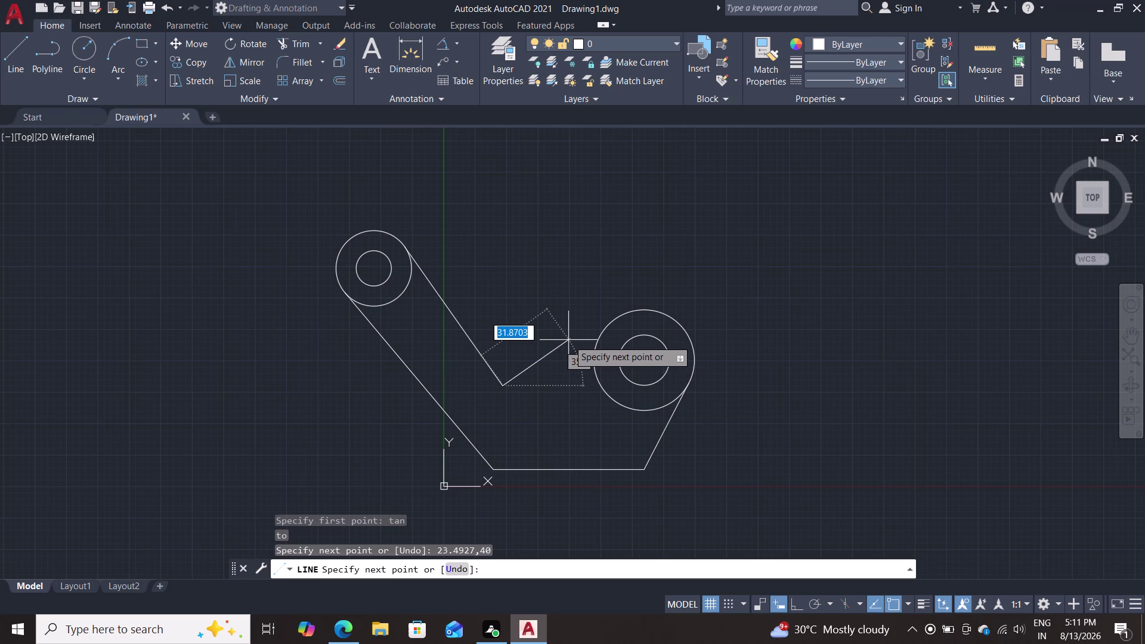
key(ctrl+z)
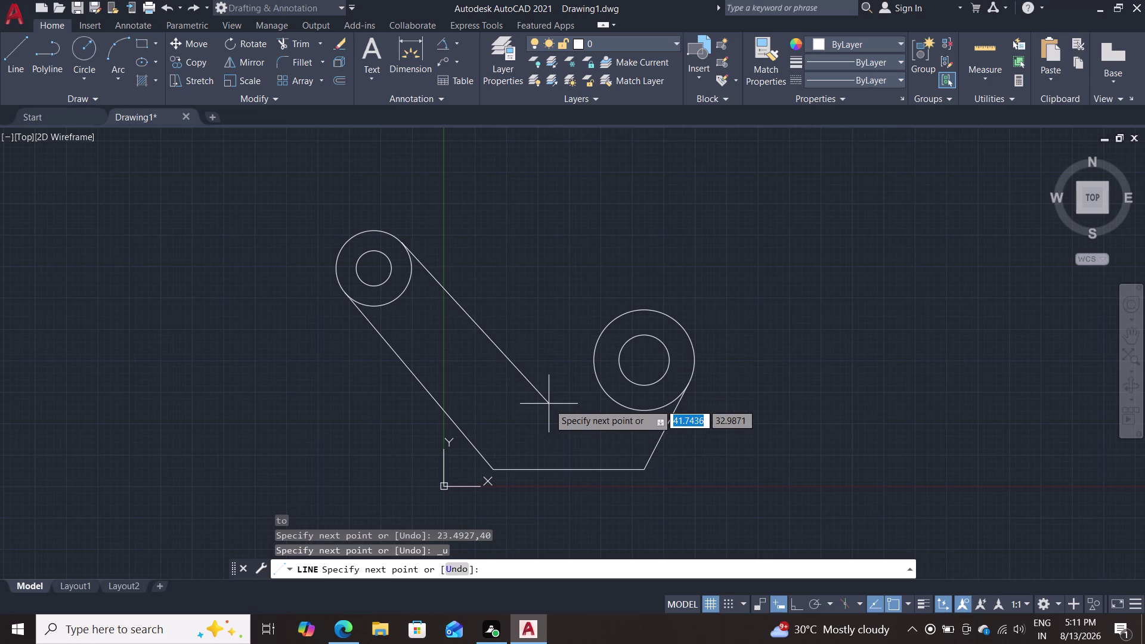